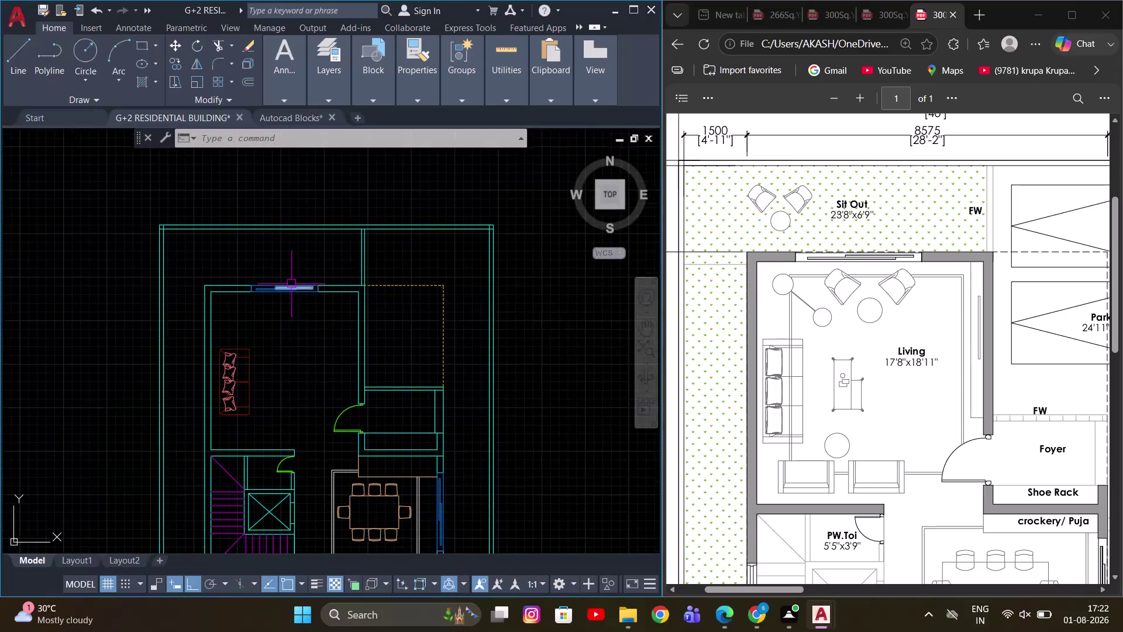
Zoom and pan around the ground floor plan before leaving it.
scroll(down, 3)
middle_drag(322, 259, 361, 303)
middle_drag(437, 358, 382, 316)
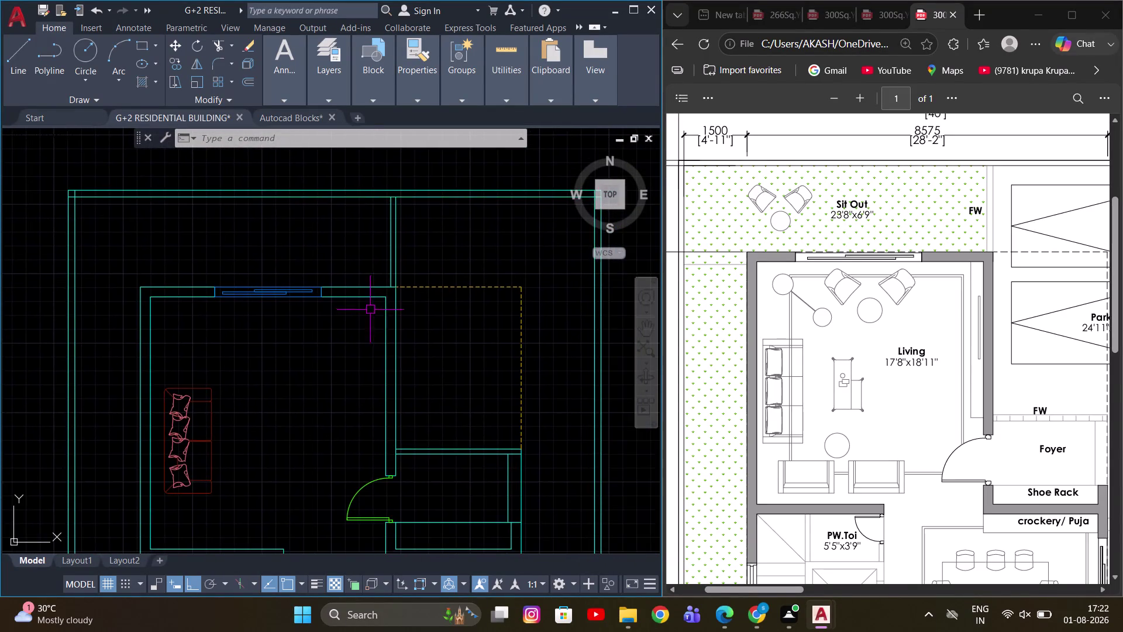
scroll(down, 3)
Switch to the Autocad Blocks drawing and browse past the dining table blocks.
click(287, 114)
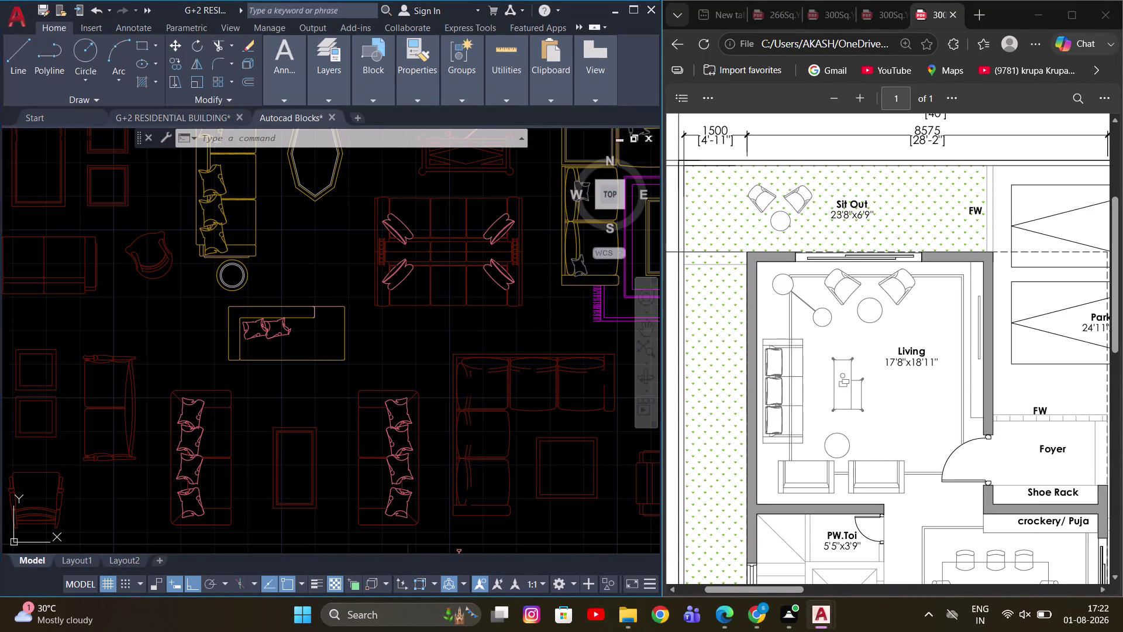
scroll(down, 3)
scroll(down, 3)
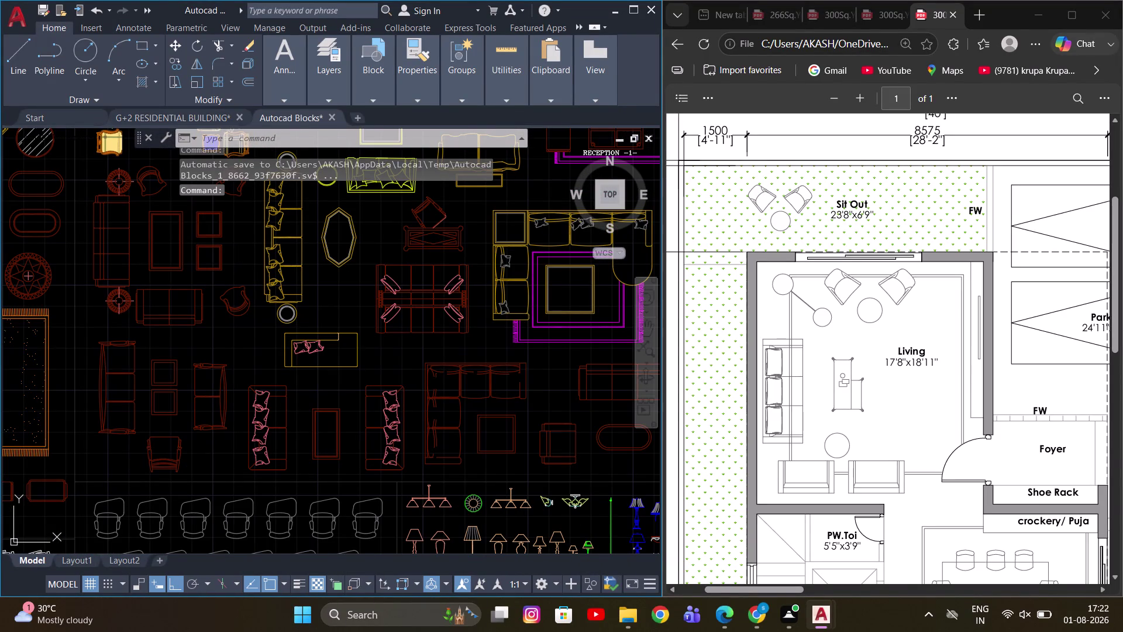
scroll(down, 3)
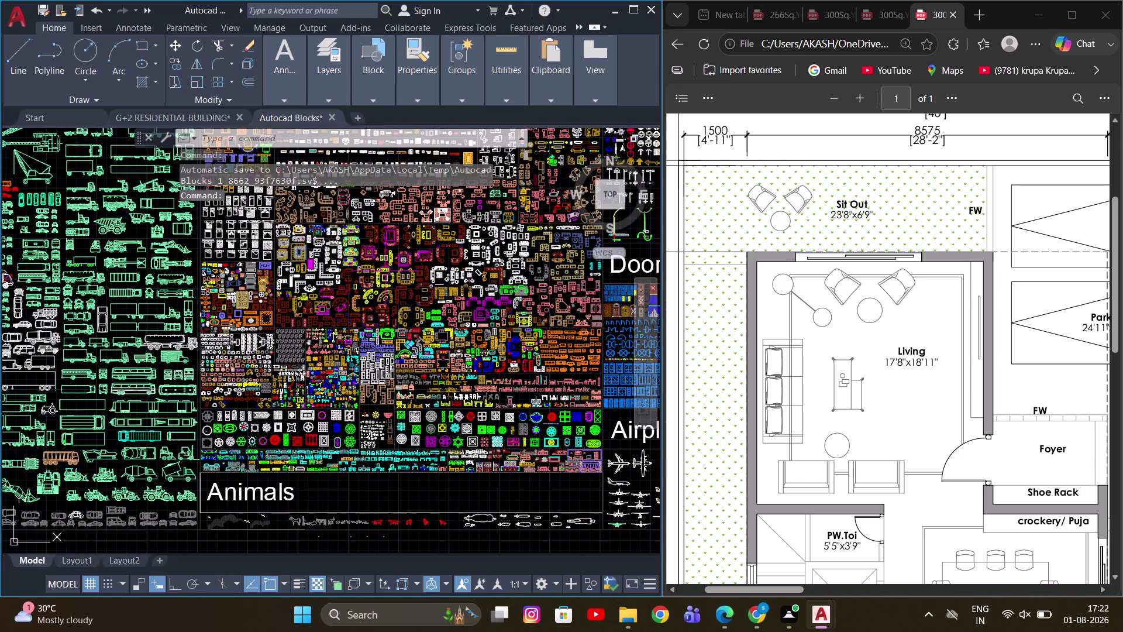
middle_drag(389, 264, 347, 487)
middle_drag(337, 320, 385, 455)
scroll(up, 3)
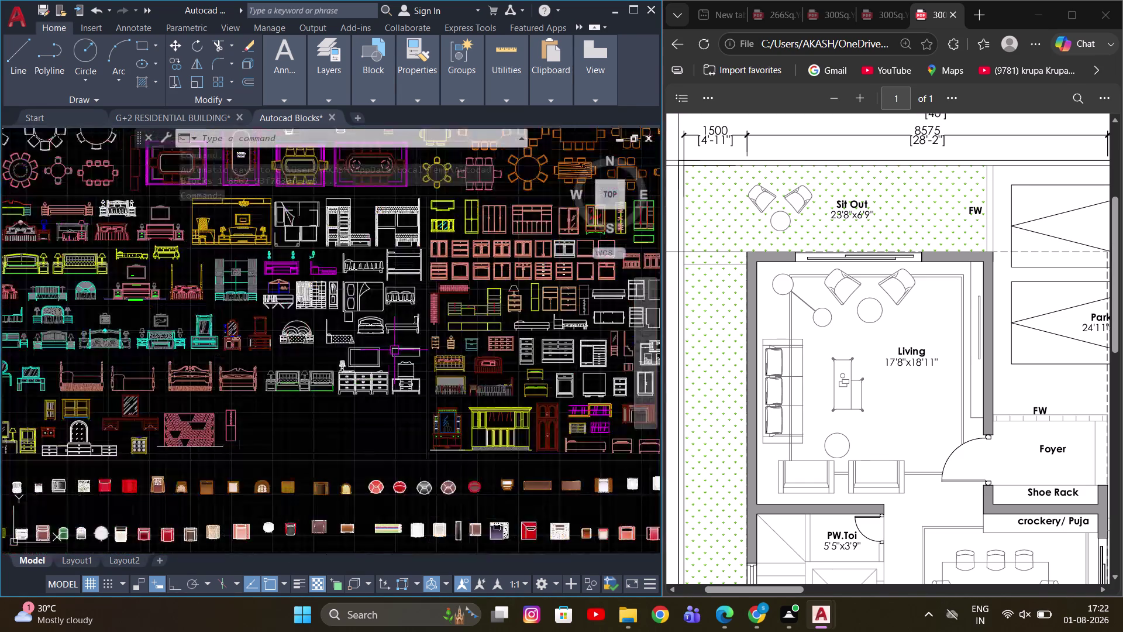
middle_drag(374, 342, 560, 490)
scroll(down, 3)
middle_drag(306, 294, 325, 242)
middle_drag(276, 430, 278, 422)
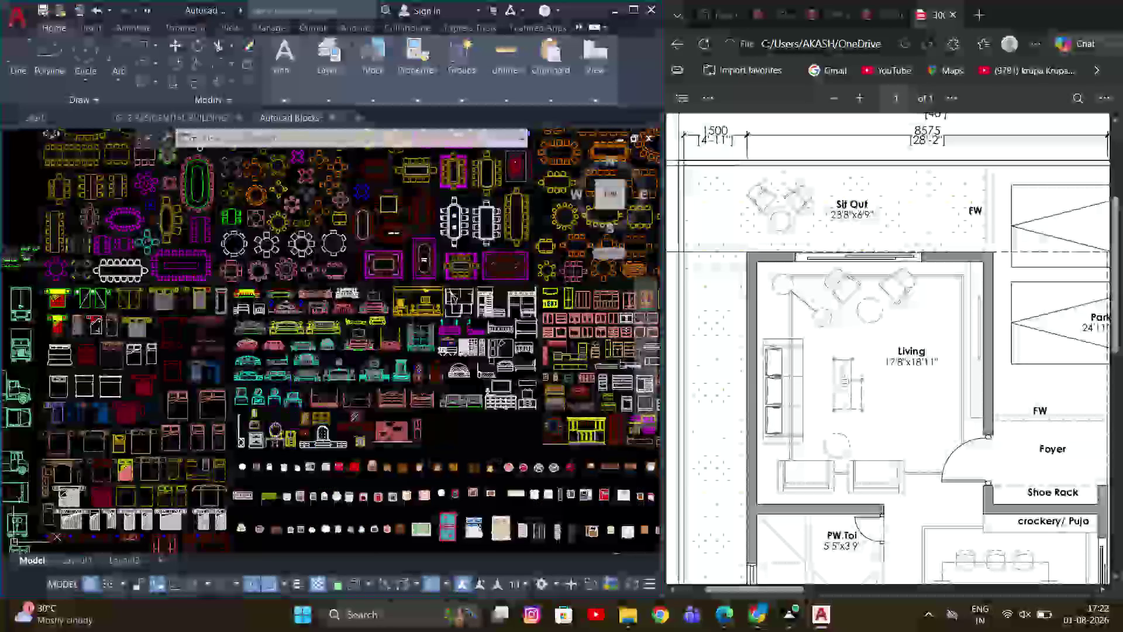
middle_drag(279, 422, 365, 338)
scroll(up, 3)
middle_drag(465, 458, 345, 397)
scroll(down, 3)
middle_drag(444, 428, 283, 355)
middle_drag(411, 451, 277, 390)
scroll(down, 3)
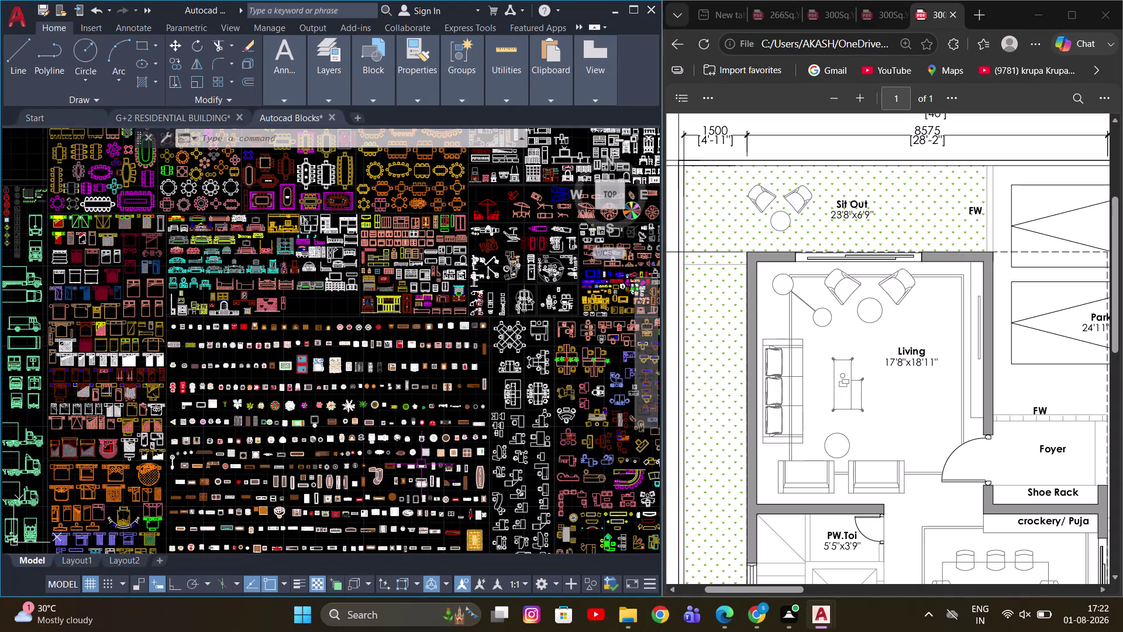
middle_drag(399, 330, 429, 540)
scroll(up, 3)
middle_drag(391, 292, 482, 338)
scroll(up, 3)
scroll(down, 3)
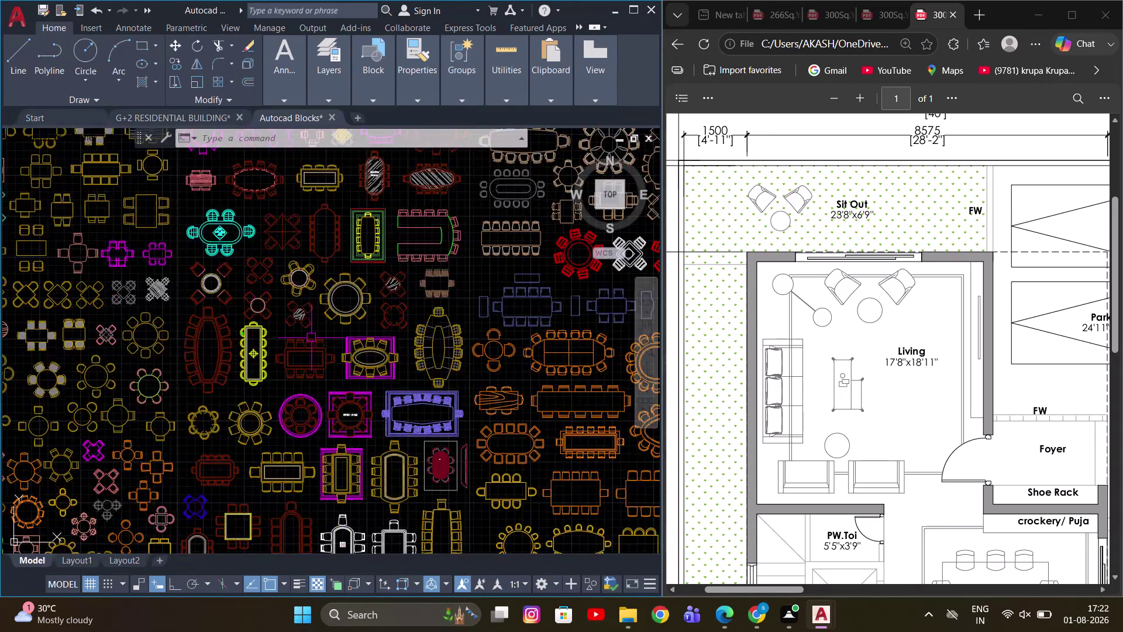
scroll(down, 3)
scroll(up, 3)
middle_drag(163, 354, 293, 310)
scroll(down, 3)
scroll(up, 3)
middle_click(268, 404)
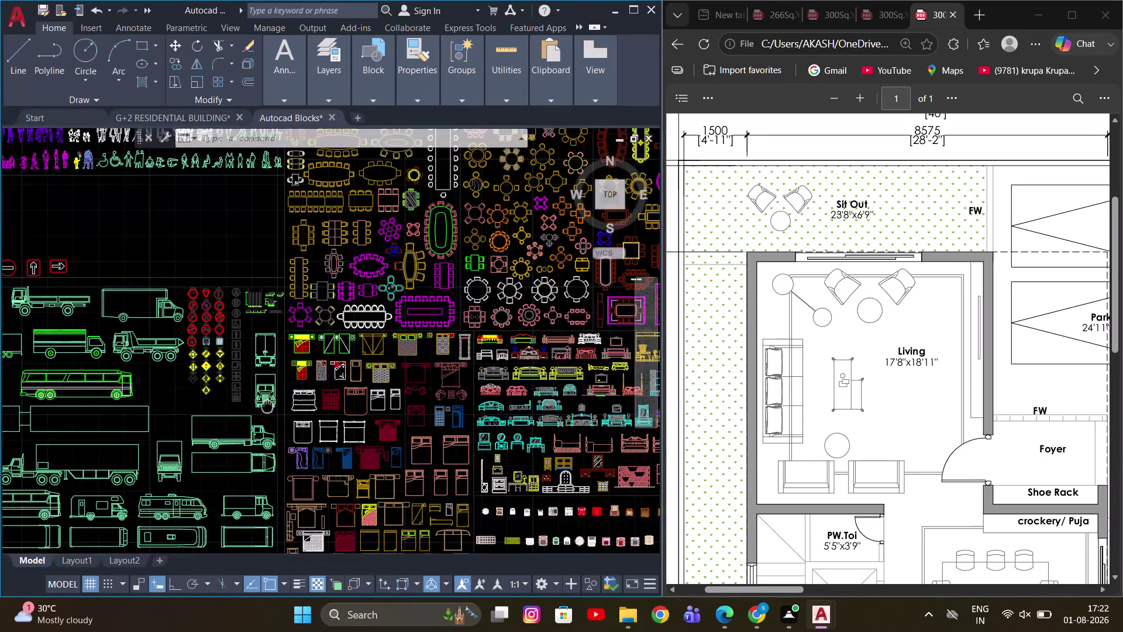
scroll(up, 3)
scroll(down, 3)
middle_drag(411, 443, 357, 304)
scroll(up, 3)
middle_drag(331, 423, 264, 305)
scroll(down, 3)
scroll(up, 3)
middle_drag(299, 438, 334, 359)
scroll(up, 3)
middle_drag(376, 446, 259, 377)
scroll(down, 3)
middle_drag(424, 455, 513, 296)
scroll(up, 3)
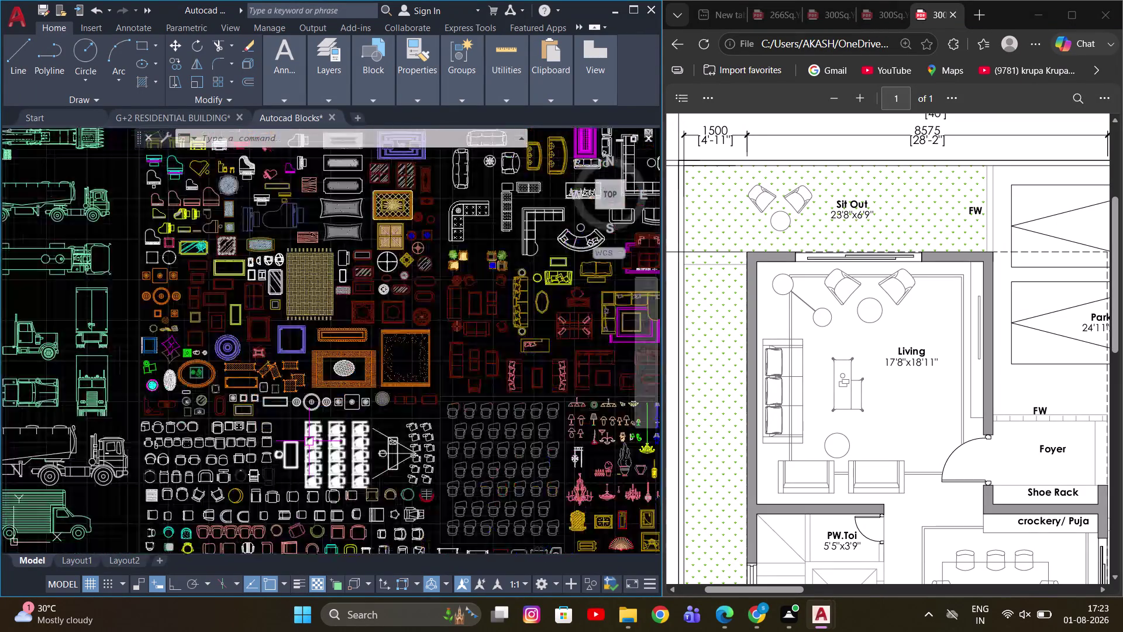
Pan over to the chair and armchair blocks in the library.
scroll(up, 3)
middle_drag(271, 457, 317, 424)
middle_drag(268, 407, 461, 402)
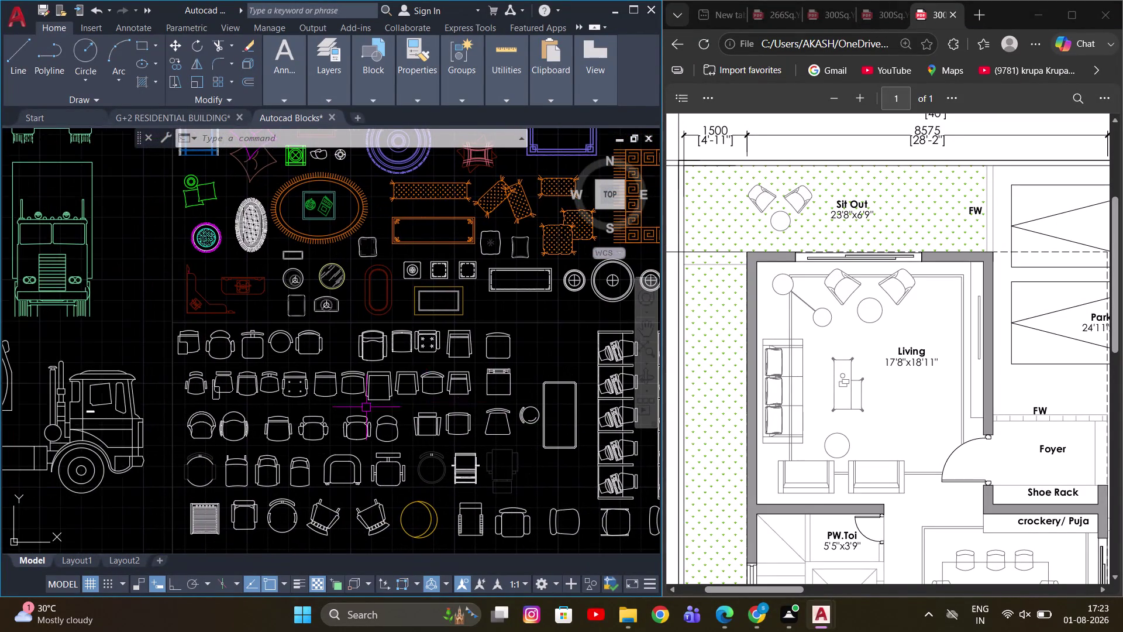
scroll(up, 3)
middle_drag(257, 398, 309, 419)
scroll(down, 3)
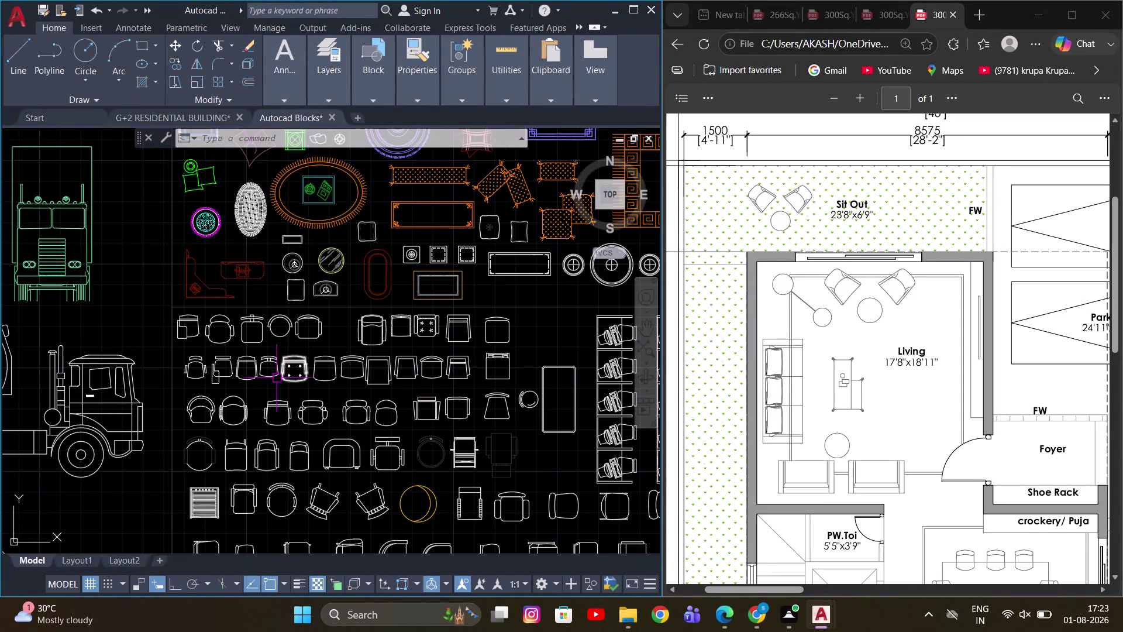
middle_drag(317, 445, 259, 332)
scroll(up, 3)
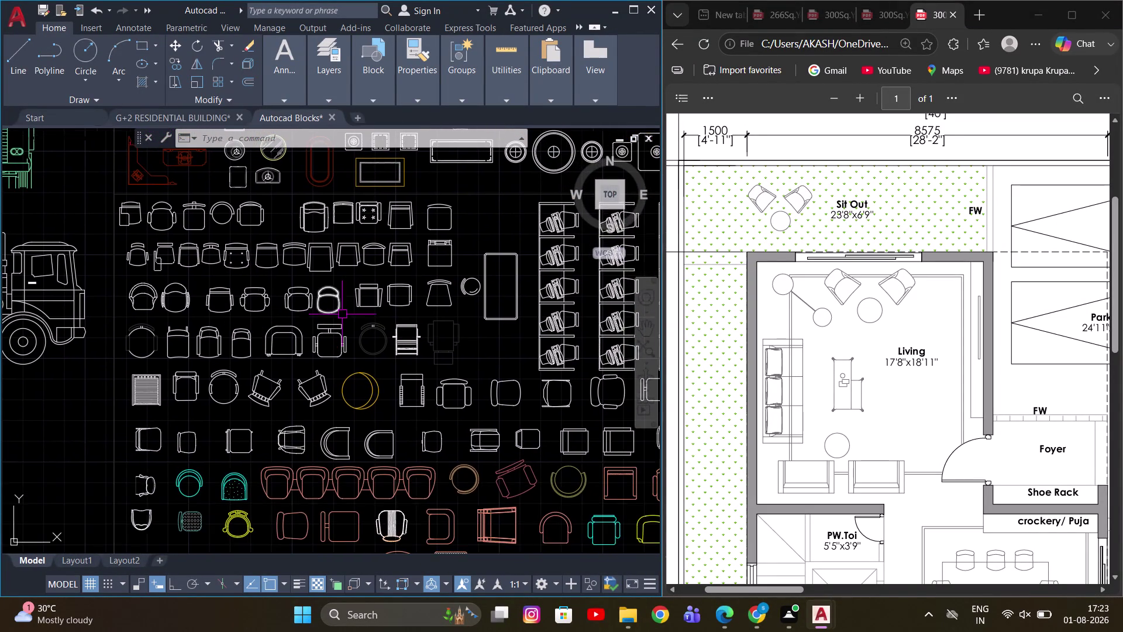
middle_drag(359, 314, 286, 318)
scroll(down, 3)
middle_drag(383, 372, 338, 387)
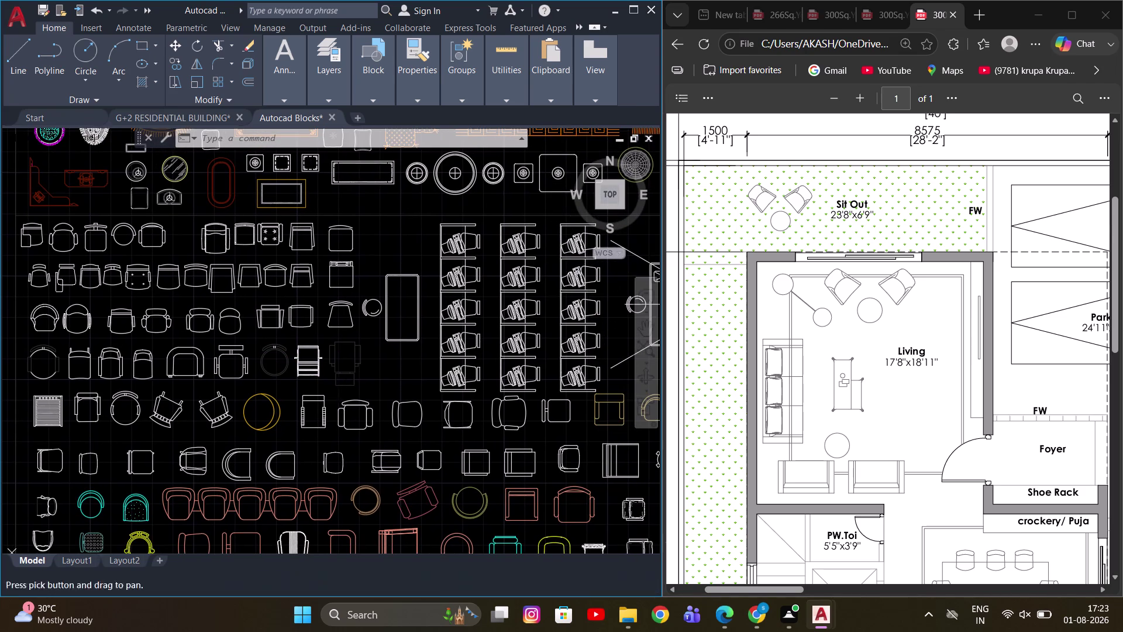
scroll(up, 3)
middle_drag(432, 408, 393, 406)
scroll(down, 3)
middle_drag(181, 440, 214, 428)
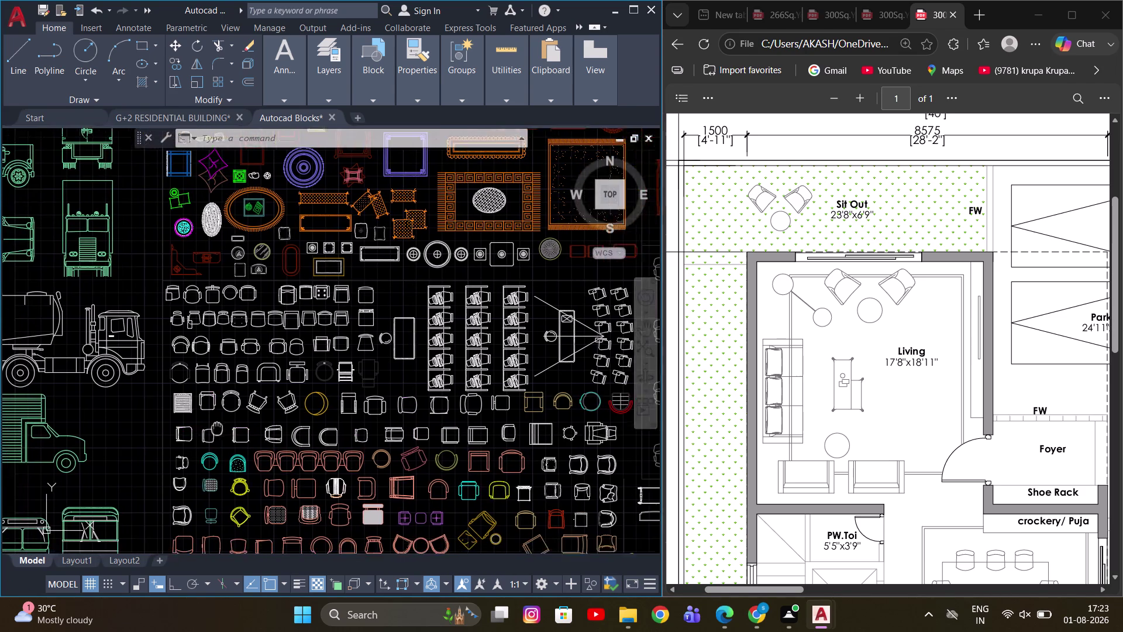
middle_drag(214, 428, 245, 428)
scroll(up, 3)
scroll(down, 3)
middle_drag(323, 461, 267, 437)
middle_drag(379, 417, 342, 450)
scroll(up, 3)
middle_drag(285, 355, 281, 389)
scroll(up, 3)
middle_drag(202, 327, 236, 353)
scroll(up, 3)
middle_drag(330, 340, 343, 367)
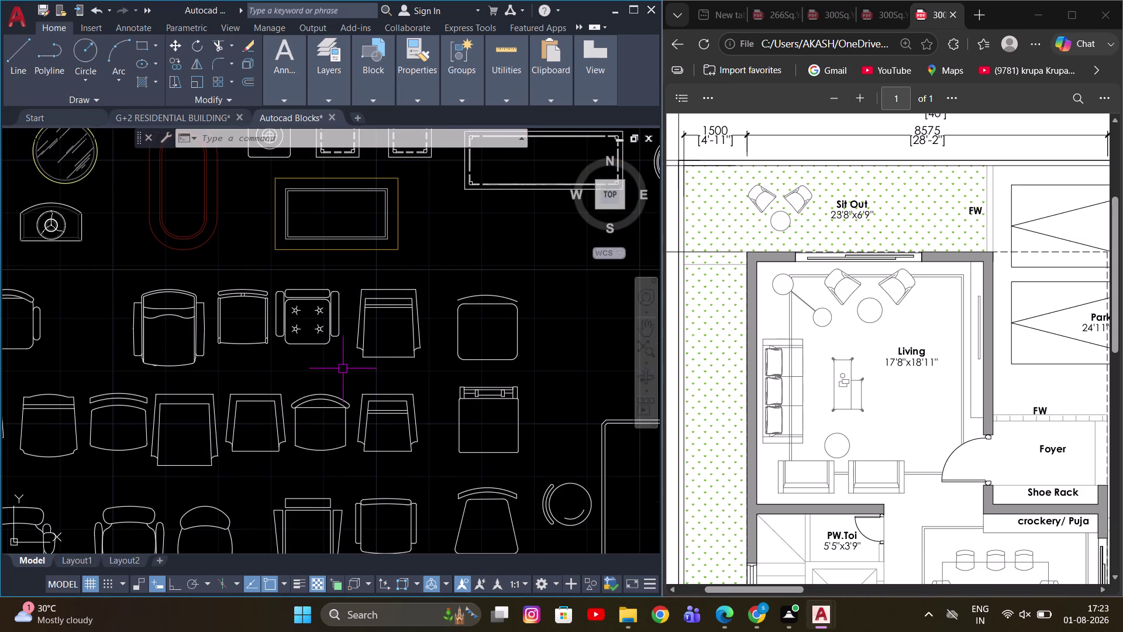
scroll(down, 3)
Pick a single armchair block and copy it to the clipboard with Ctrl+C.
click(254, 397)
scroll(down, 3)
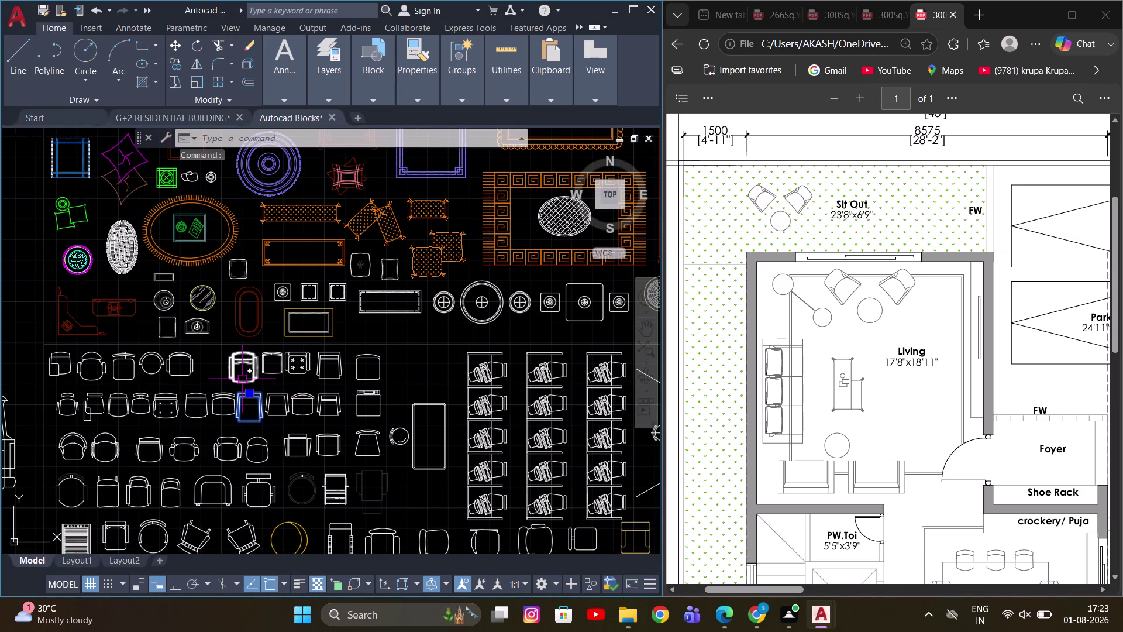
scroll(down, 3)
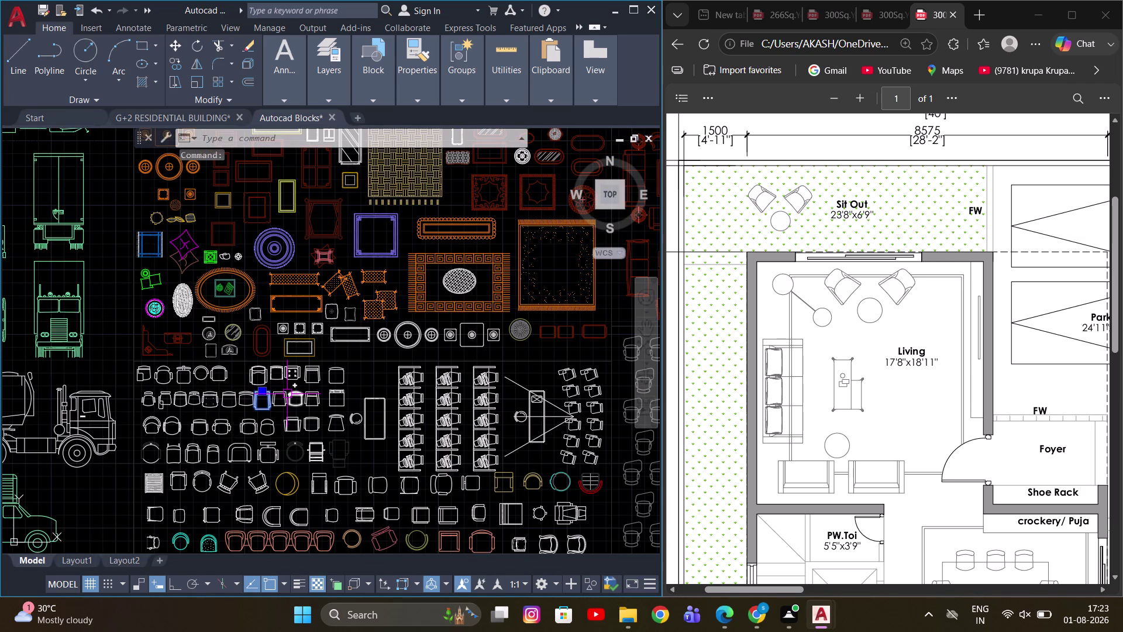
key(Escape)
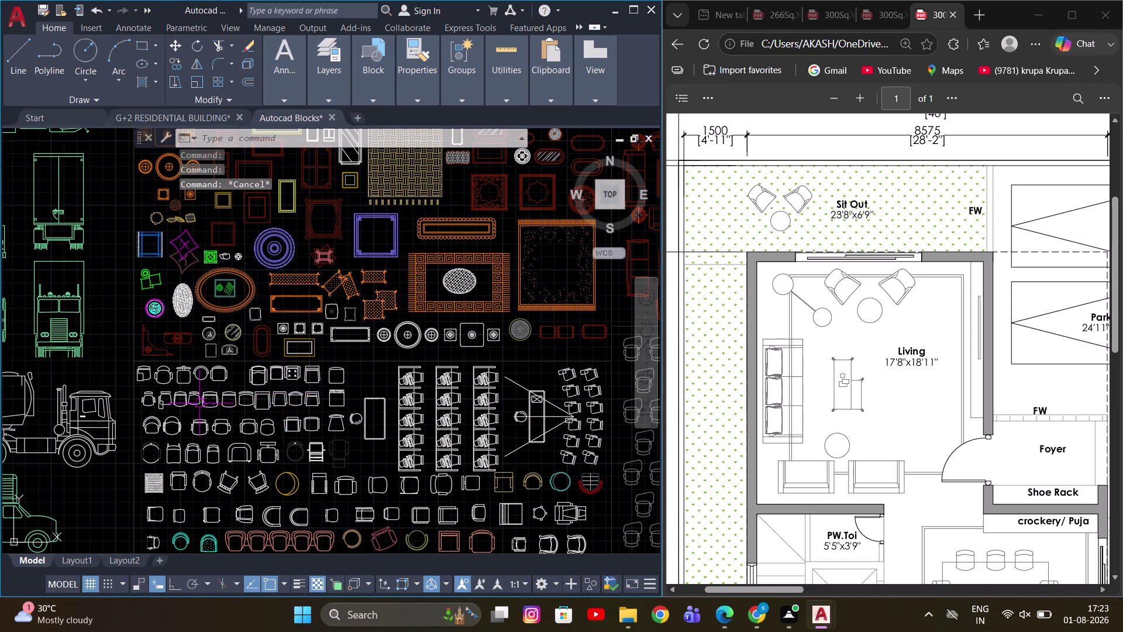
scroll(up, 3)
middle_drag(199, 402, 289, 371)
scroll(up, 3)
scroll(down, 3)
middle_drag(318, 353, 284, 410)
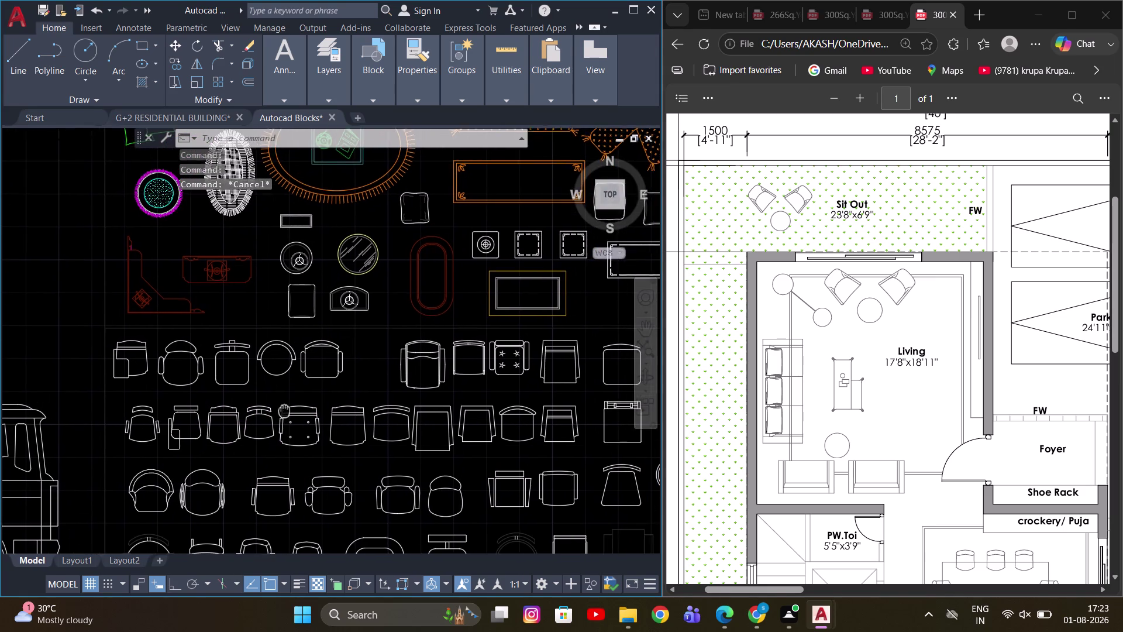
middle_drag(284, 411, 280, 391)
scroll(down, 3)
middle_drag(355, 419, 351, 352)
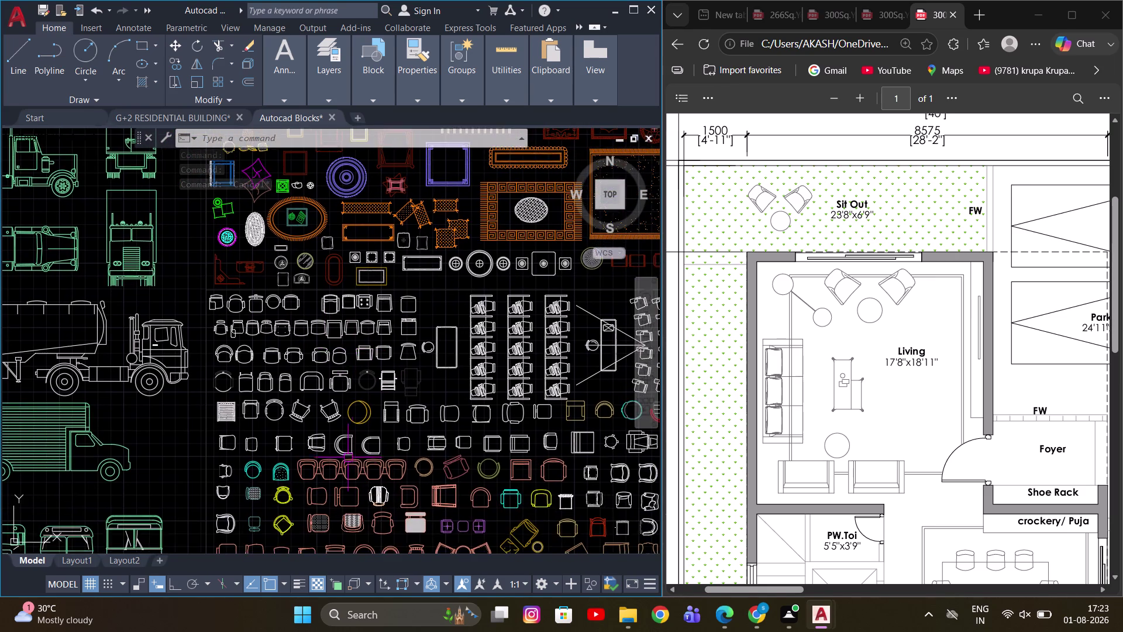
scroll(up, 3)
middle_drag(341, 463, 304, 384)
scroll(down, 3)
middle_drag(317, 406, 316, 439)
scroll(up, 3)
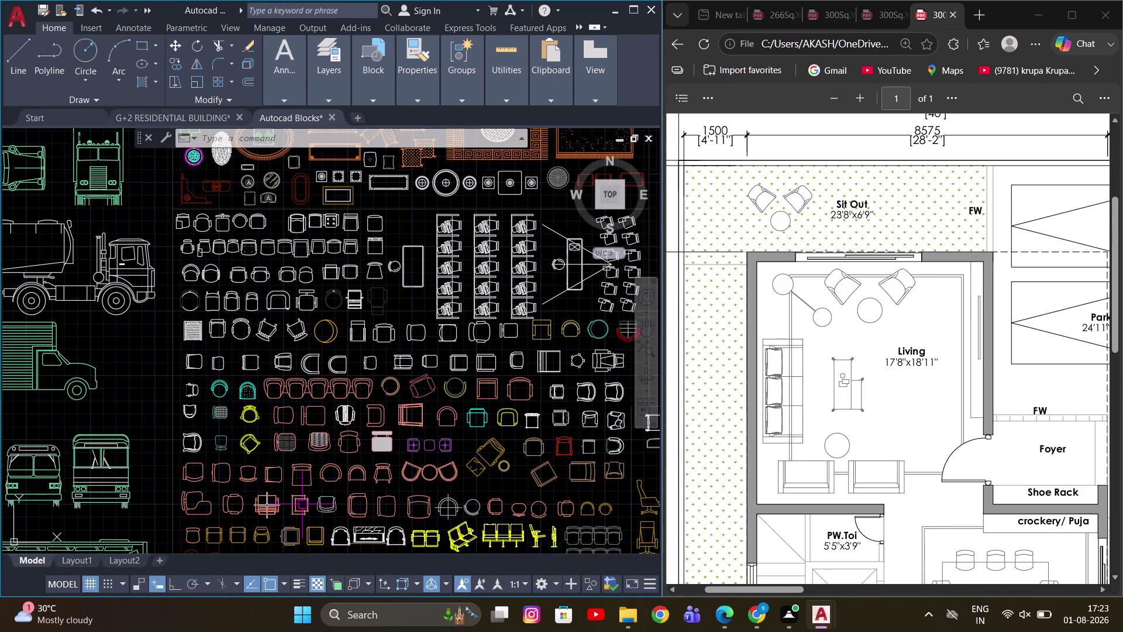
scroll(up, 3)
middle_drag(290, 472, 304, 452)
scroll(down, 3)
middle_drag(362, 422, 358, 449)
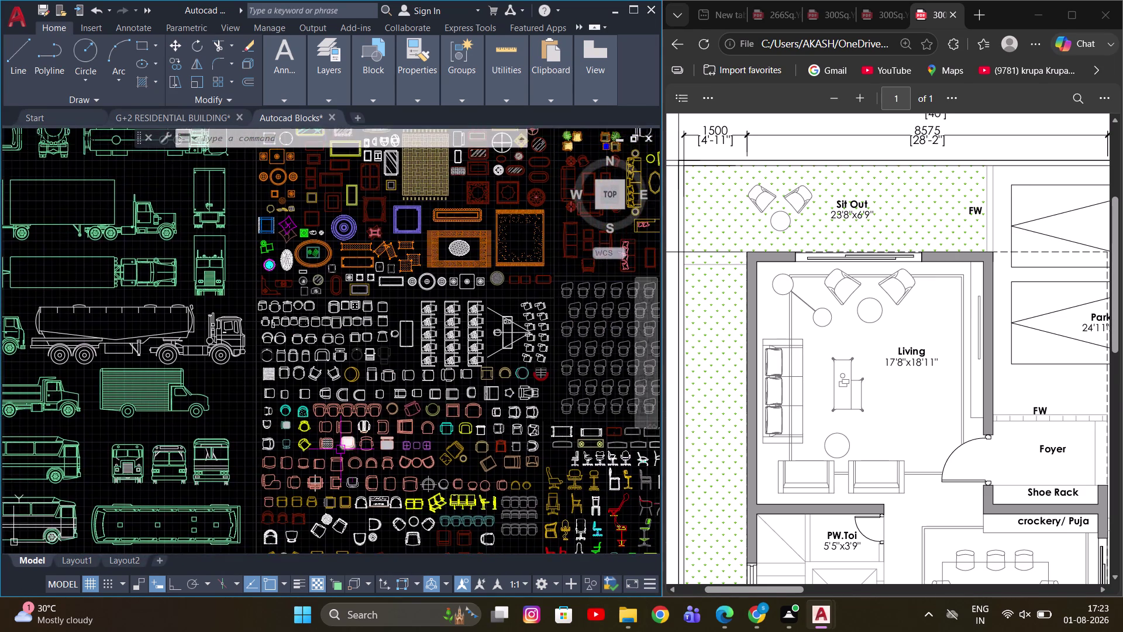
scroll(up, 3)
middle_drag(338, 378, 320, 478)
scroll(down, 3)
scroll(up, 3)
middle_drag(332, 376, 346, 408)
click(332, 368)
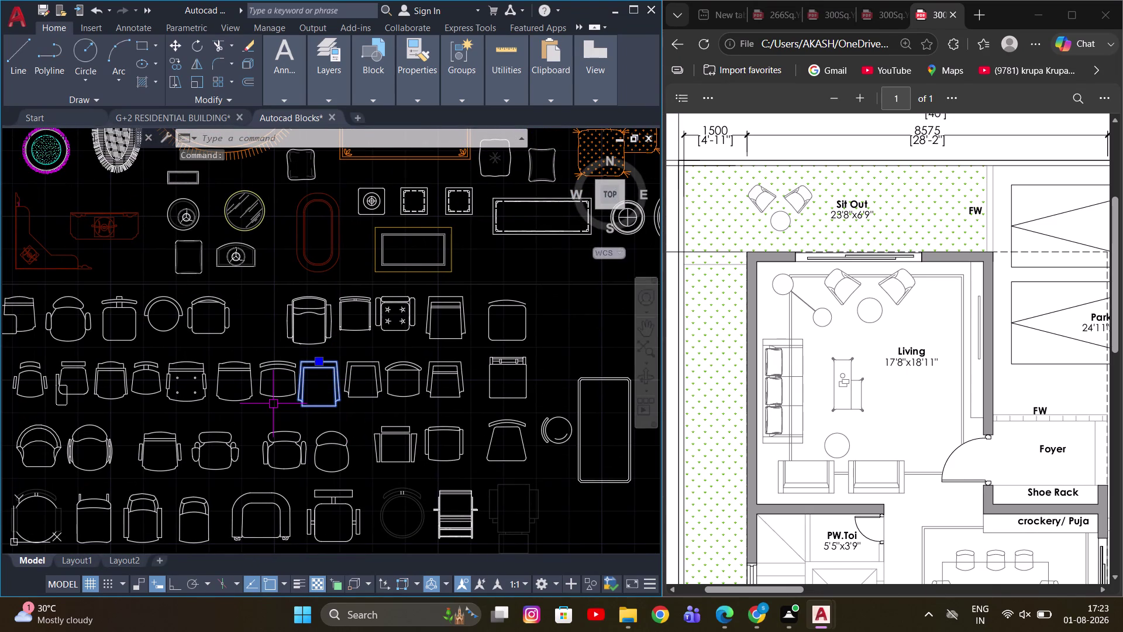
key(ctrl+c)
Return to the residential floor plan and pan to the living room.
click(173, 112)
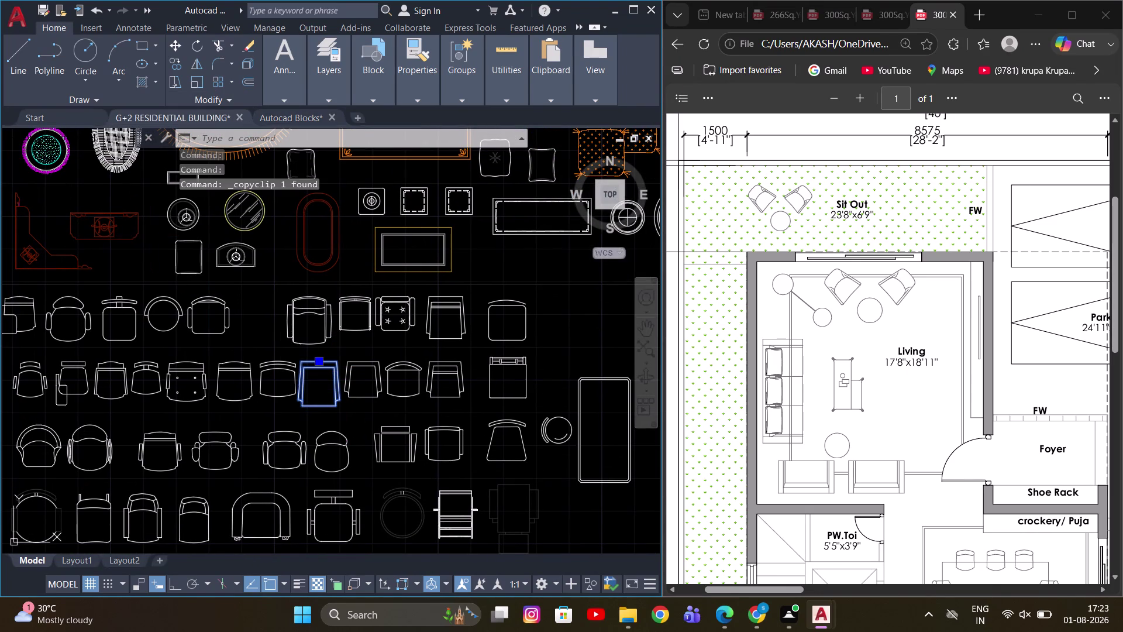
scroll(up, 3)
middle_drag(270, 357, 256, 285)
right_click(252, 248)
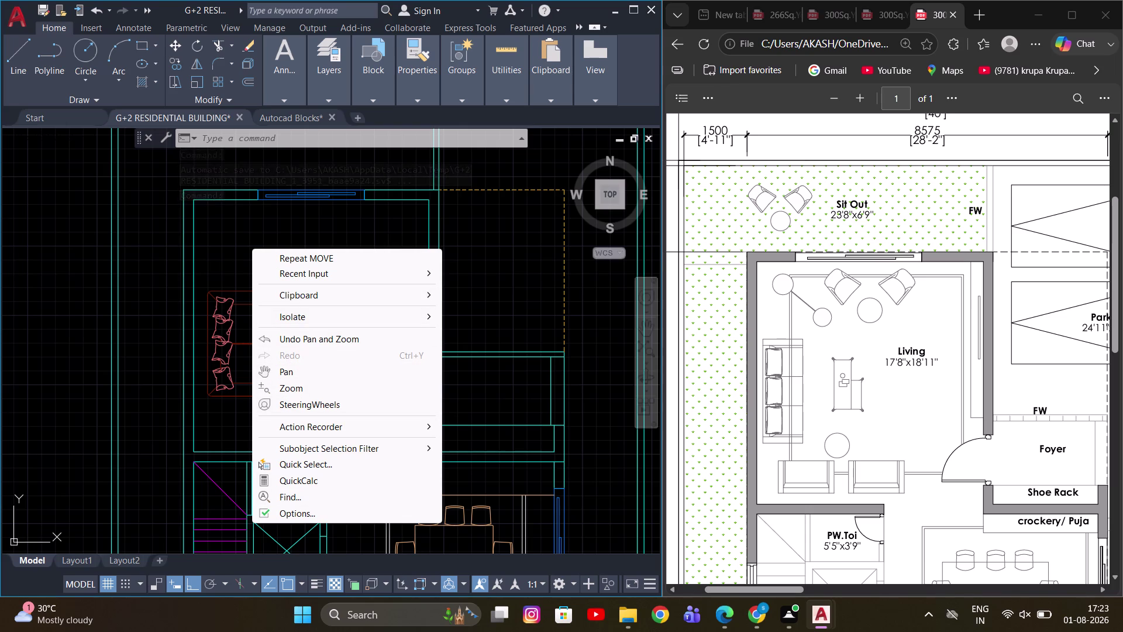
click(480, 294)
click(480, 293)
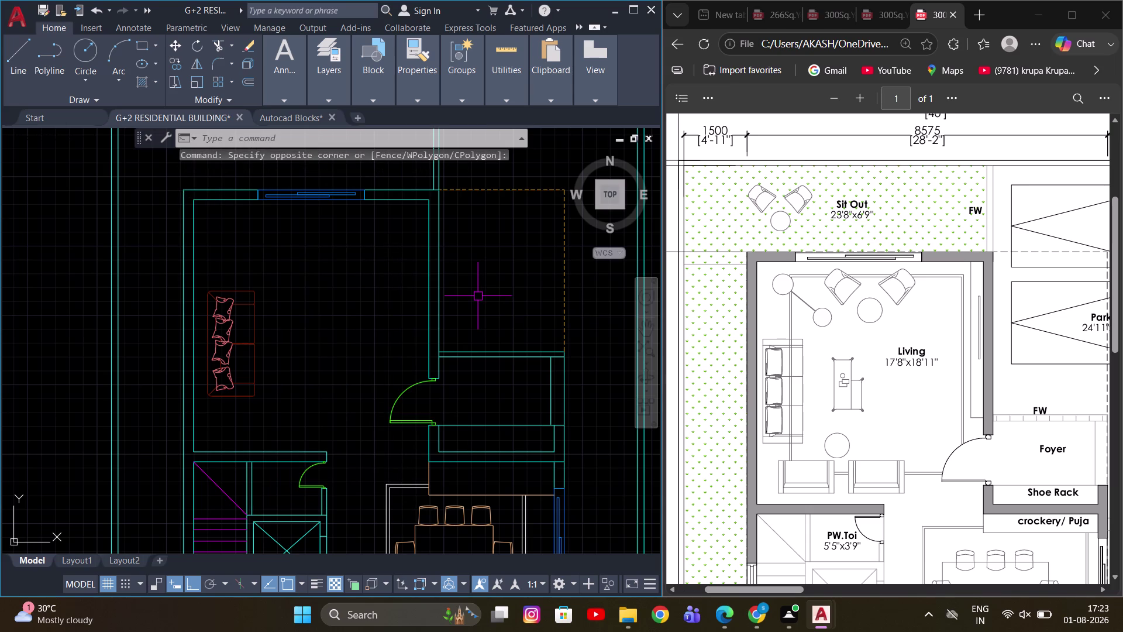
Paste the copied armchair into the living room.
key(ctrl+v)
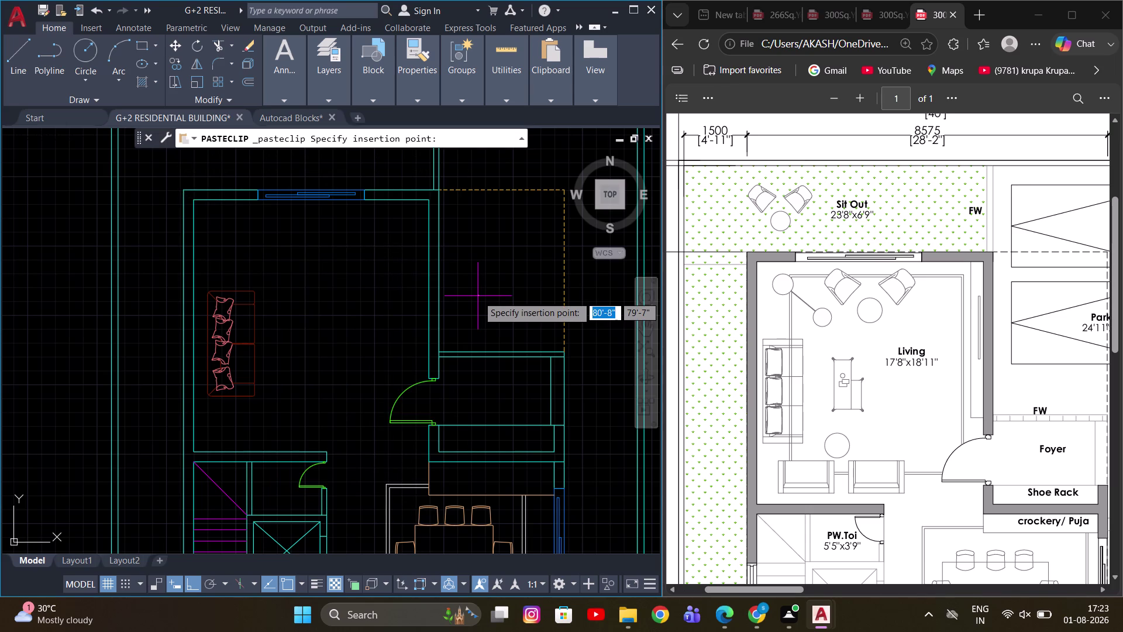
scroll(up, 3)
click(208, 345)
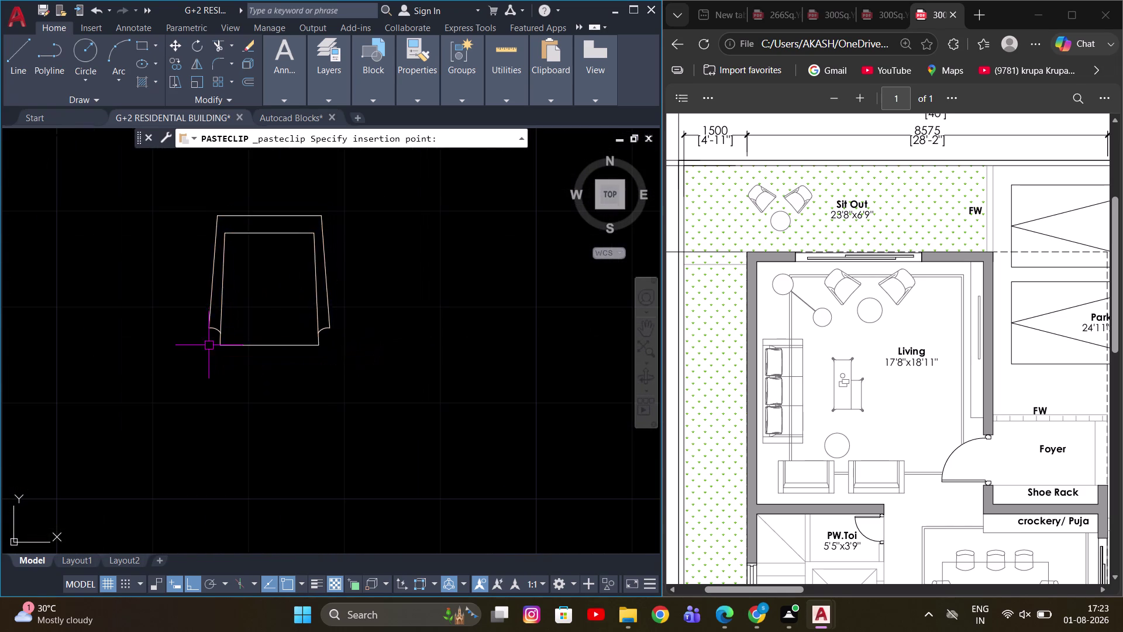
drag(337, 216, 331, 228)
Scale the pasted armchair down with SC, picking a base point and new size.
click(228, 310)
text(S)
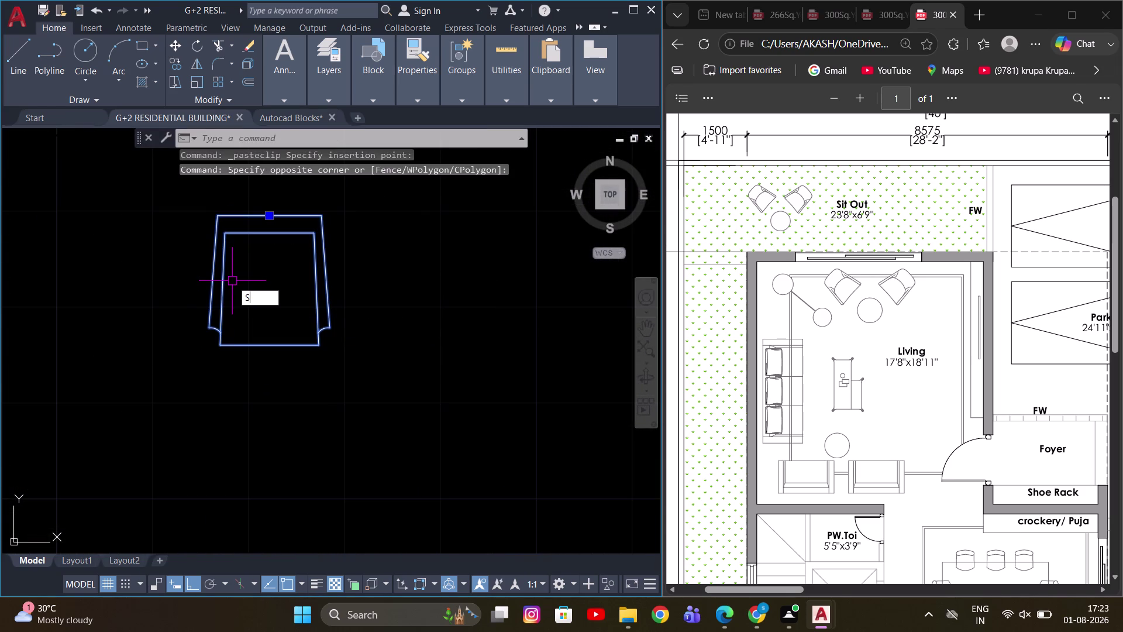
text(C)
key(Return)
scroll(down, 3)
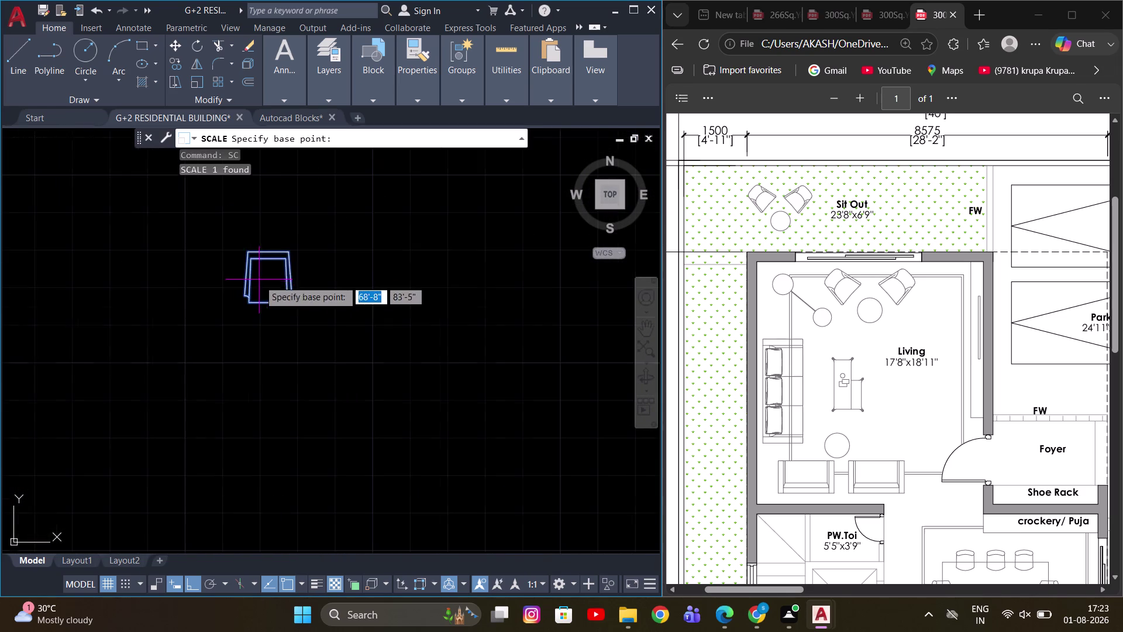
scroll(up, 3)
middle_drag(287, 238, 262, 273)
click(231, 296)
scroll(down, 3)
scroll(down, 3)
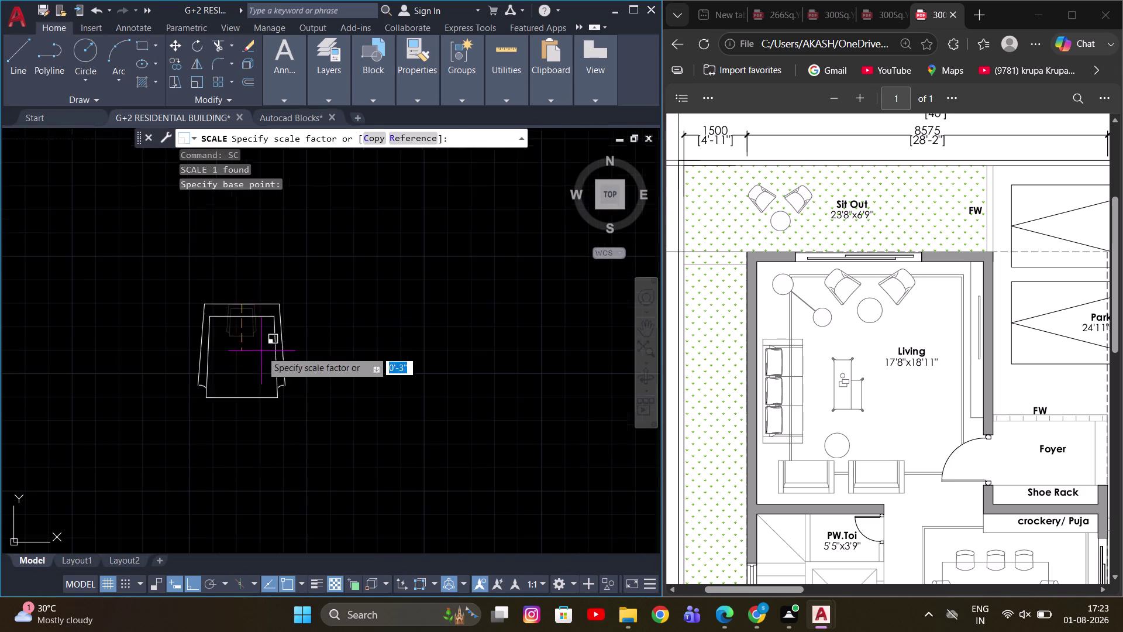
scroll(down, 3)
scroll(down, 3)
middle_drag(270, 408, 275, 383)
scroll(up, 3)
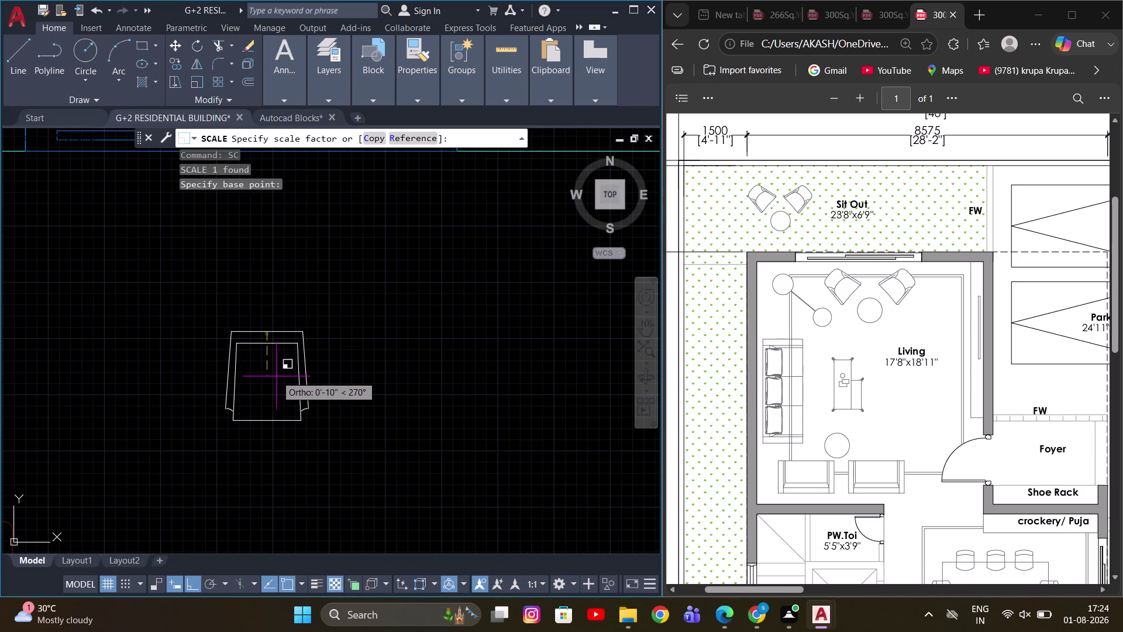
click(276, 376)
Select the armchair again for another resizing pass.
scroll(down, 3)
scroll(up, 3)
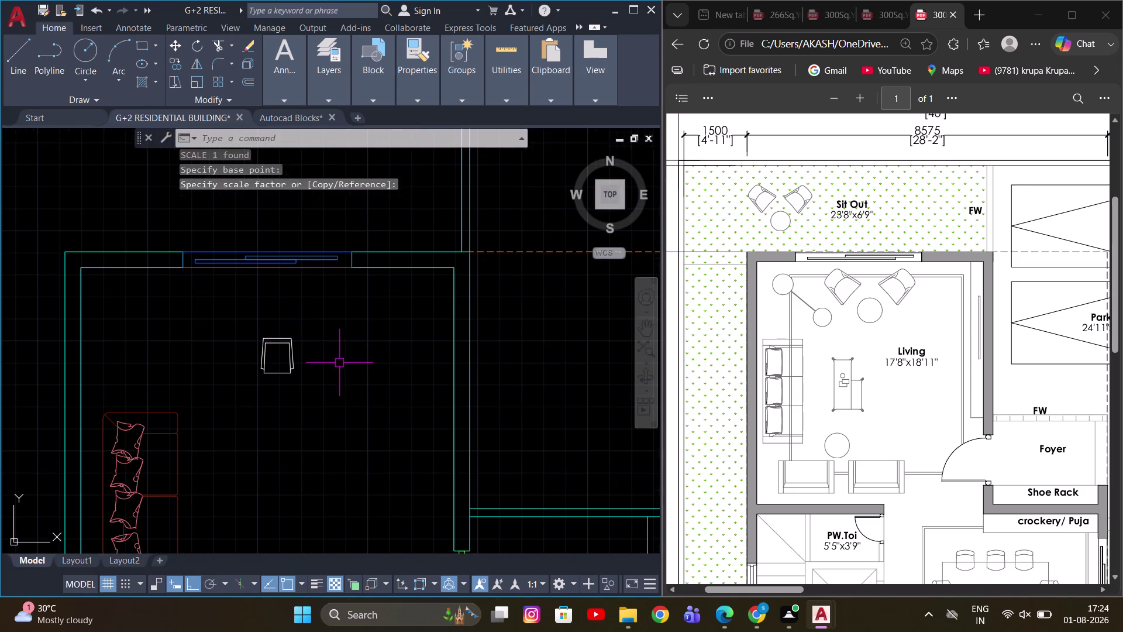
scroll(up, 3)
drag(252, 312, 211, 320)
click(169, 320)
Resize the armchair with SCALE from a base point, then reselect it.
text(SC)
key(space)
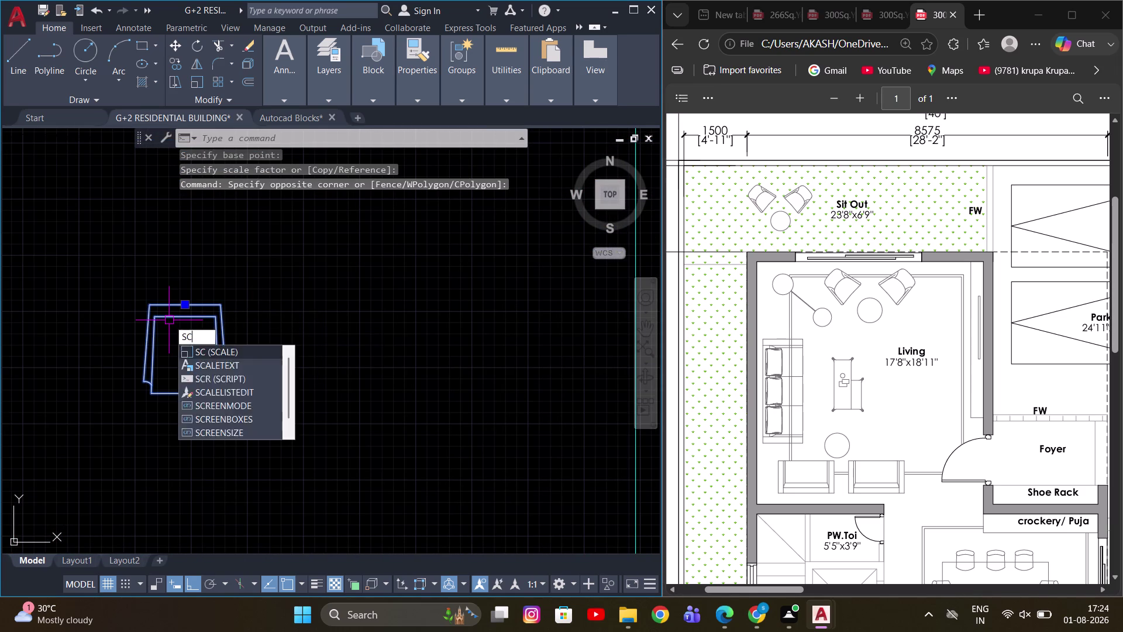
click(186, 303)
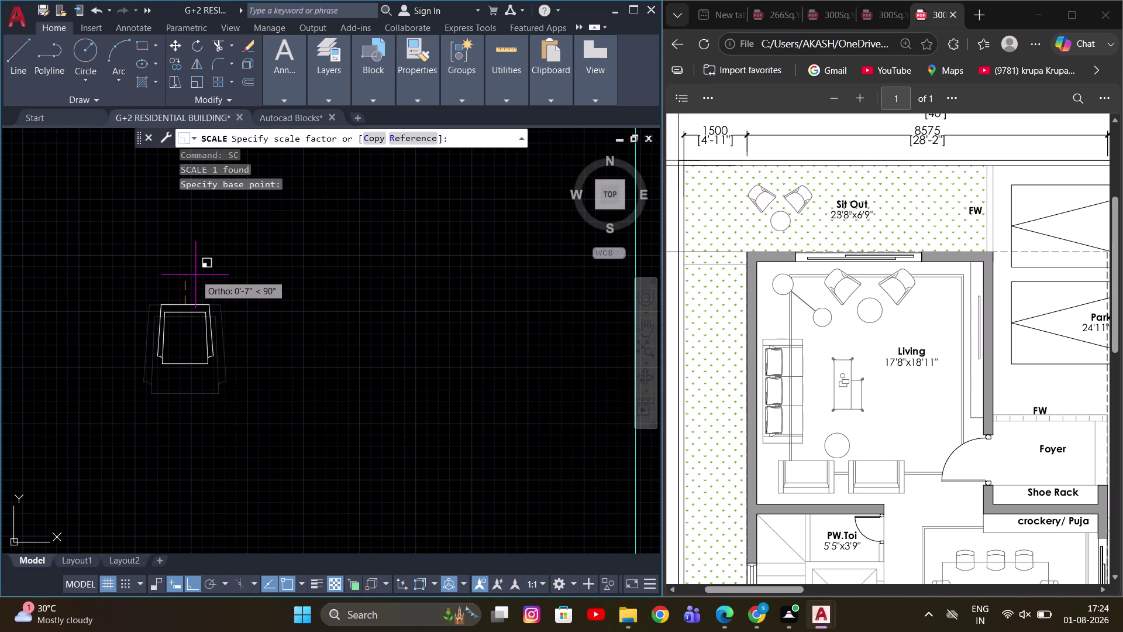
click(215, 267)
click(203, 317)
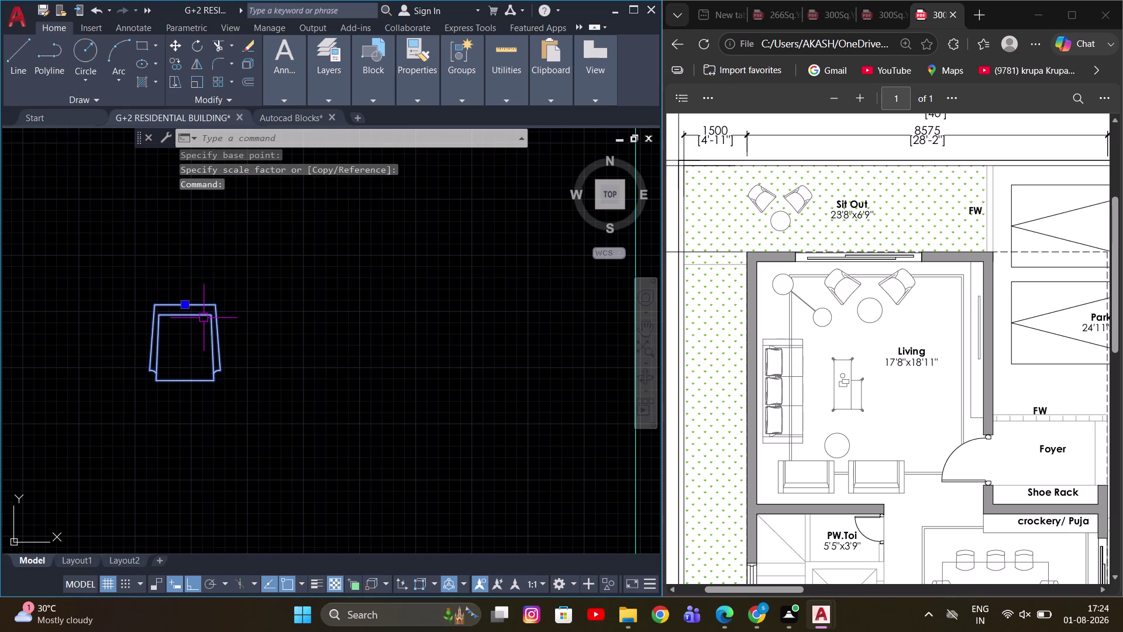
scroll(down, 3)
key(Escape)
scroll(up, 3)
click(185, 312)
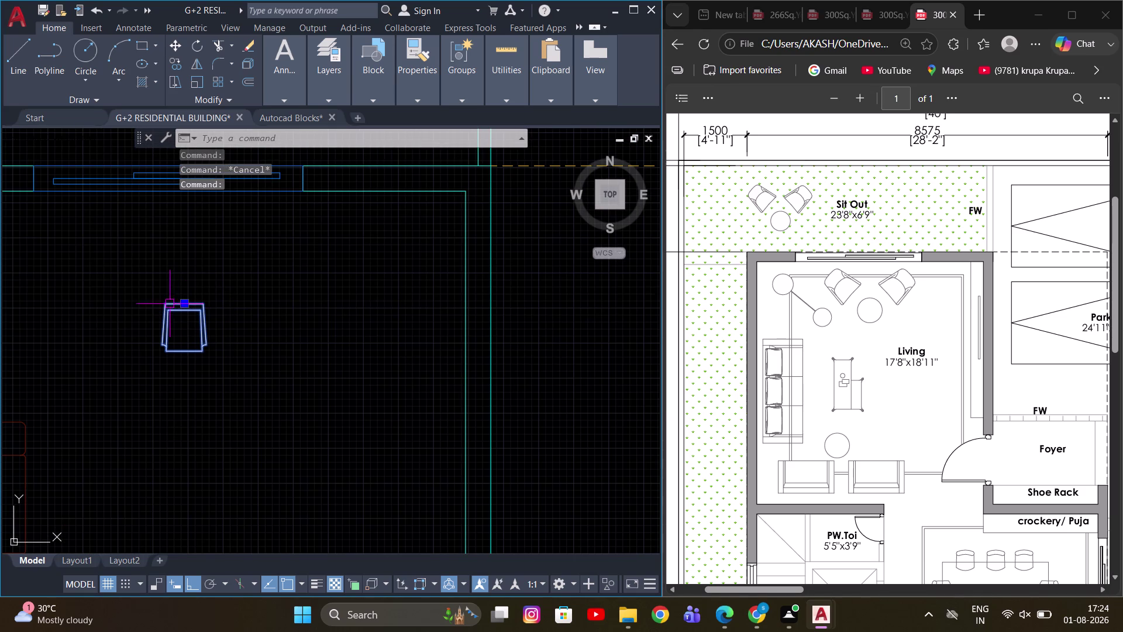
key(e)
key(Escape)
Rotate the armchair to a tilted angle with ortho turned off.
click(194, 309)
key(r)
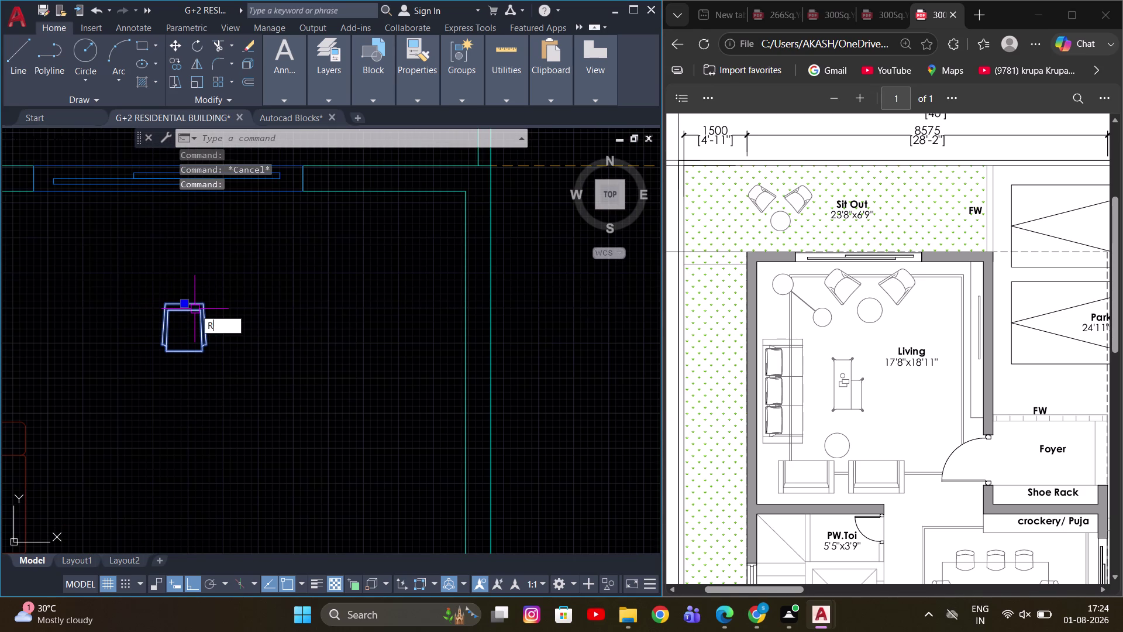
key(o)
key(space)
scroll(up, 3)
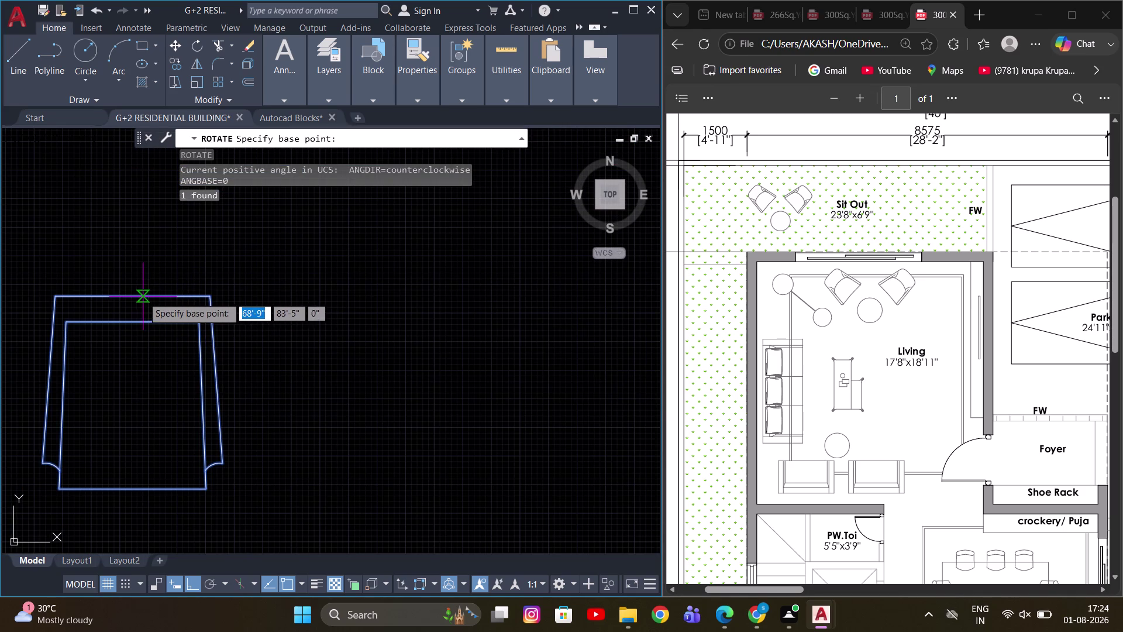
click(136, 297)
scroll(down, 3)
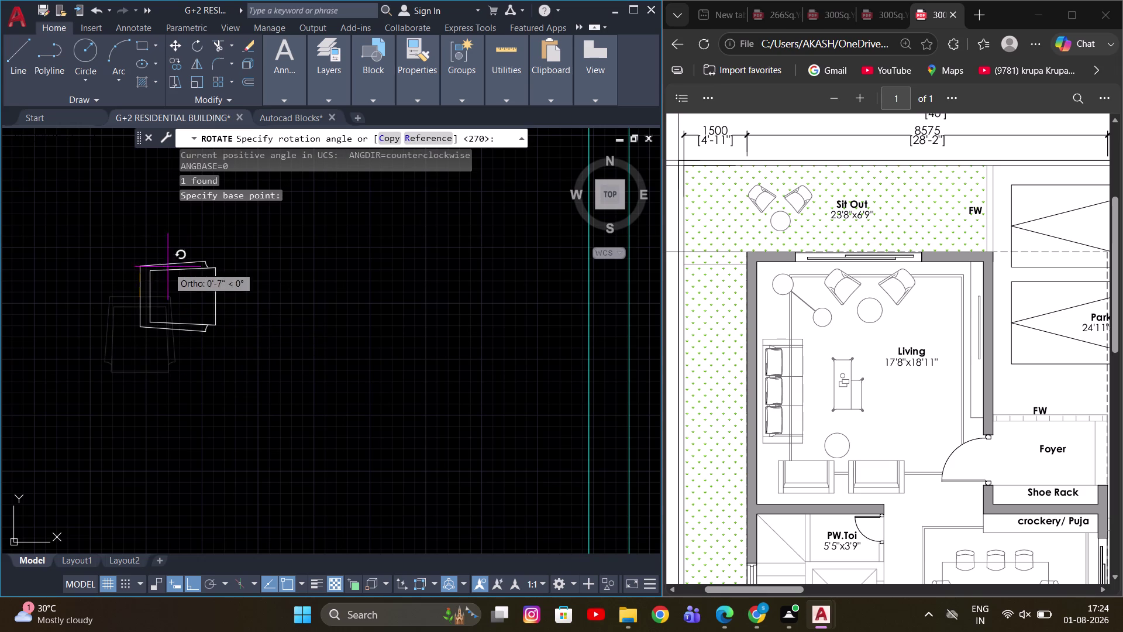
key(F8)
scroll(down, 3)
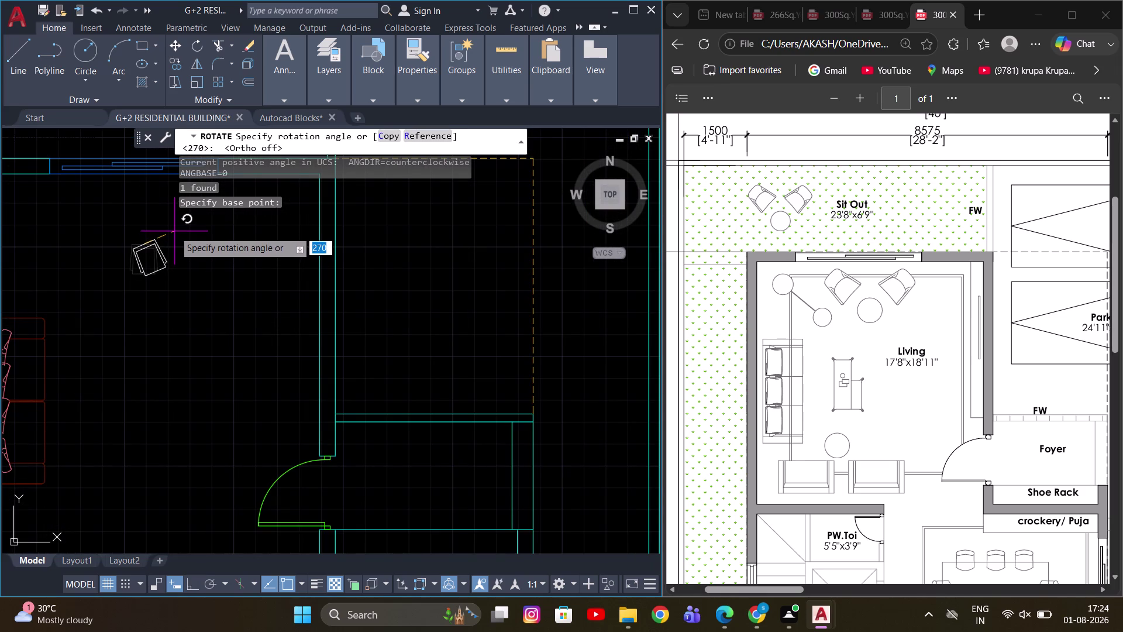
click(175, 231)
middle_drag(161, 246, 204, 320)
scroll(up, 3)
middle_drag(206, 345, 283, 339)
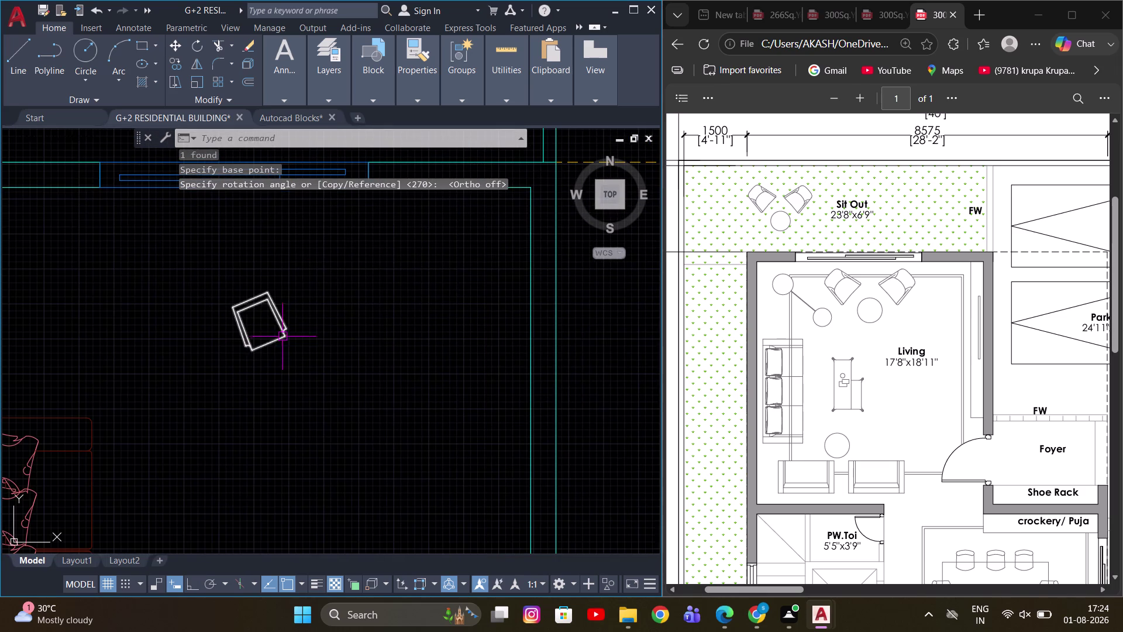
Shrink the tilted armchair to its final size with SCALE.
click(271, 313)
text(SC)
key(space)
scroll(up, 3)
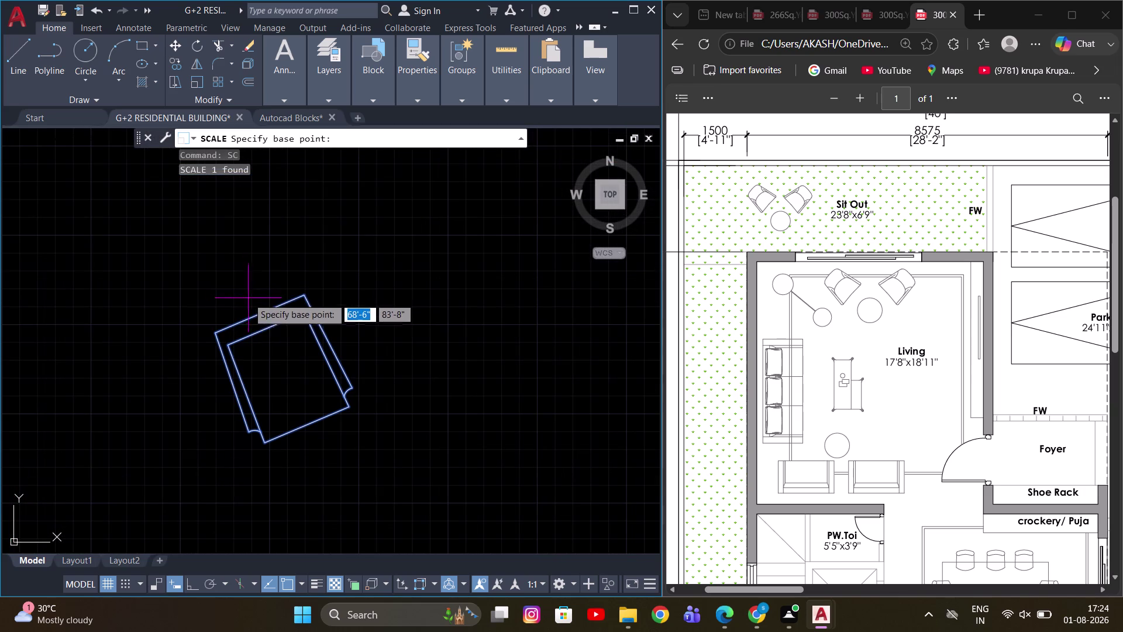
click(255, 311)
scroll(down, 3)
scroll(up, 3)
scroll(down, 3)
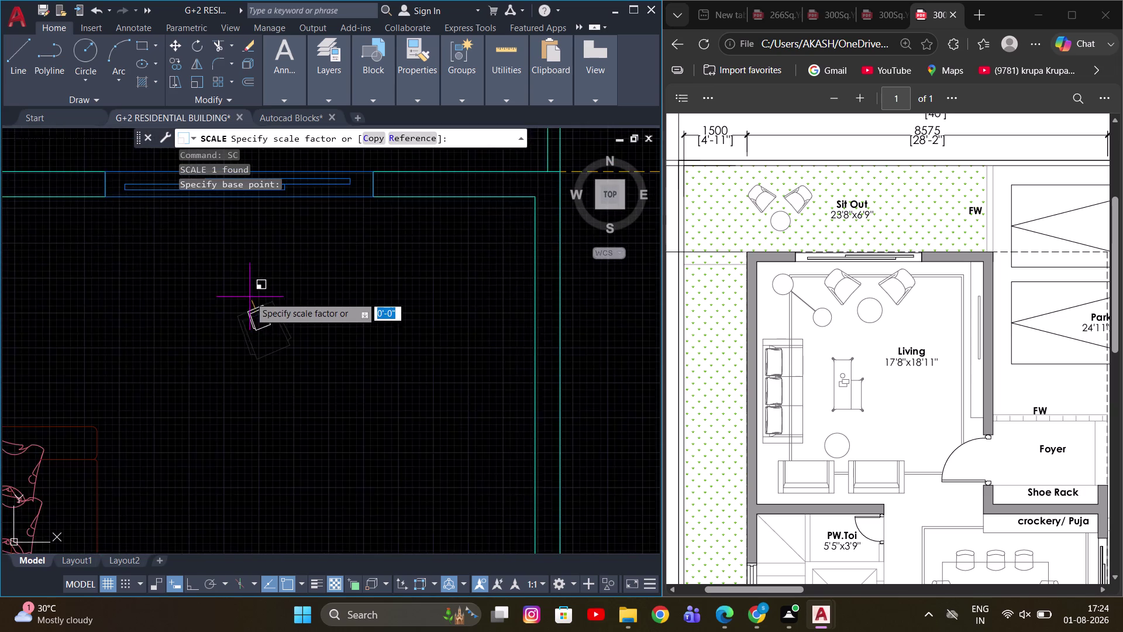
scroll(up, 3)
scroll(down, 3)
middle_drag(231, 275, 238, 277)
scroll(up, 3)
scroll(down, 3)
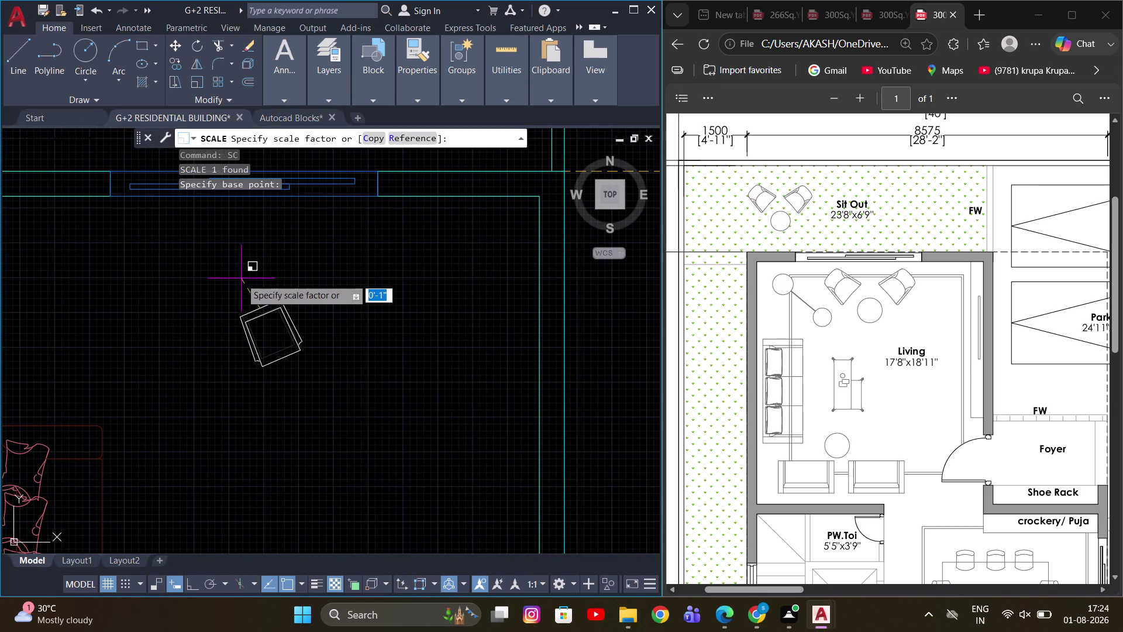
click(240, 278)
Reselect the resized armchair and cancel an accidental grip stretch.
click(267, 311)
middle_drag(259, 310, 287, 335)
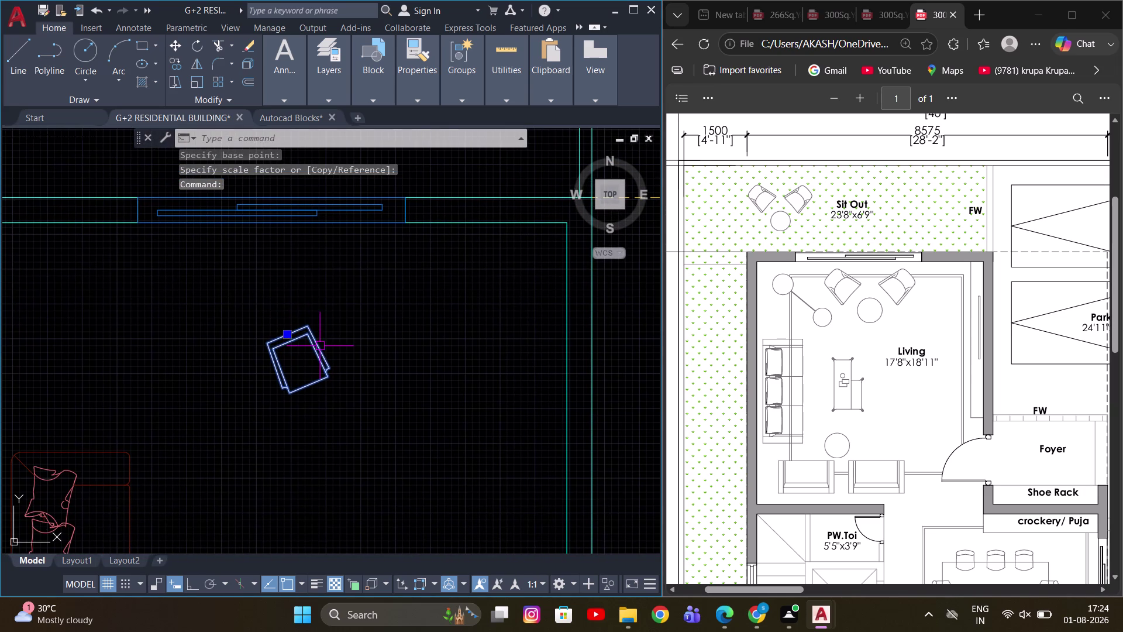
click(289, 335)
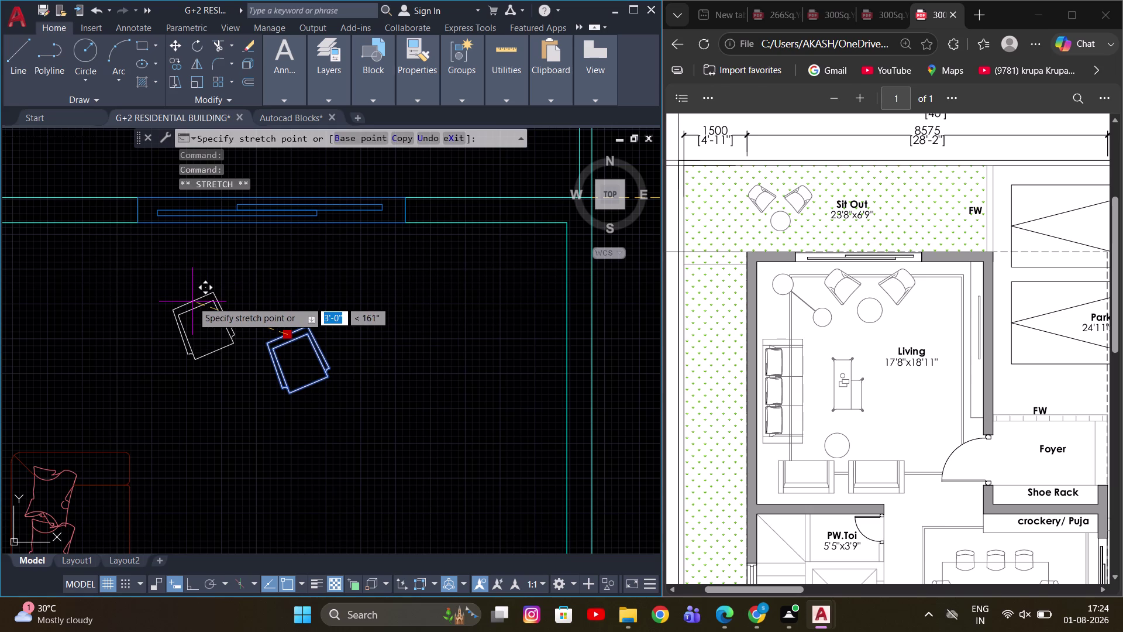
click(193, 301)
key(Escape)
drag(241, 292, 213, 321)
Mirror the armchair across a vertical line, keeping the original.
click(198, 341)
key(m)
key(i)
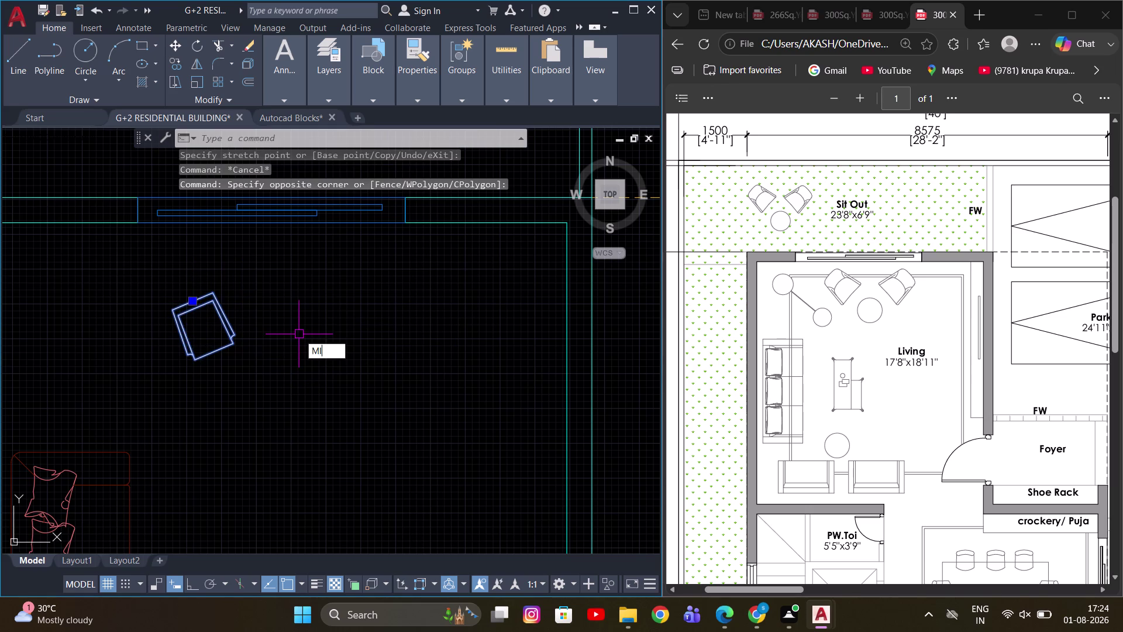
key(space)
click(270, 285)
key(F8)
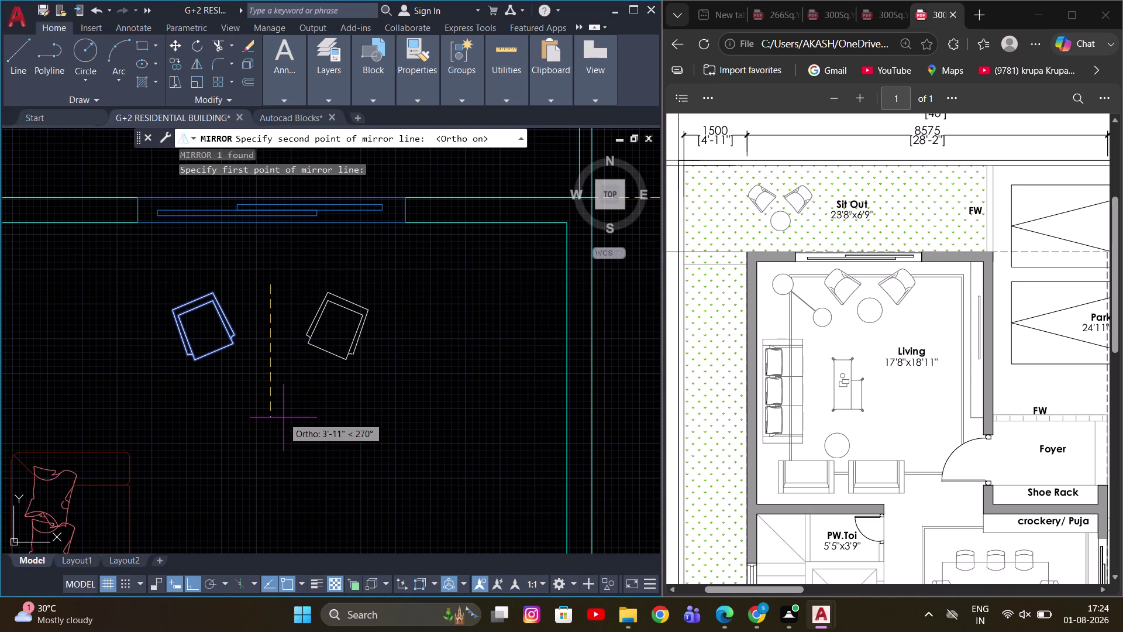
click(284, 417)
drag(322, 468, 284, 418)
scroll(down, 3)
middle_drag(285, 354, 338, 353)
scroll(up, 3)
scroll(down, 3)
middle_drag(371, 375, 391, 366)
scroll(up, 3)
click(387, 329)
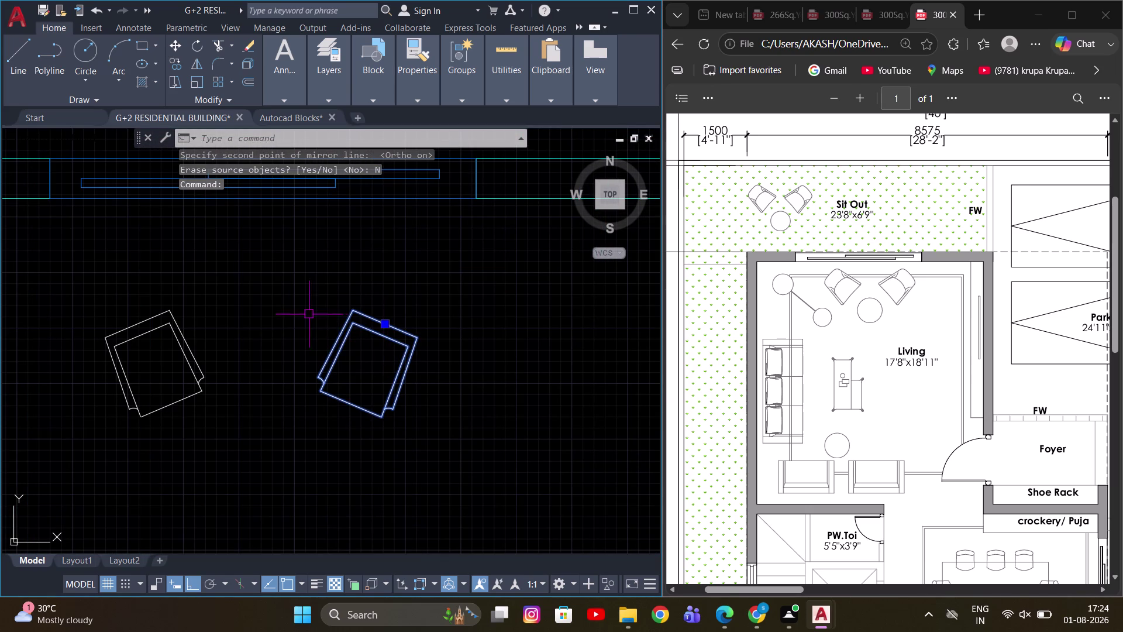
key(m)
Move the mirrored armchair closer to the first, then select both chairs.
key(space)
click(471, 345)
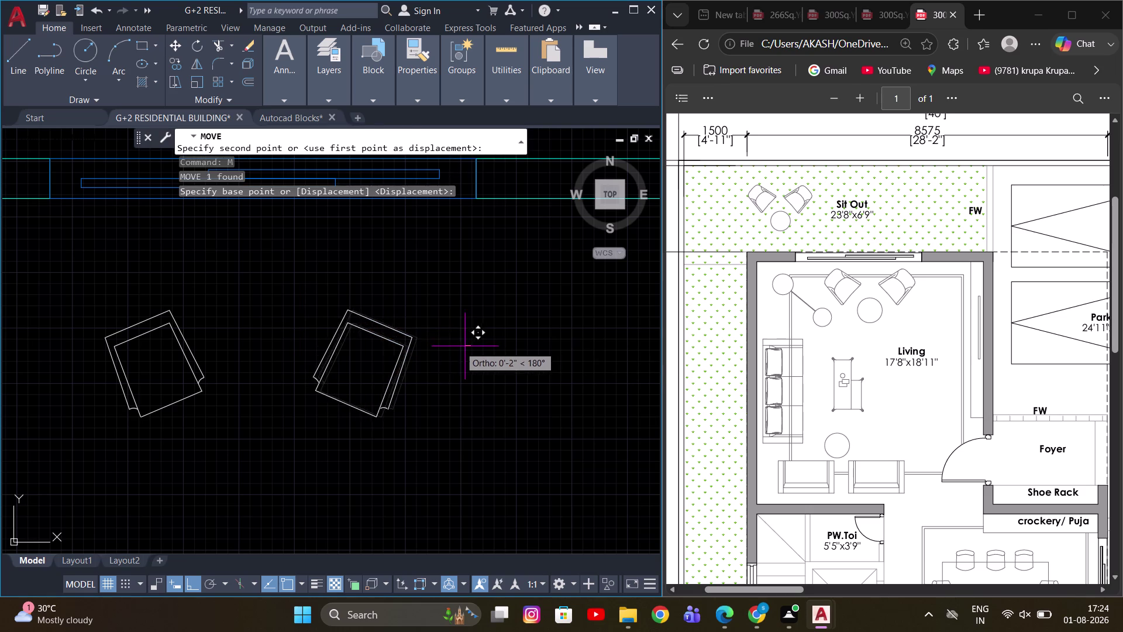
scroll(up, 3)
scroll(down, 3)
scroll(down, 3)
scroll(up, 3)
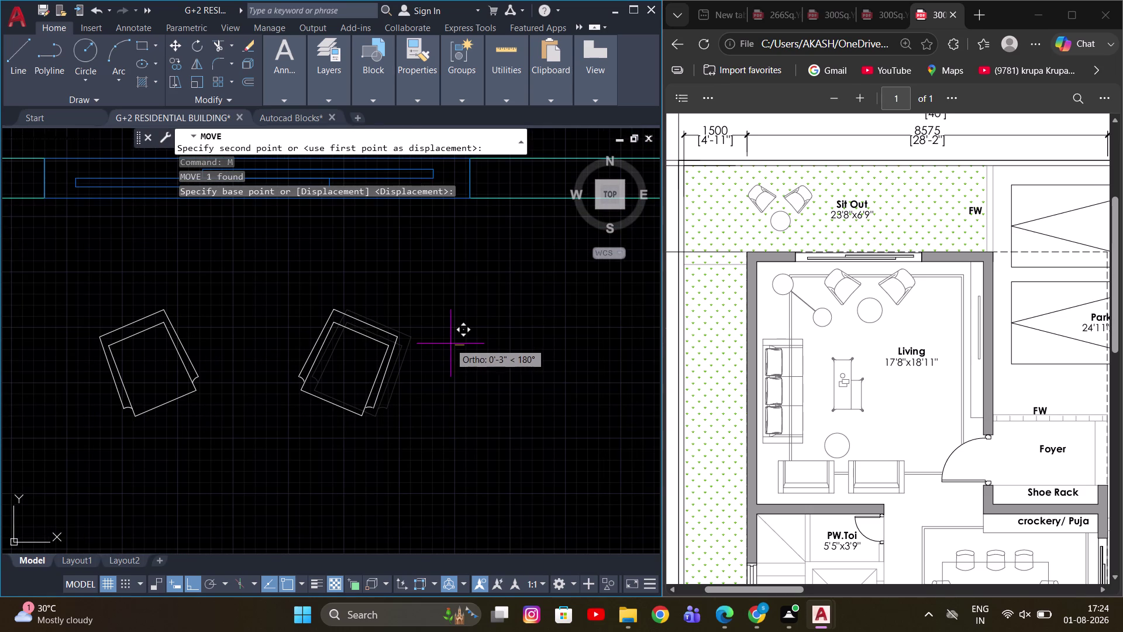
click(450, 343)
scroll(down, 3)
middle_drag(384, 365, 428, 328)
middle_drag(400, 356, 396, 353)
scroll(up, 3)
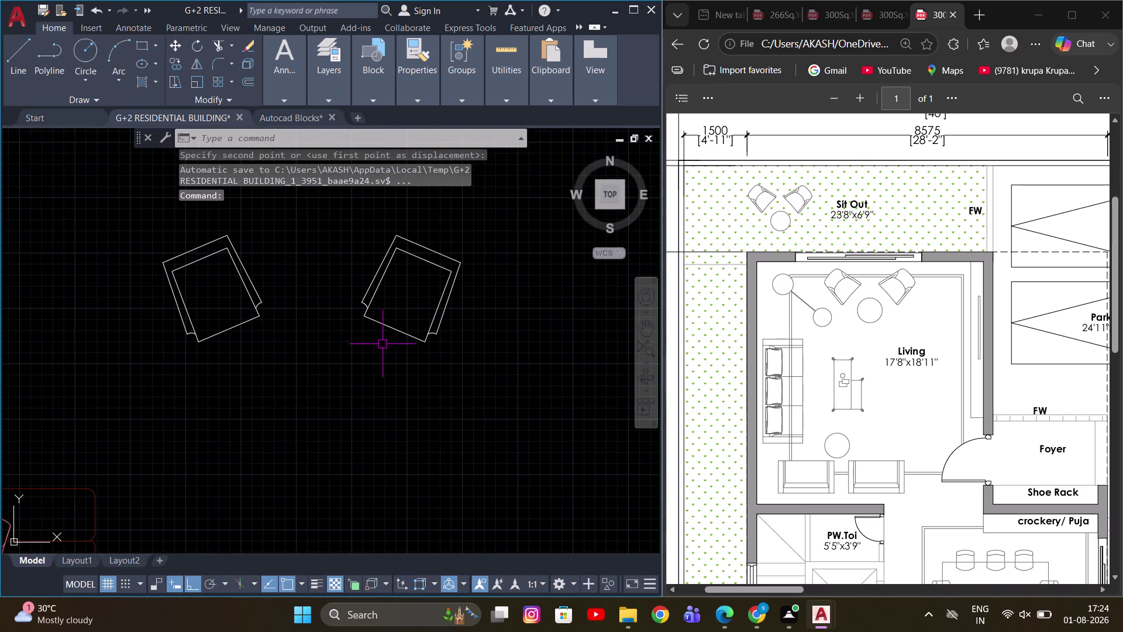
scroll(up, 3)
scroll(down, 3)
middle_drag(315, 361, 320, 355)
drag(466, 351, 406, 332)
drag(265, 288, 255, 282)
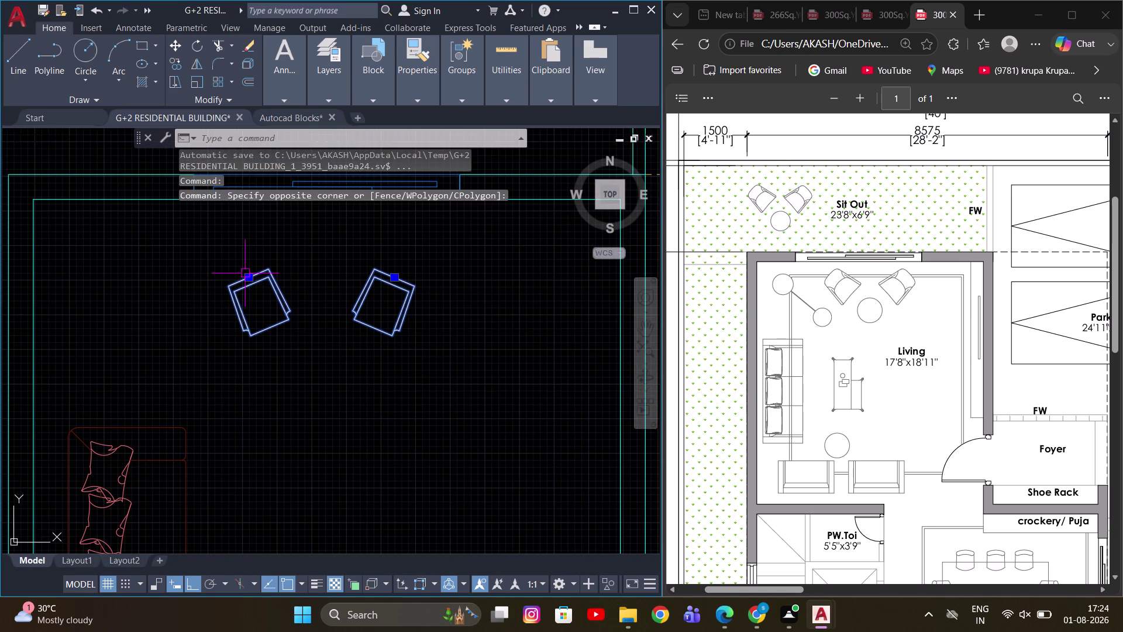
Put both armchairs on the FURNITURE layer via the Properties palette.
key(ctrl+1)
double_click(178, 219)
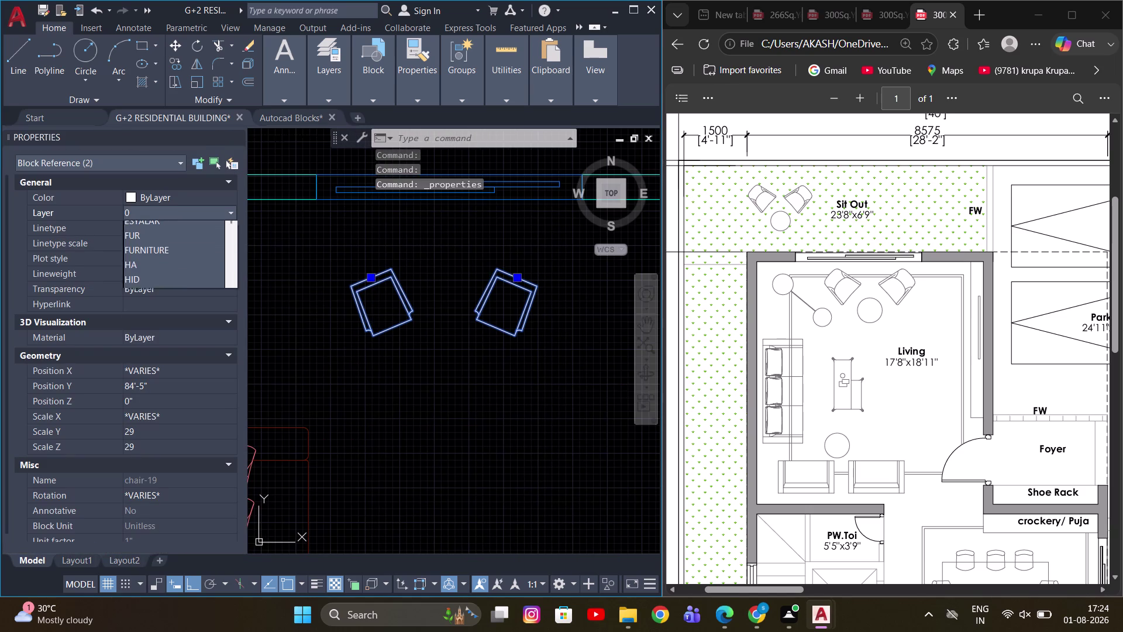
click(164, 294)
scroll(down, 3)
key(Escape)
middle_drag(438, 325, 450, 328)
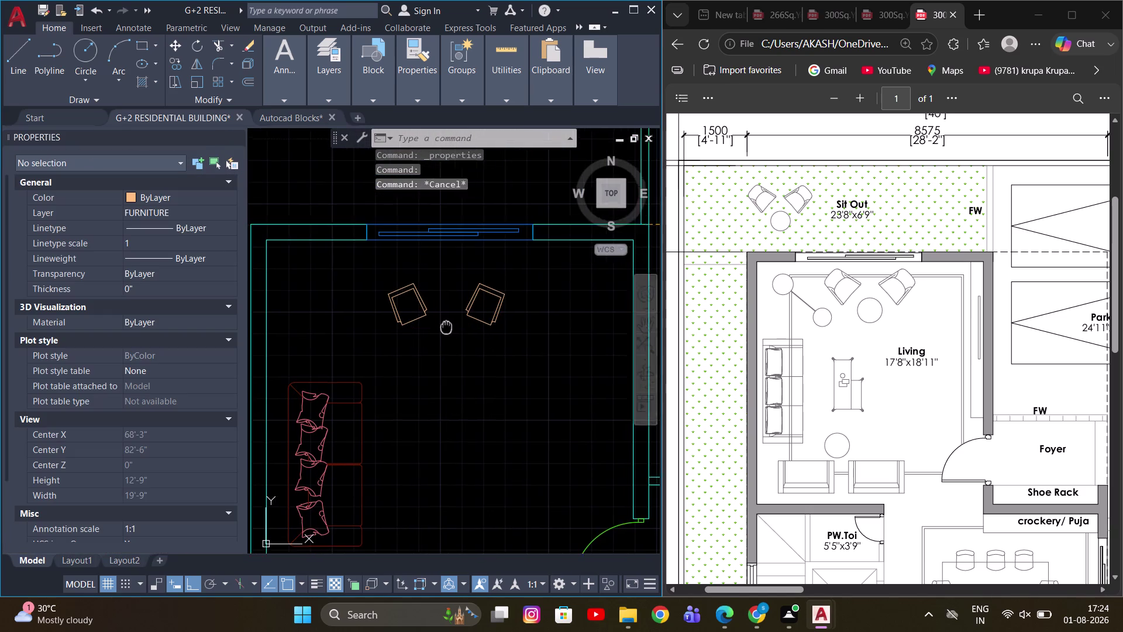
middle_drag(449, 327, 476, 330)
middle_drag(490, 329, 480, 337)
Draw a round table of 1' radius below the armchairs.
key(c)
key(space)
scroll(up, 3)
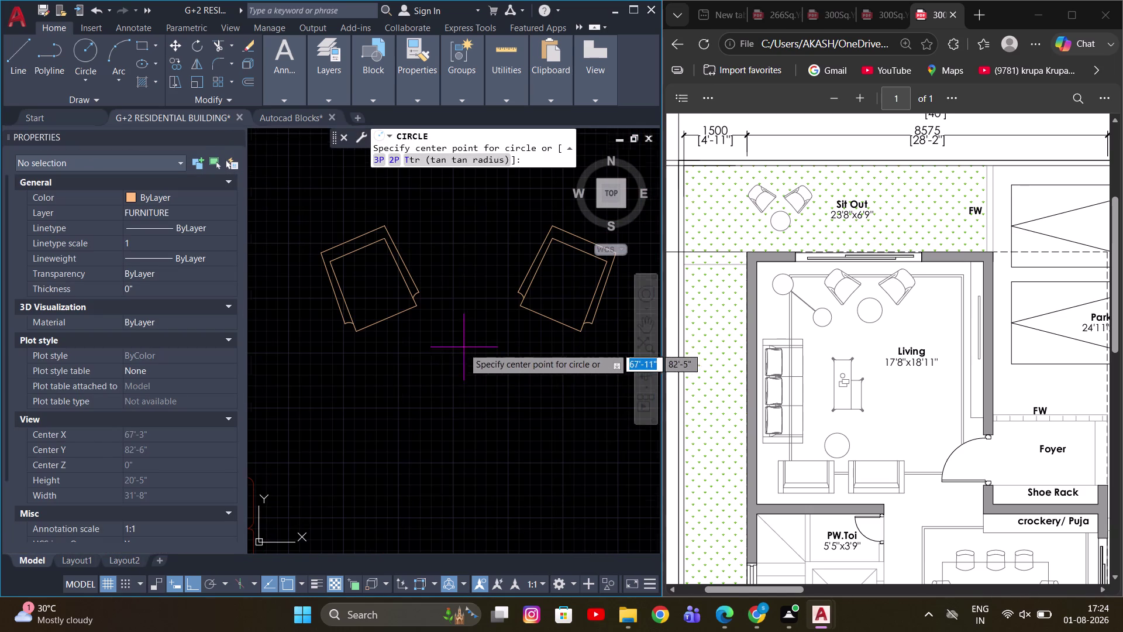
click(456, 387)
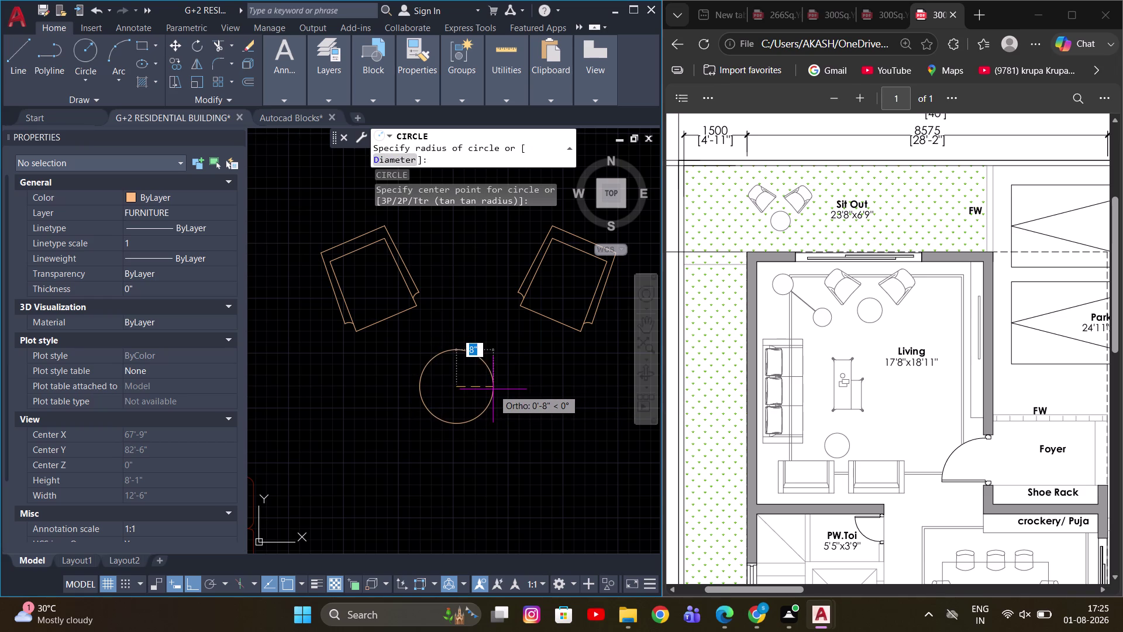
text(1')
key(Return)
scroll(down, 3)
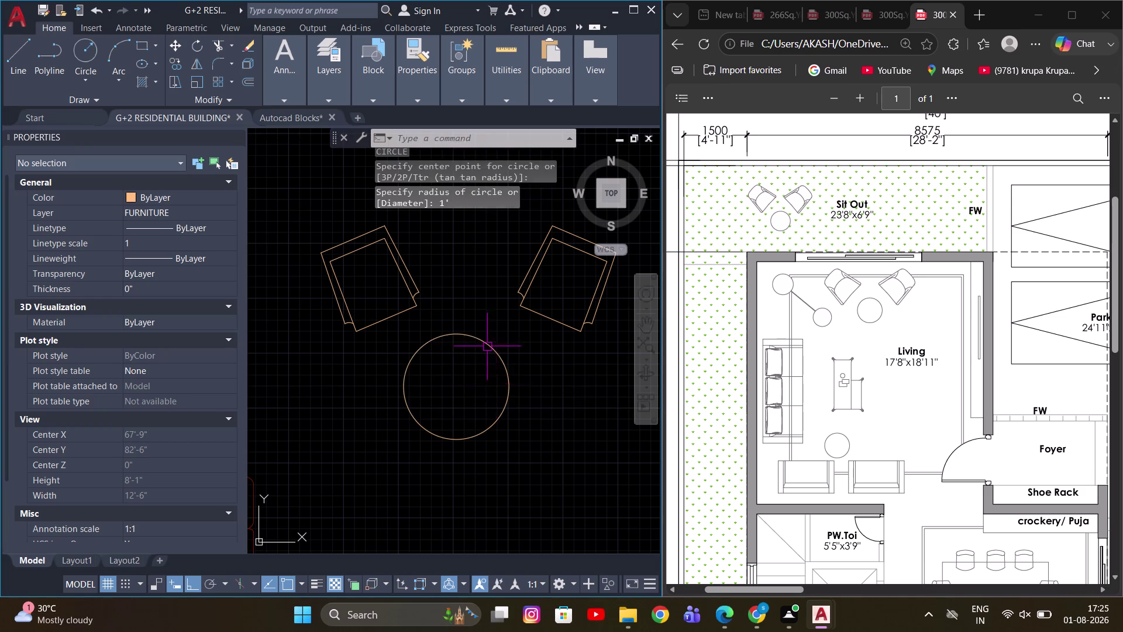
scroll(down, 3)
middle_drag(496, 374, 502, 328)
key(Escape)
click(438, 362)
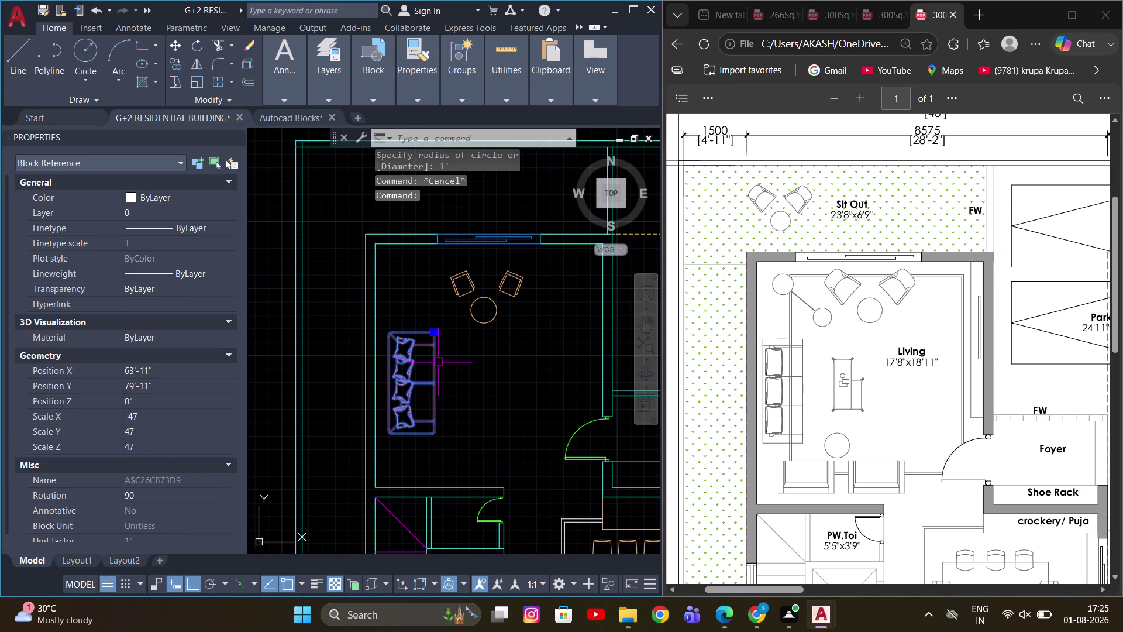
Open the sofa block in the Block Editor and select its geometry.
click(177, 218)
double_click(409, 337)
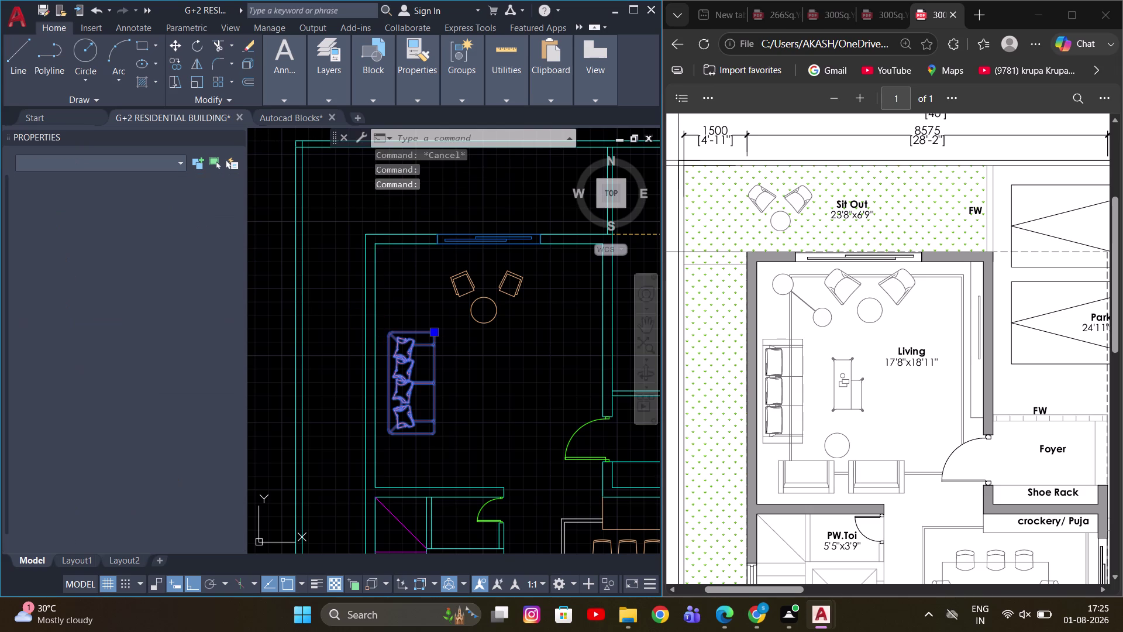
click(699, 407)
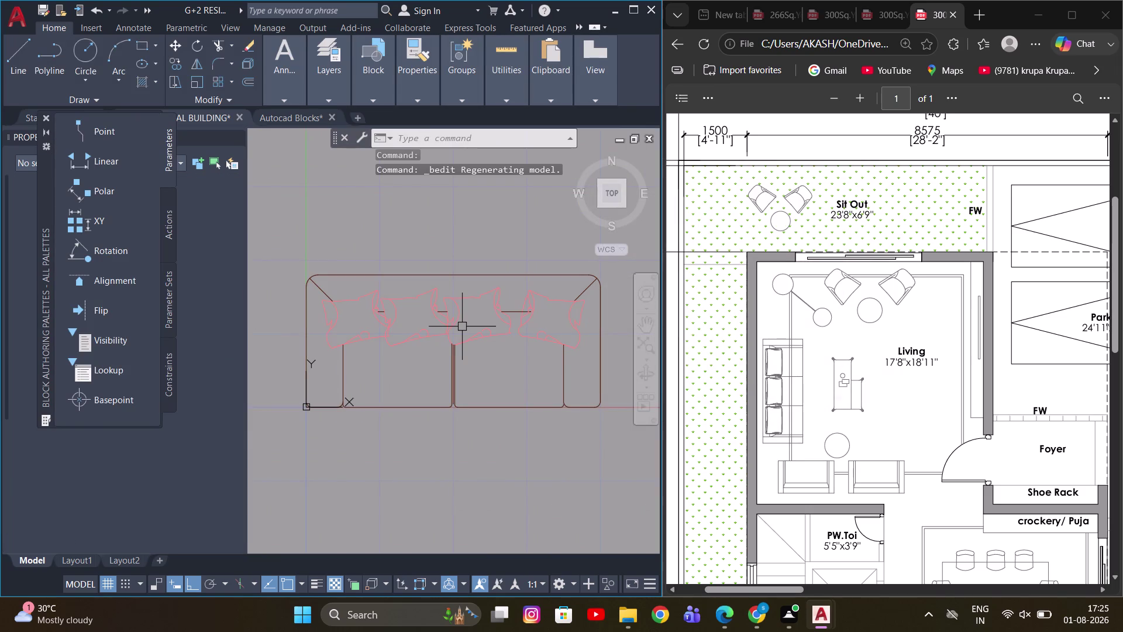
scroll(down, 3)
scroll(down, 3)
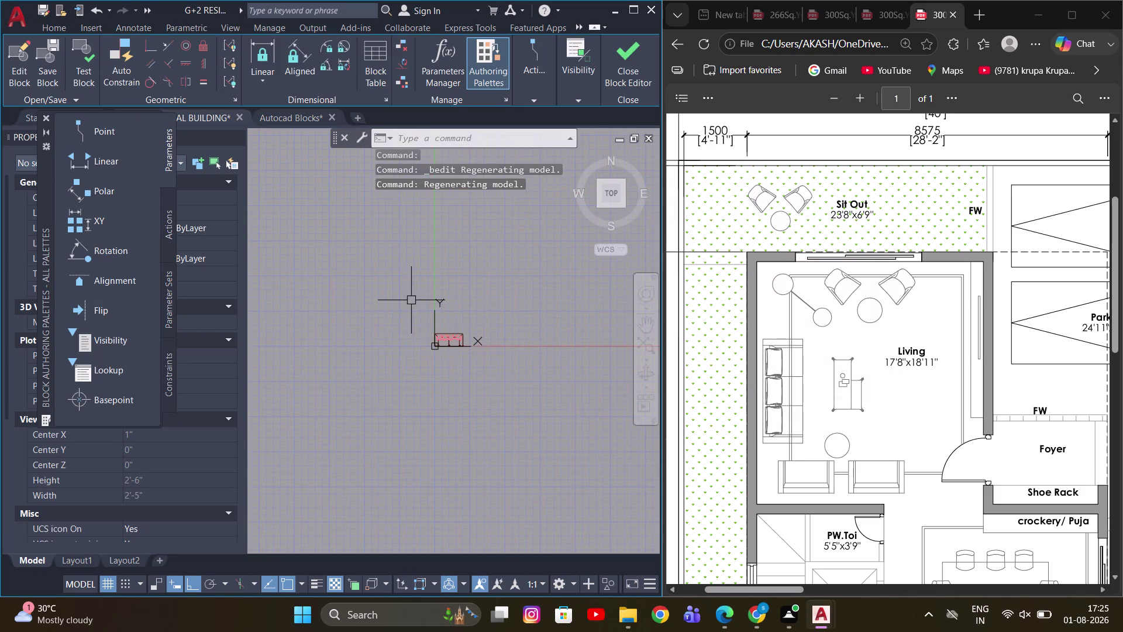
drag(411, 300, 412, 319)
click(524, 402)
click(44, 31)
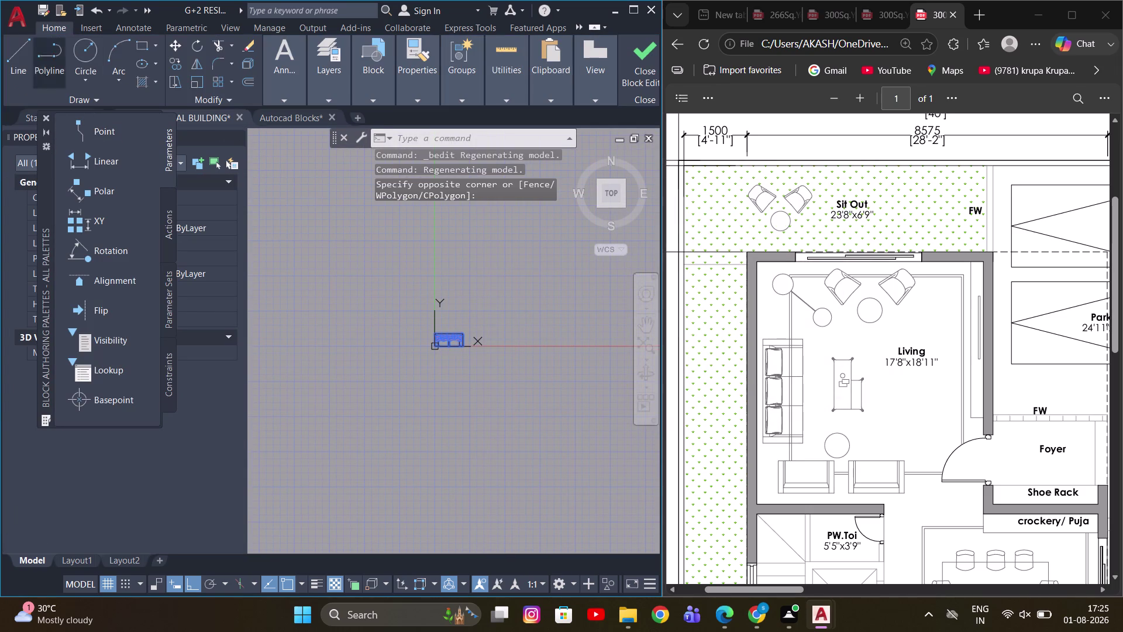
Assign the sofa geometry to the FURNITURE layer and close the Block Editor.
click(95, 24)
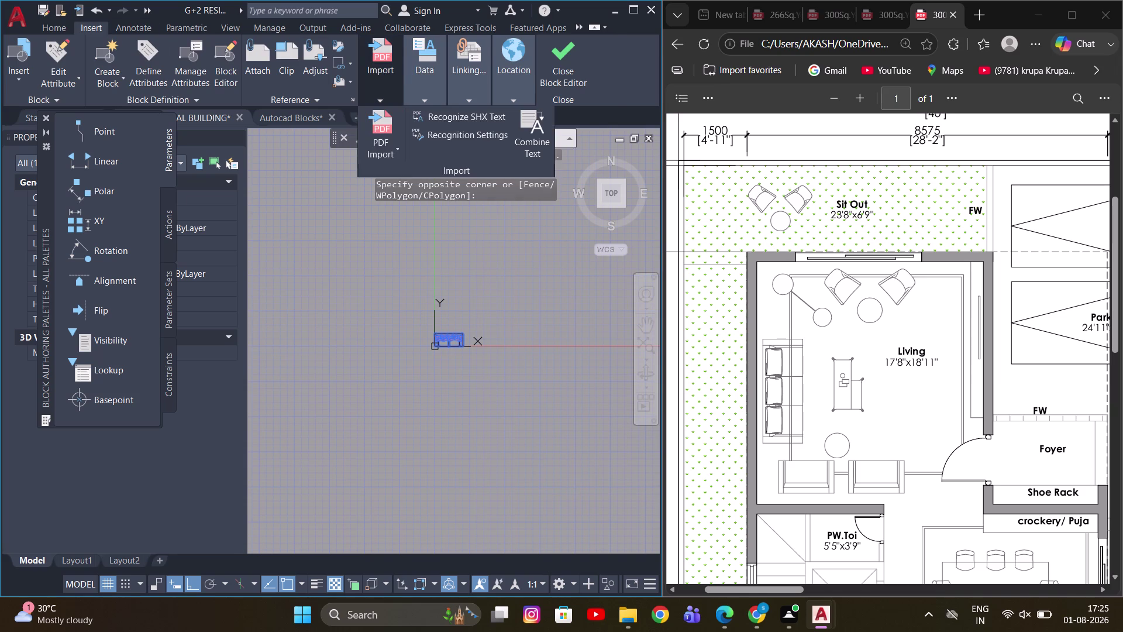
click(65, 26)
click(283, 94)
click(405, 100)
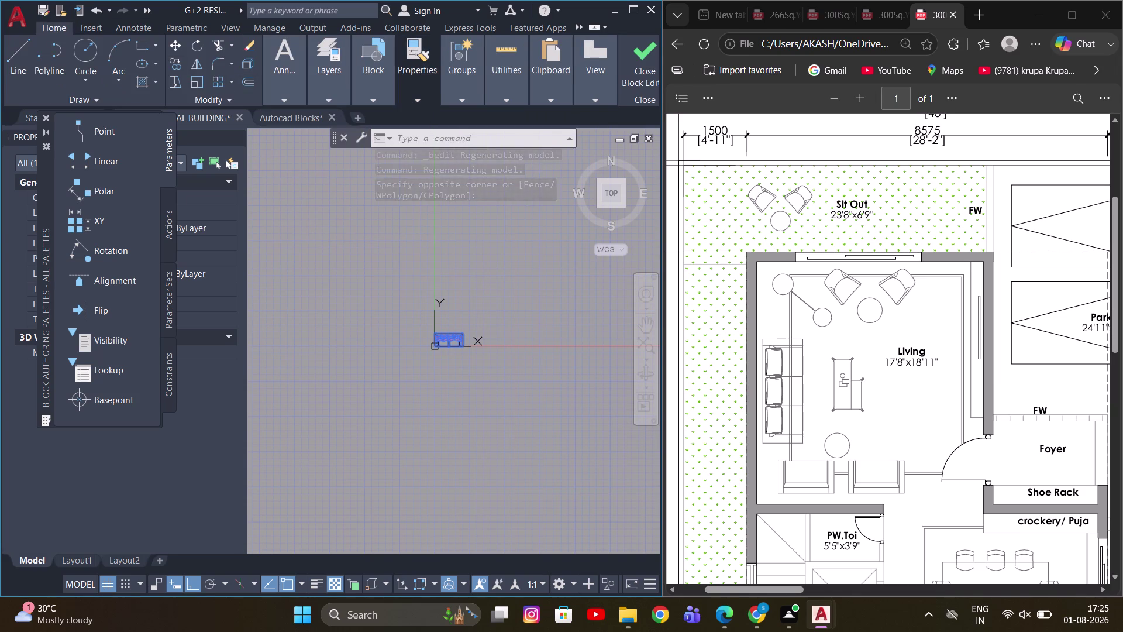
click(339, 94)
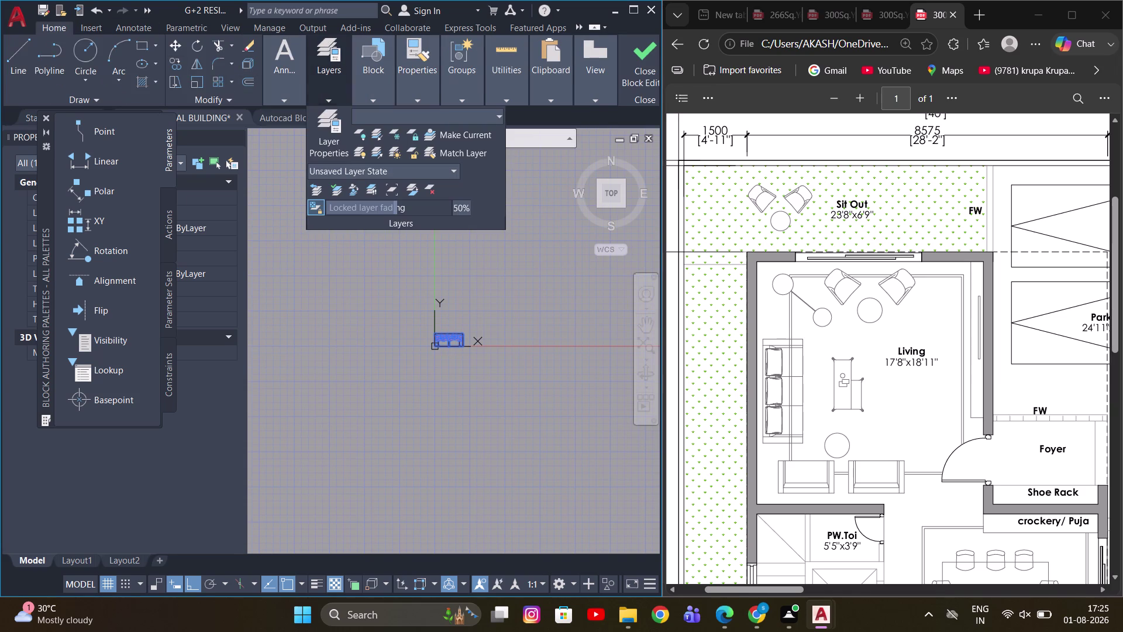
click(432, 114)
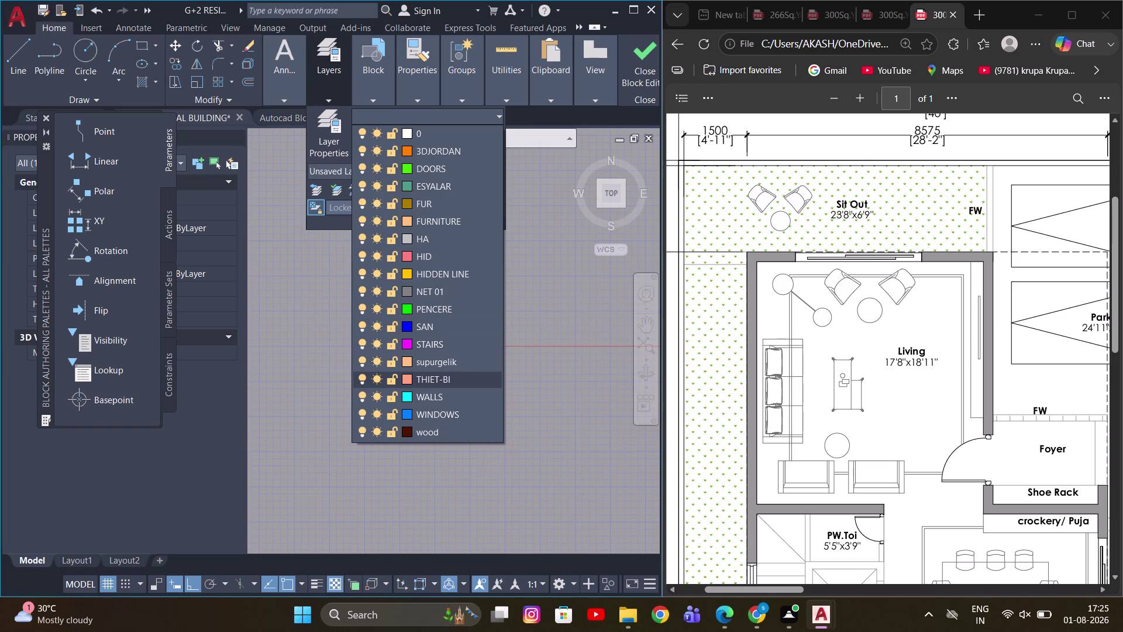
click(447, 223)
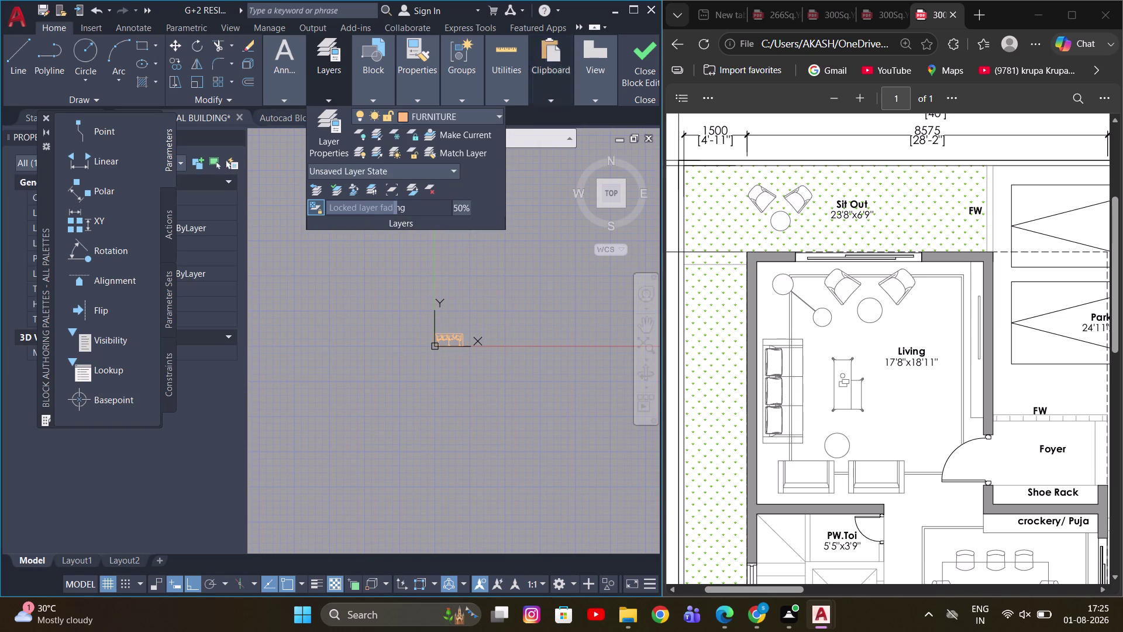
click(642, 72)
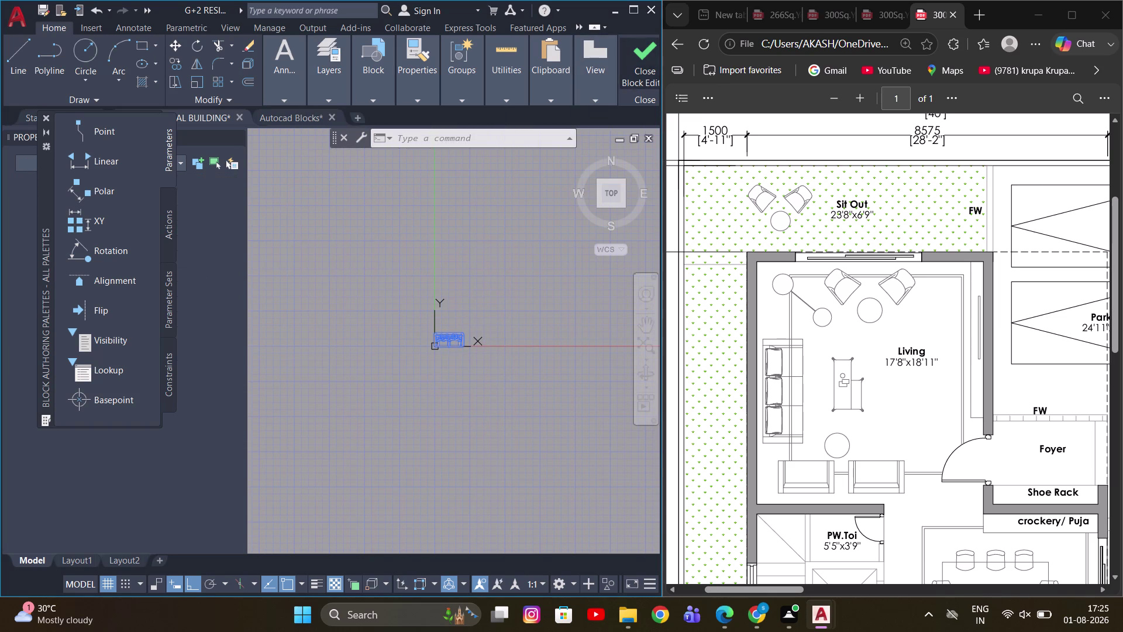
click(516, 283)
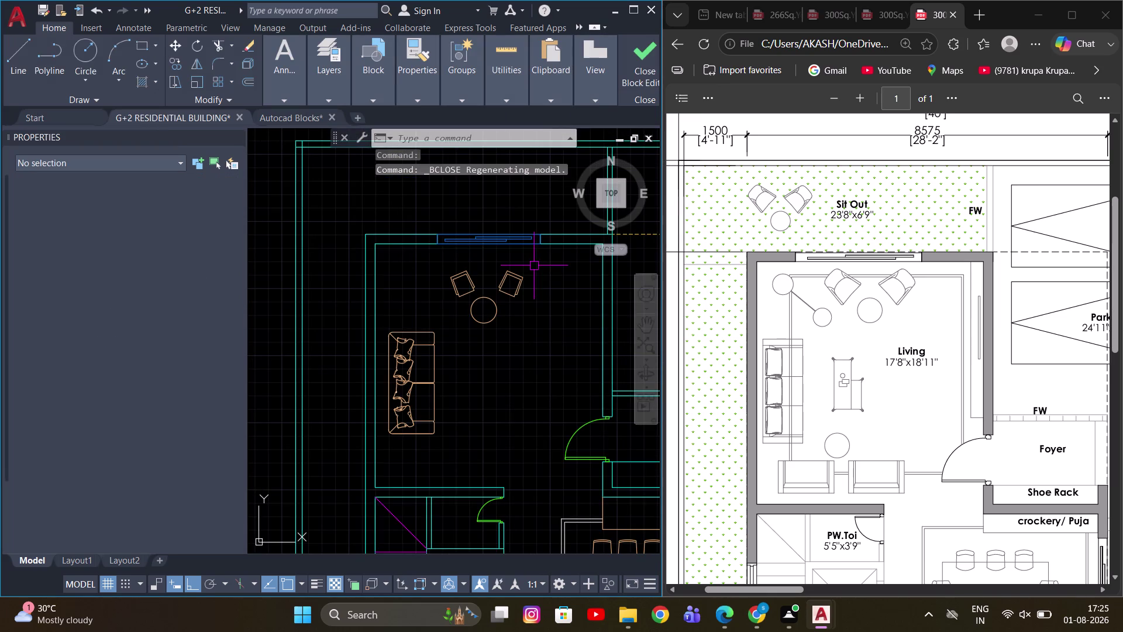
Pan across the residential floor plan, then switch to the Autocad Blocks file tab.
middle_drag(498, 379, 425, 338)
scroll(down, 3)
middle_drag(454, 345, 387, 321)
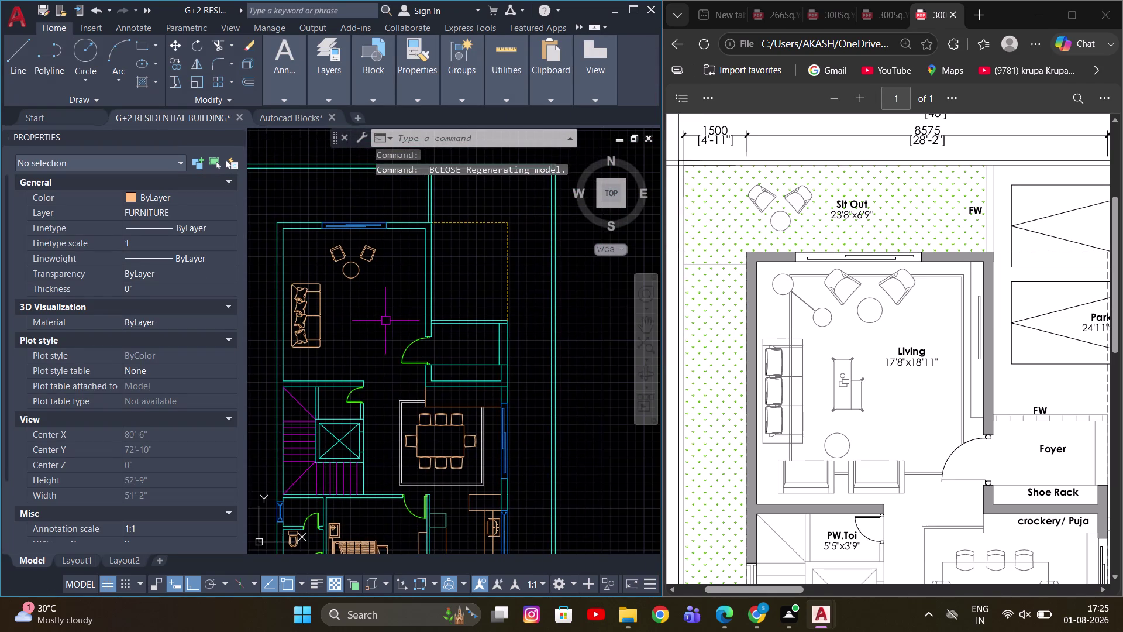
click(282, 119)
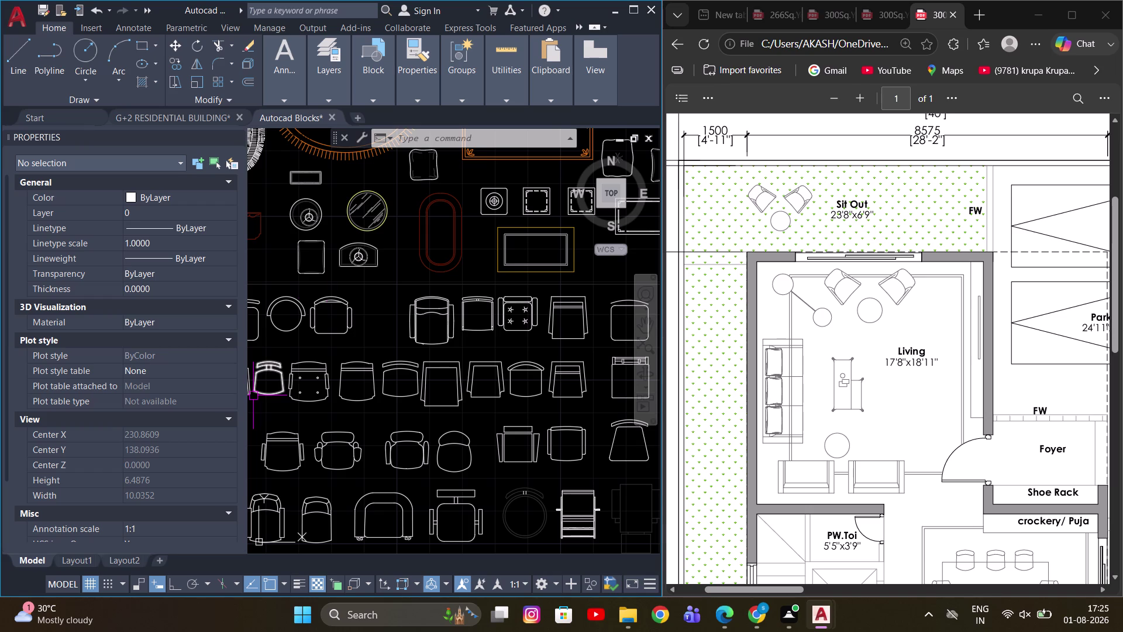
Zoom and pan through the furniture library's chair, armchair and lounge chair blocks.
scroll(down, 3)
scroll(down, 3)
scroll(up, 3)
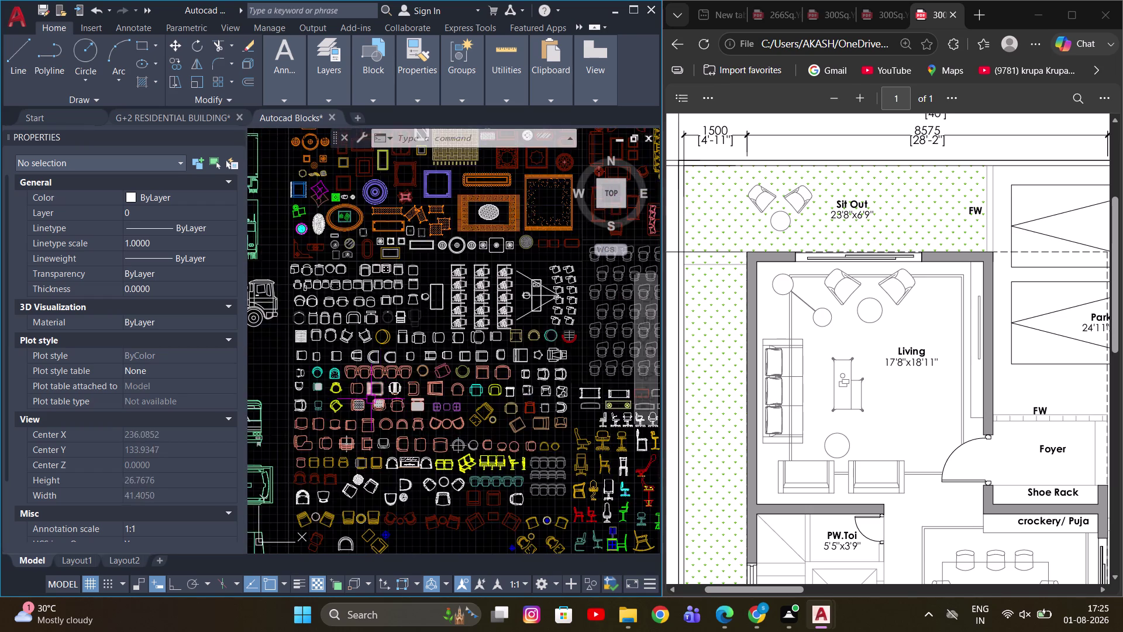
scroll(up, 3)
middle_drag(368, 346, 544, 462)
scroll(up, 3)
middle_drag(458, 392, 378, 455)
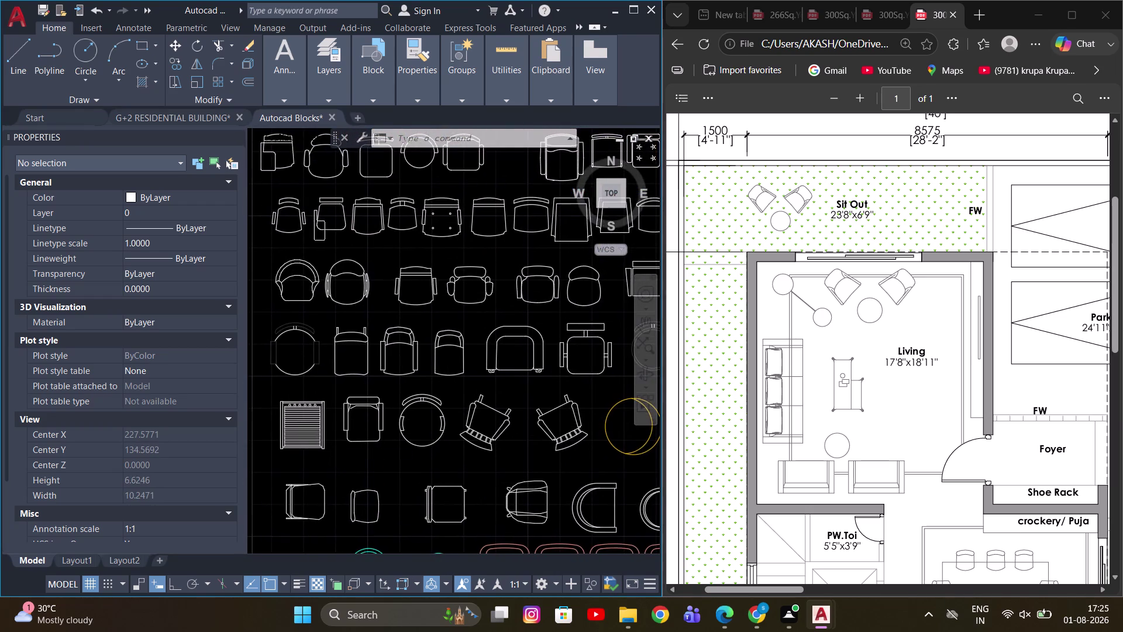
scroll(down, 3)
middle_drag(468, 331, 419, 316)
scroll(up, 3)
middle_drag(447, 397, 427, 346)
middle_drag(429, 368, 432, 400)
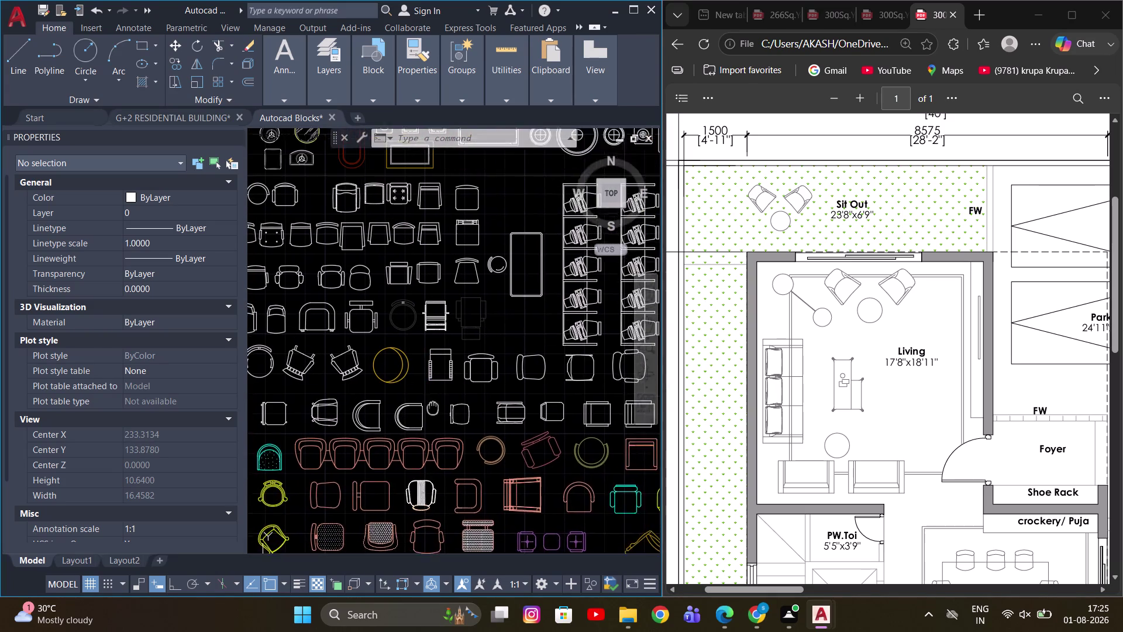
middle_drag(432, 399, 436, 501)
scroll(down, 3)
scroll(up, 3)
middle_drag(504, 457, 426, 307)
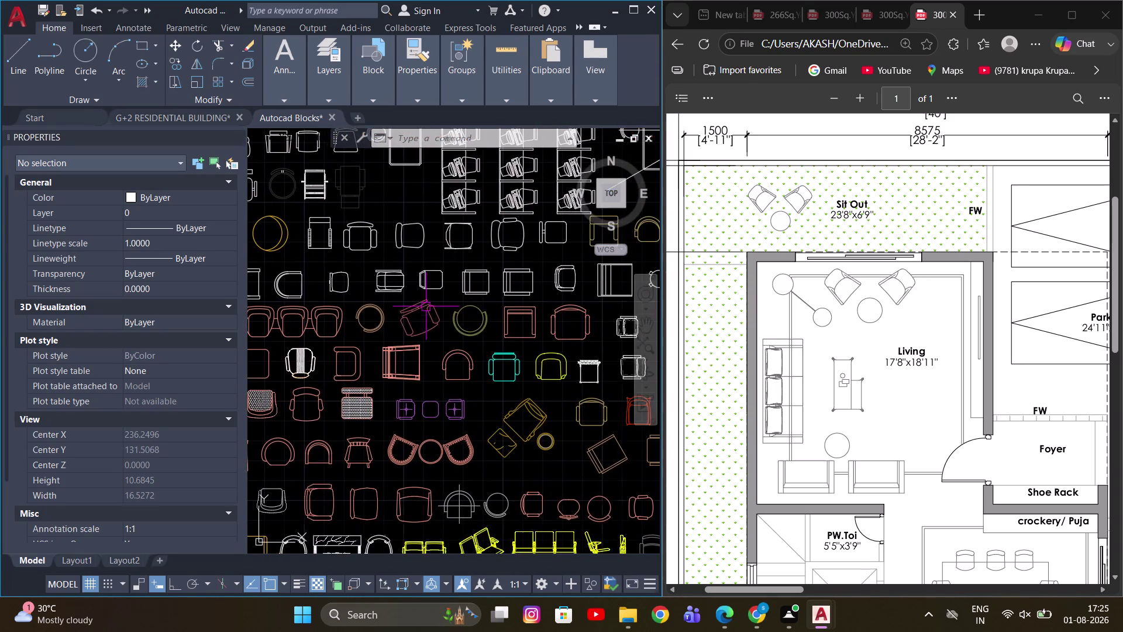
scroll(down, 3)
scroll(up, 3)
scroll(down, 3)
middle_drag(450, 424, 495, 298)
scroll(down, 3)
scroll(up, 3)
scroll(up, 3)
middle_drag(429, 318, 511, 300)
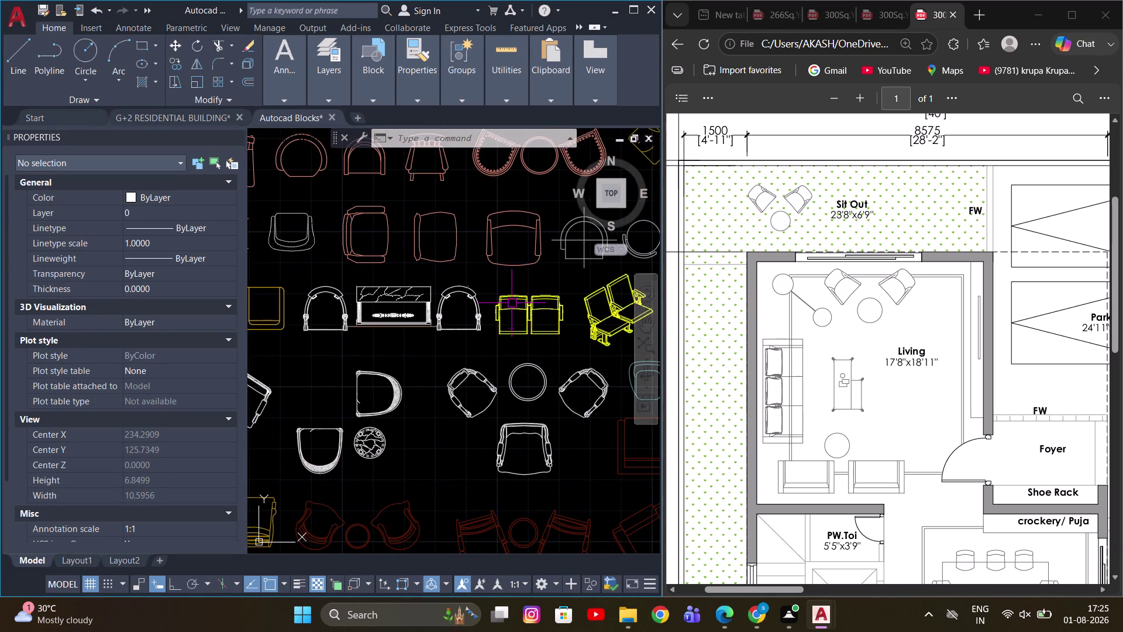
scroll(down, 3)
scroll(up, 3)
scroll(up, 3)
scroll(down, 3)
scroll(up, 3)
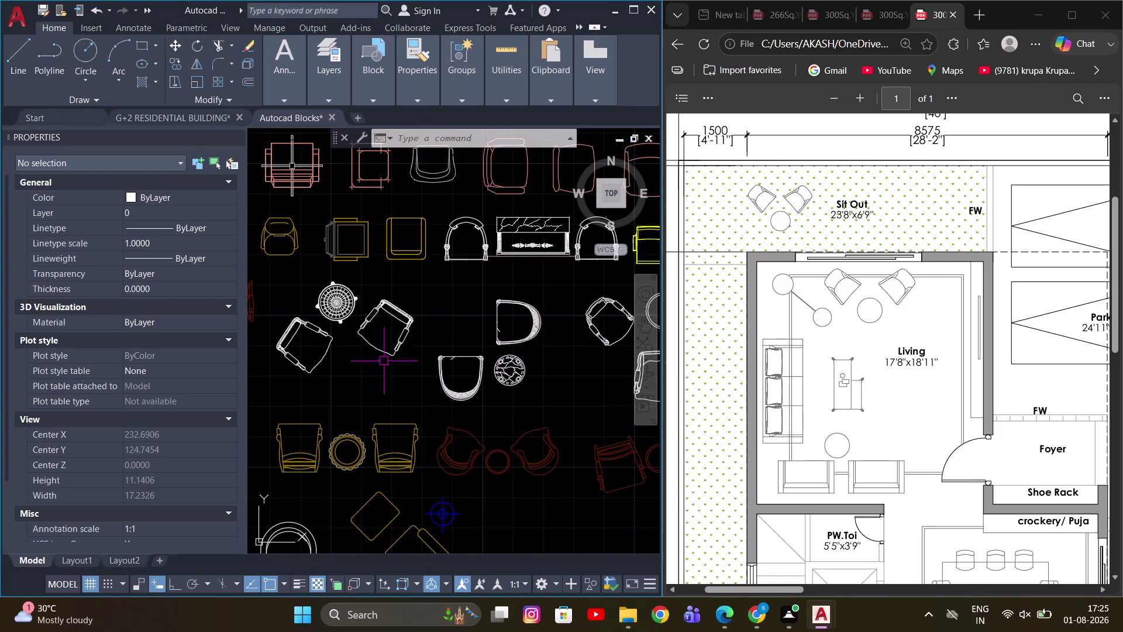
scroll(down, 3)
middle_drag(452, 362, 434, 384)
scroll(down, 3)
middle_drag(468, 412, 467, 412)
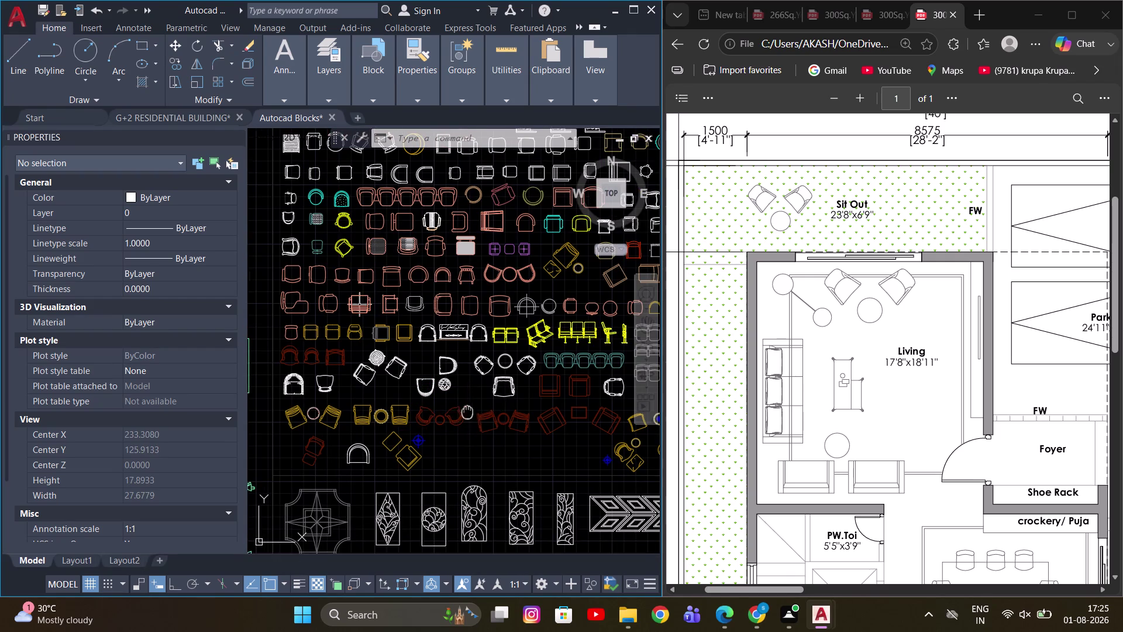
middle_drag(467, 412, 431, 431)
scroll(down, 3)
scroll(up, 3)
scroll(down, 3)
middle_drag(477, 395, 490, 392)
scroll(up, 3)
scroll(down, 3)
scroll(up, 3)
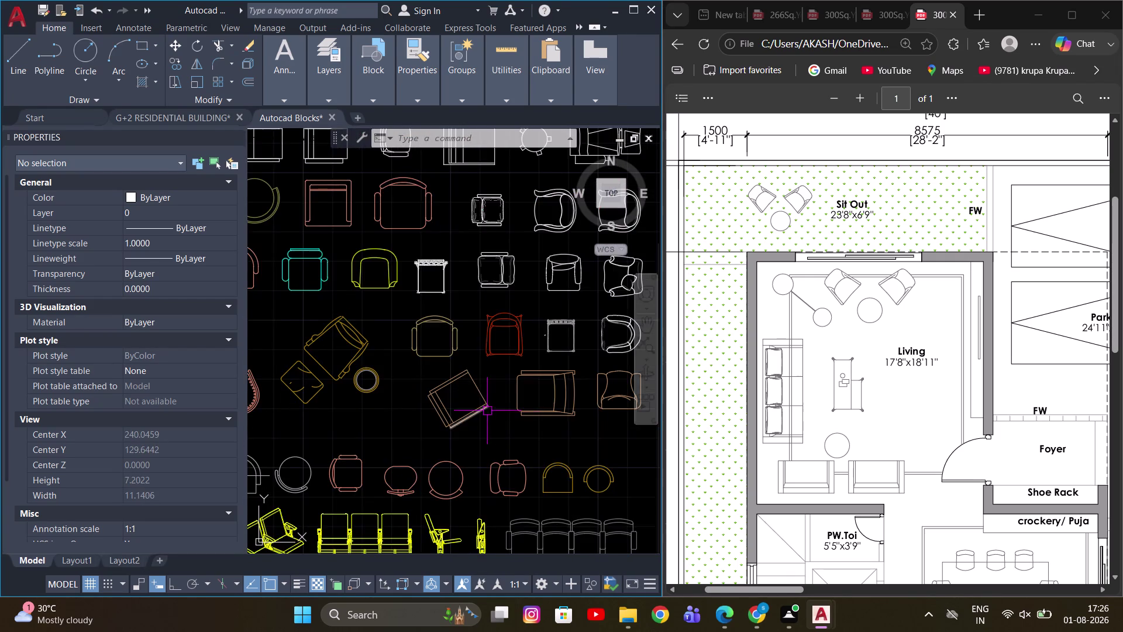
scroll(down, 3)
middle_drag(469, 413, 496, 392)
scroll(down, 3)
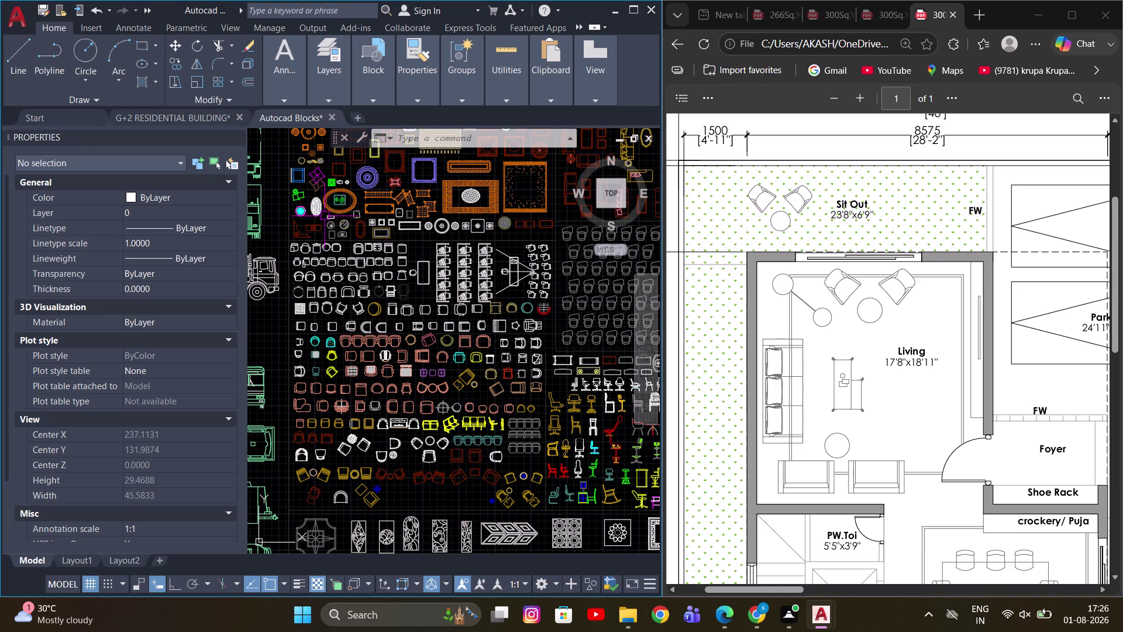
scroll(down, 3)
Open DesignCenter with Ctrl+2, showing the Kitchens sample drawing's blocks.
click(239, 129)
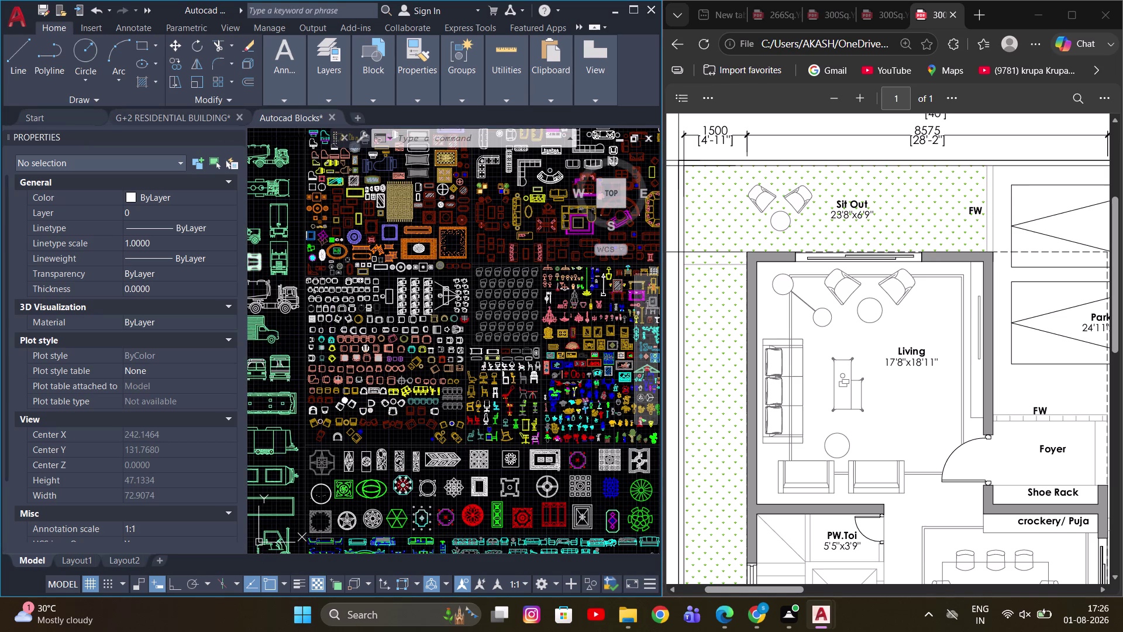
click(240, 145)
click(240, 140)
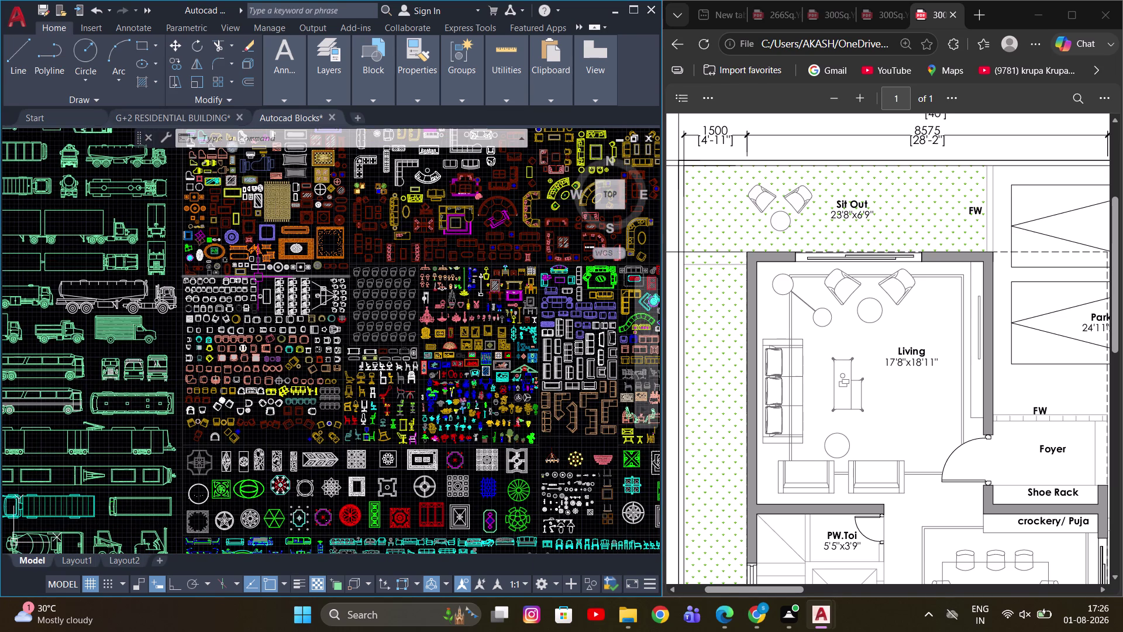
key(ctrl+2)
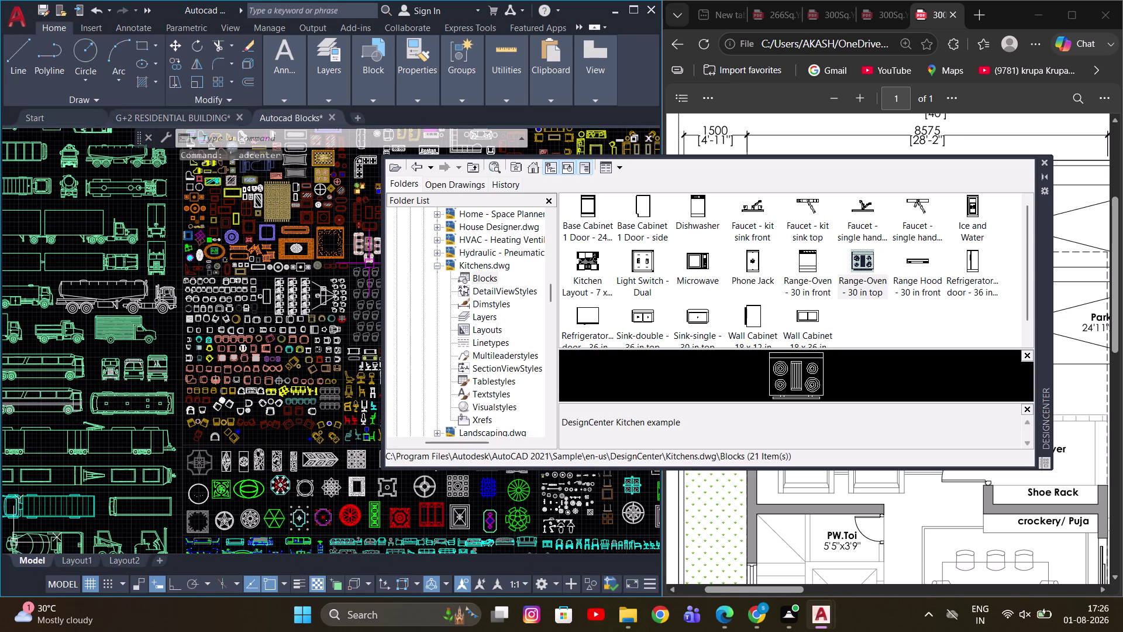
Browse DesignCenter from Kitchens.dwg to the Home - Space Planner.dwg blocks.
click(411, 167)
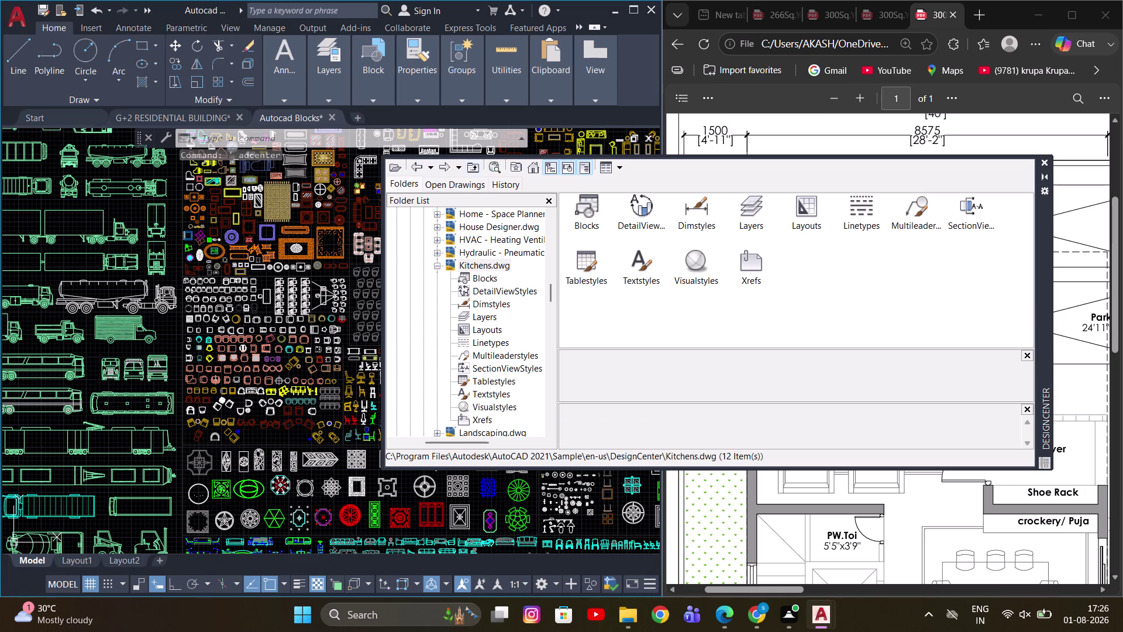
click(414, 170)
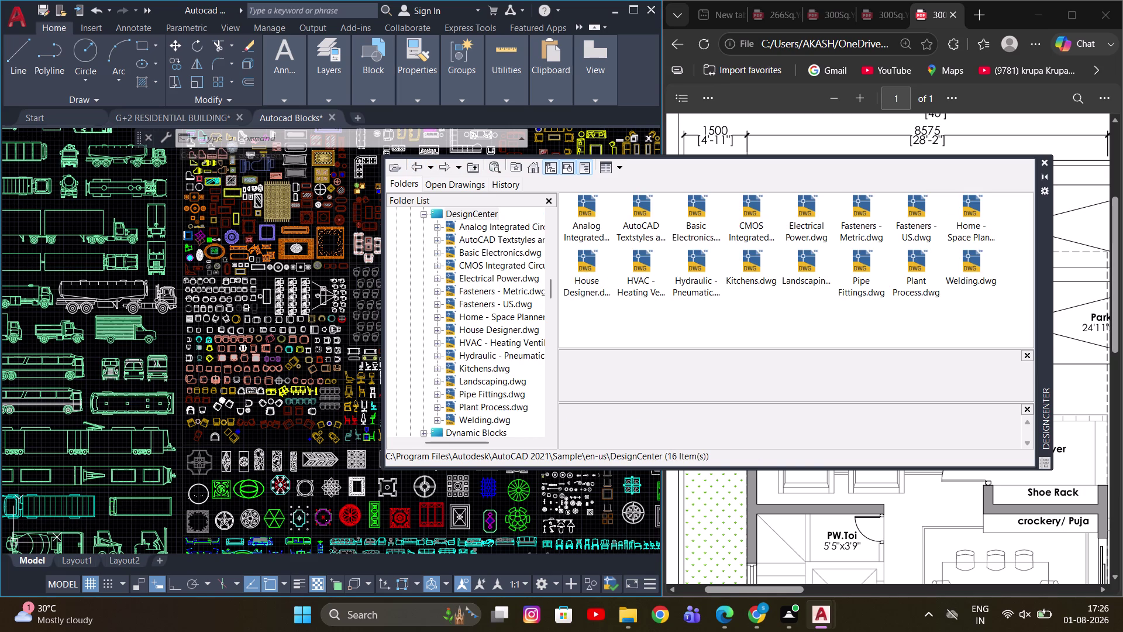
double_click(962, 215)
double_click(594, 215)
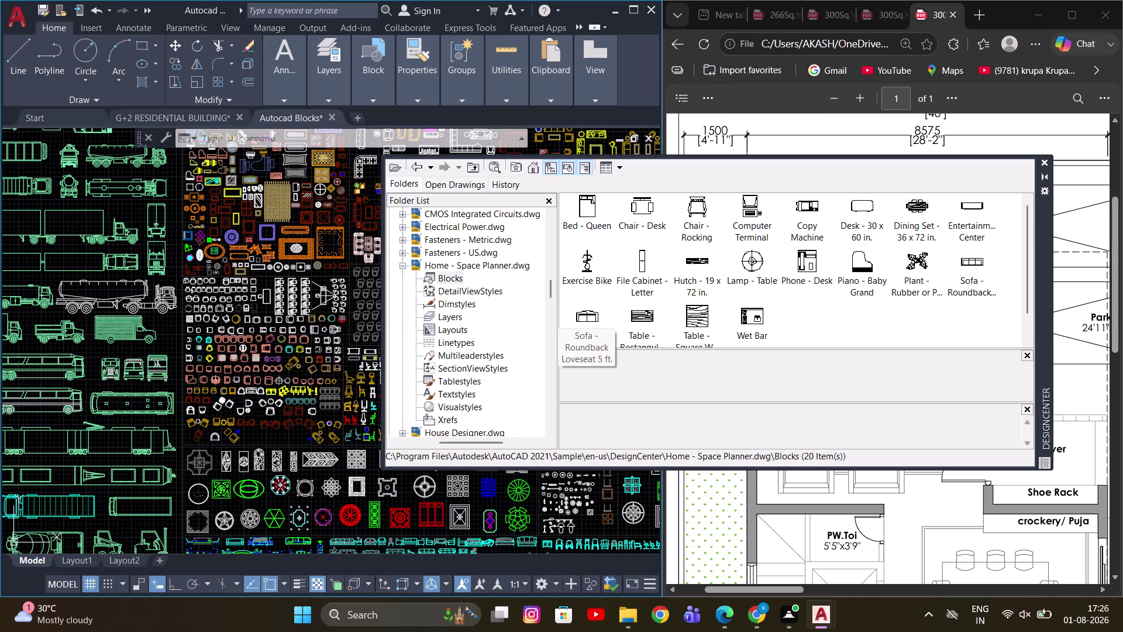
scroll(down, 3)
scroll(up, 3)
middle_drag(269, 289, 230, 316)
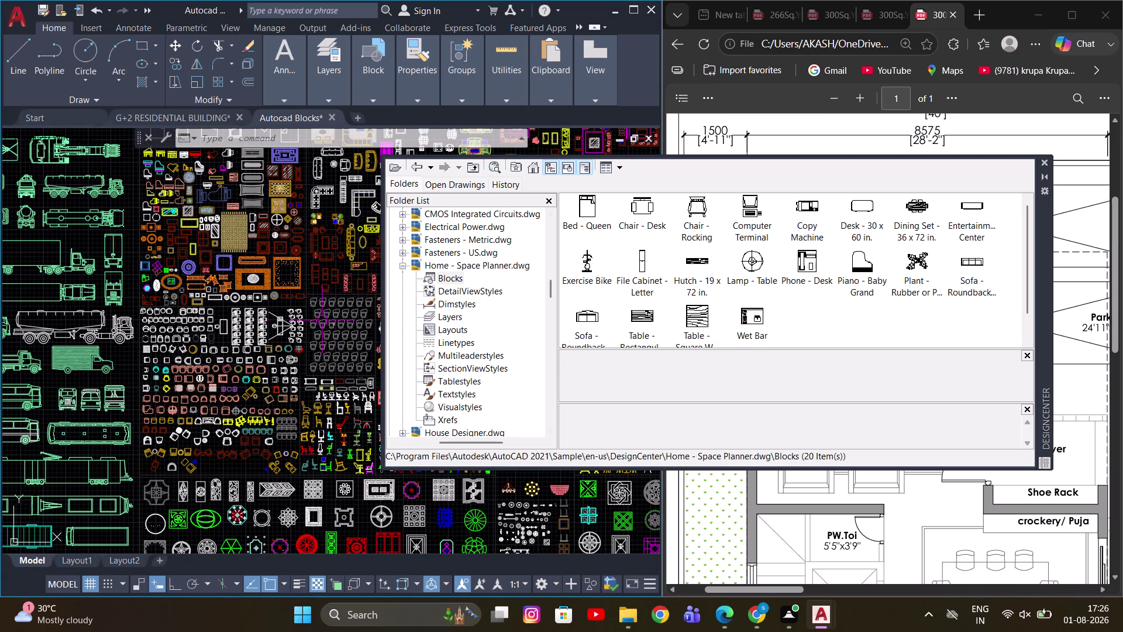
scroll(down, 3)
middle_drag(270, 344, 309, 291)
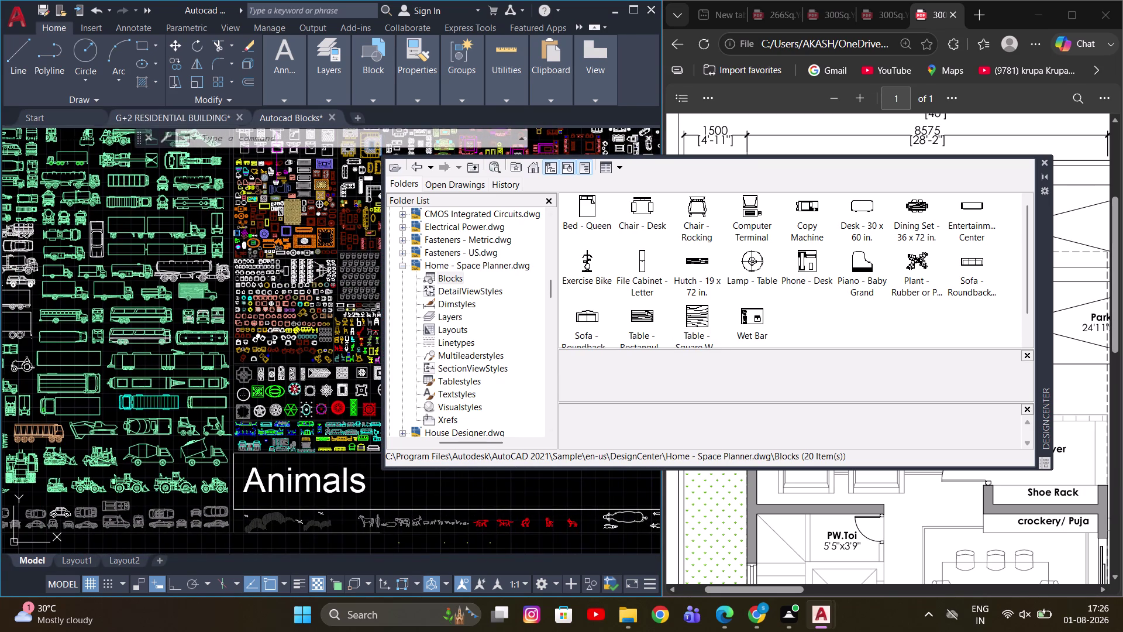
Drag the Sofa - Roundback block into the residential floor plan.
click(185, 118)
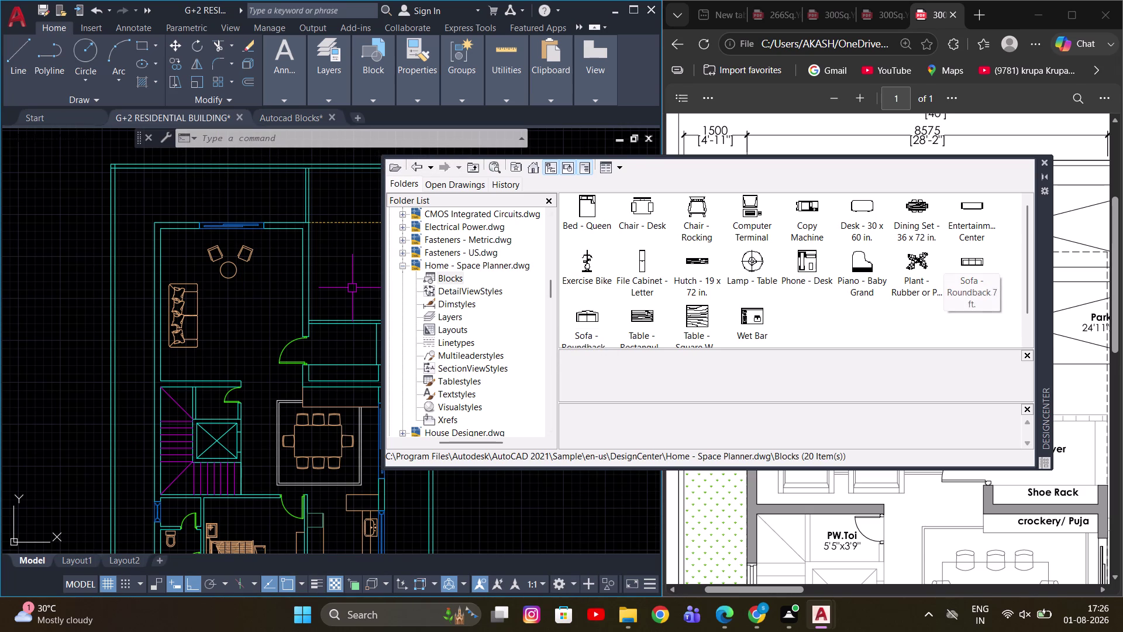
drag(593, 311, 225, 347)
scroll(up, 3)
click(225, 356)
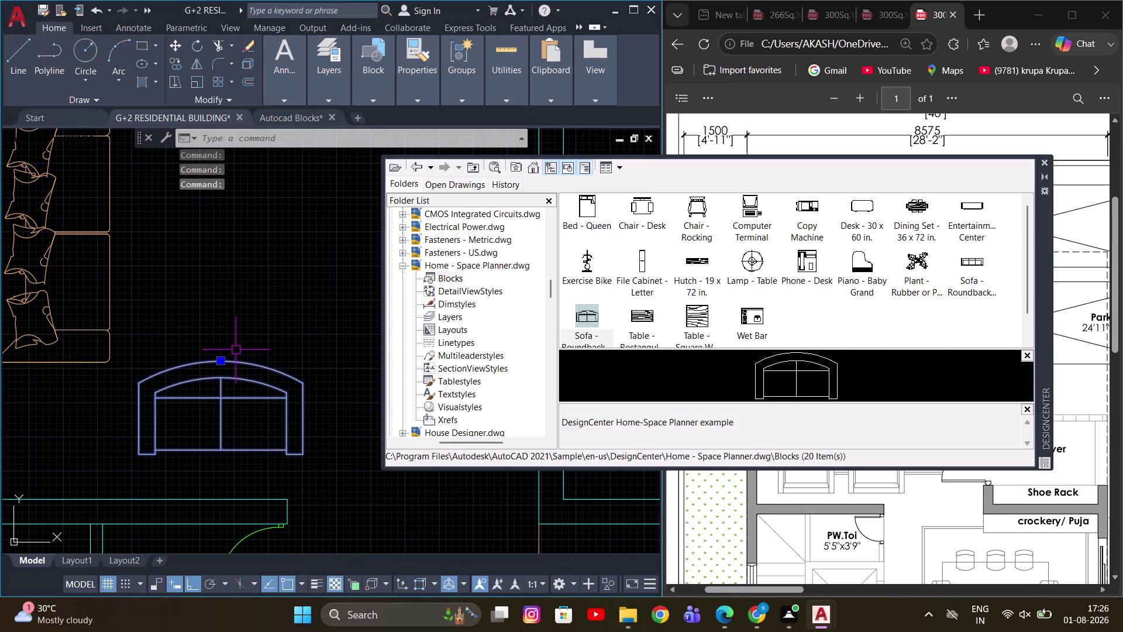
Rotate the round-backed sofa with RO so it faces into the room.
key(r)
key(o)
key(space)
click(222, 360)
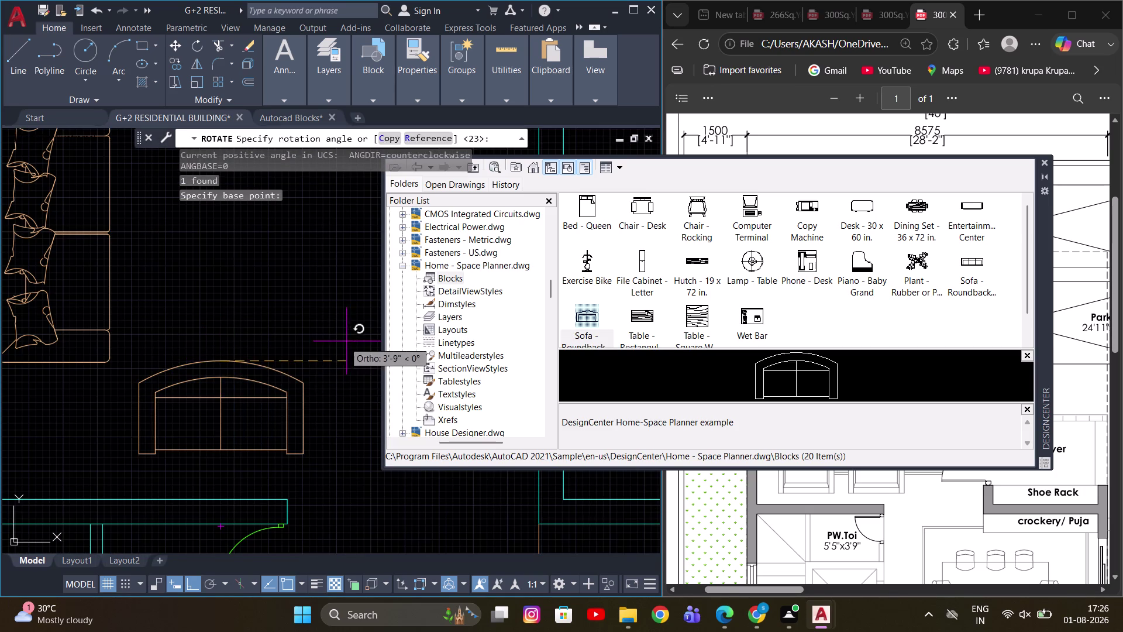
click(129, 377)
scroll(down, 3)
click(230, 372)
middle_drag(333, 359, 277, 358)
Move the rotated sofa into the lower part of the living room.
key(m)
key(space)
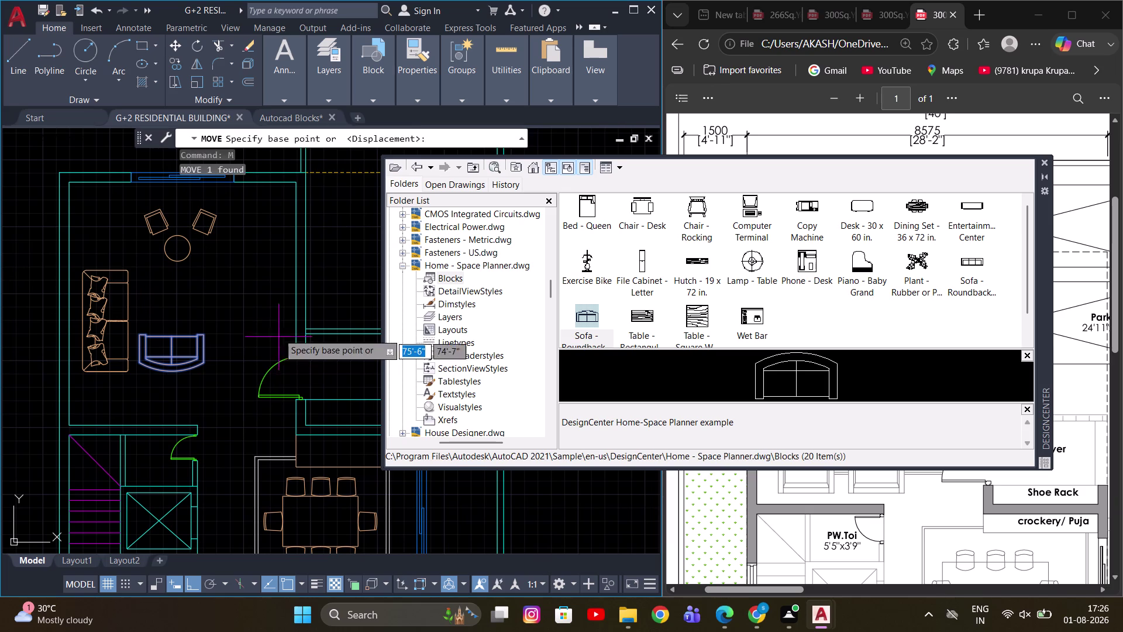
click(254, 320)
scroll(up, 3)
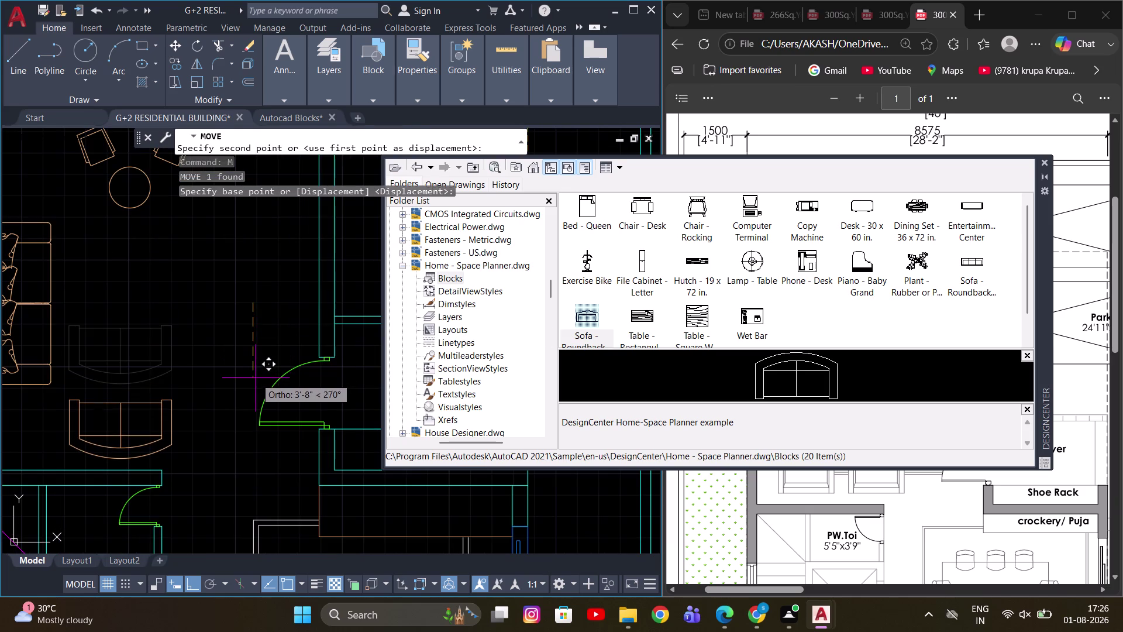
click(256, 376)
Pan to centre the living room and reopen DesignCenter with Ctrl+2.
click(1044, 158)
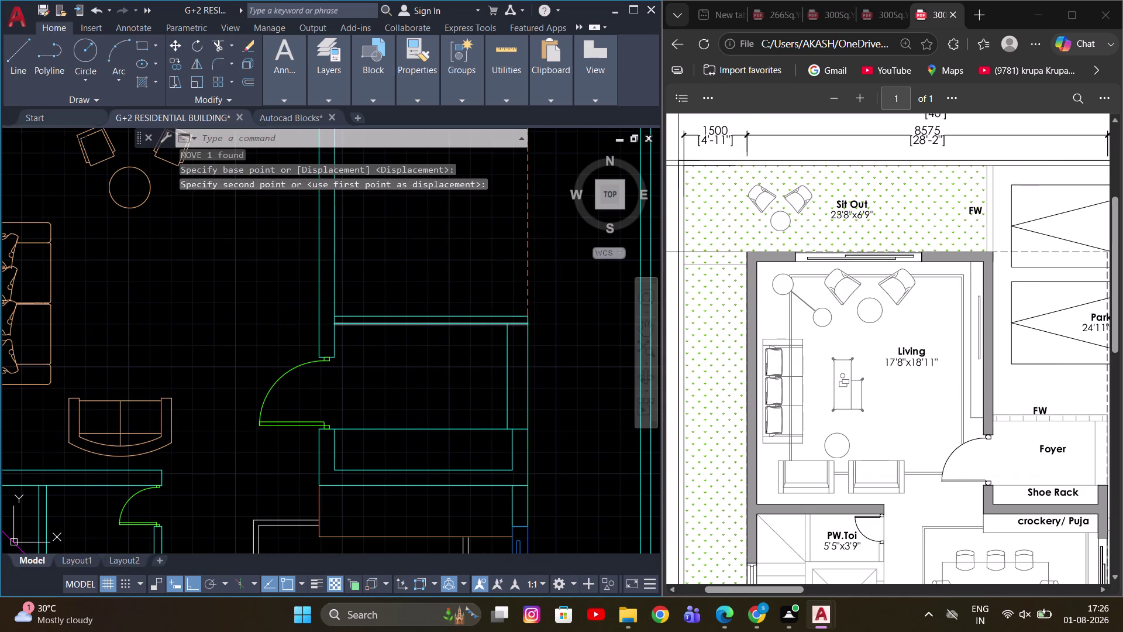
scroll(down, 3)
scroll(down, 3)
middle_drag(174, 383, 229, 372)
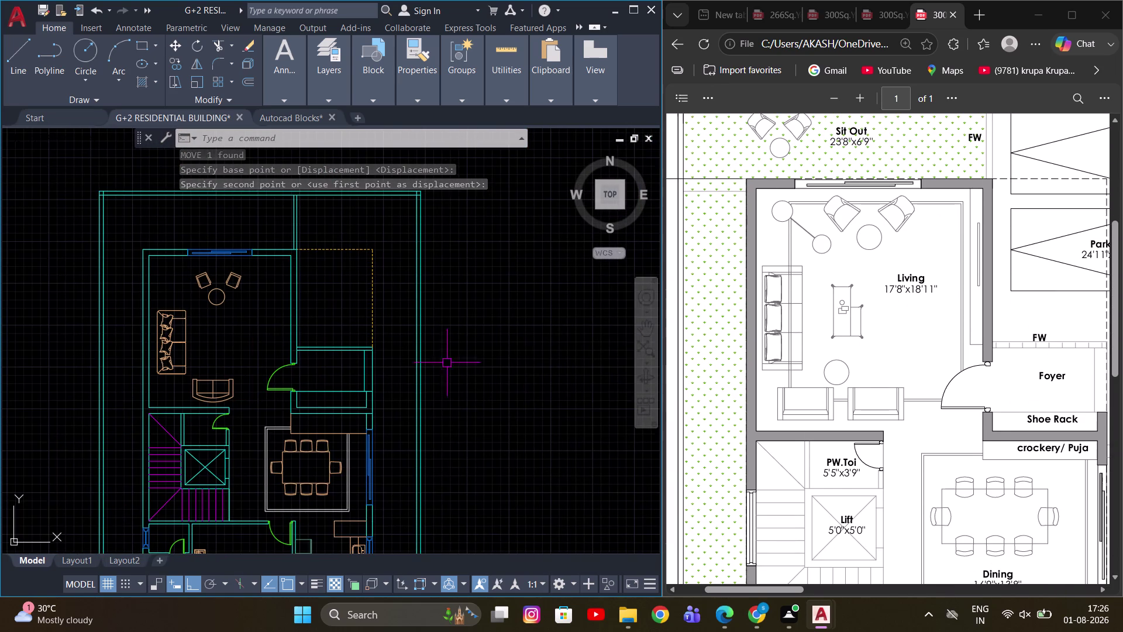
middle_drag(454, 369, 403, 367)
scroll(up, 3)
middle_drag(234, 313, 295, 316)
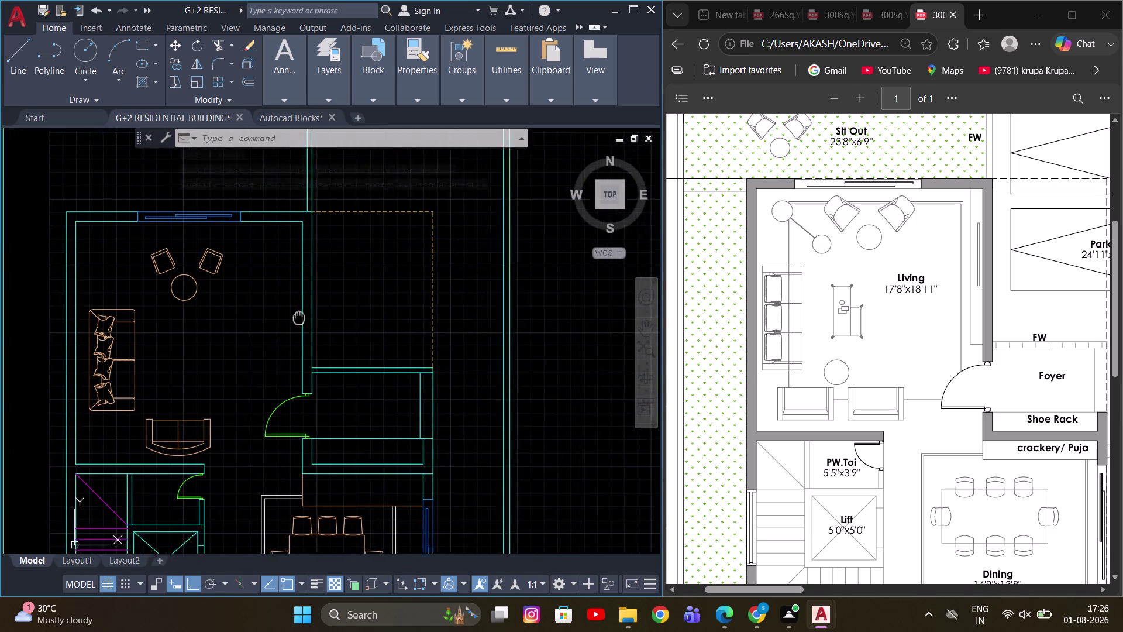
middle_drag(294, 316, 329, 335)
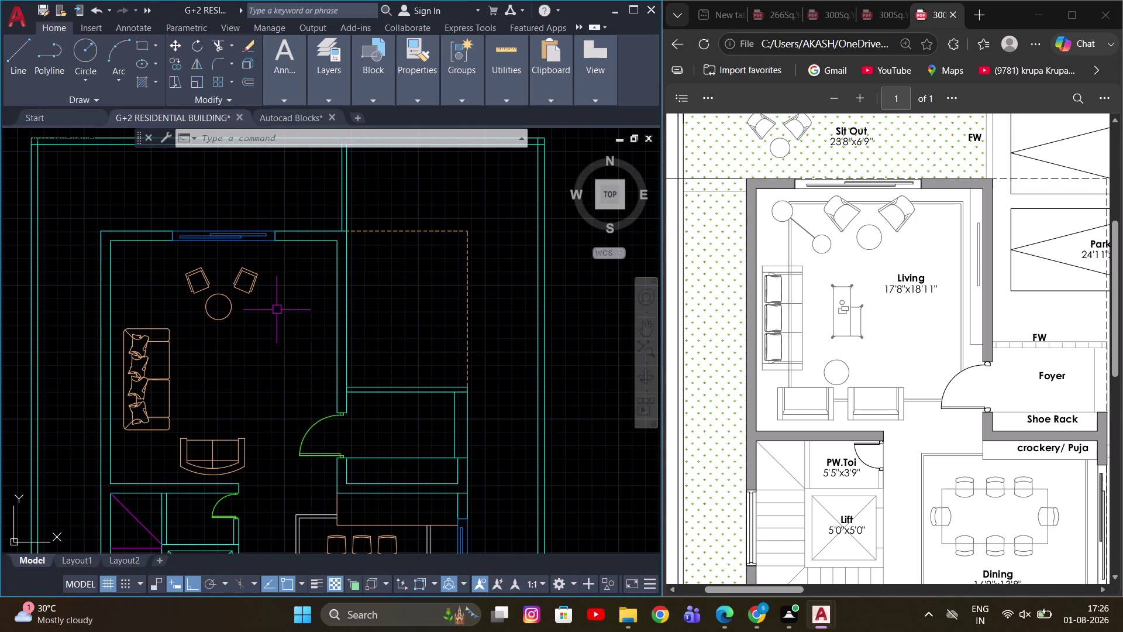
key(ctrl+2)
Insert the Entertainment Center block into the living room.
click(973, 200)
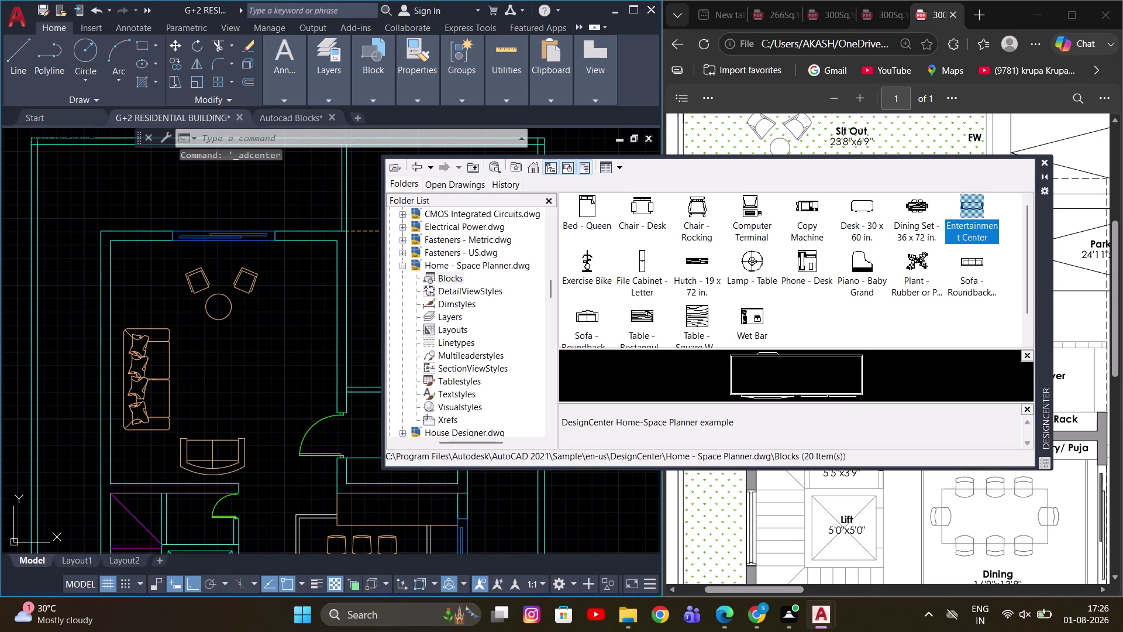
drag(963, 201, 288, 334)
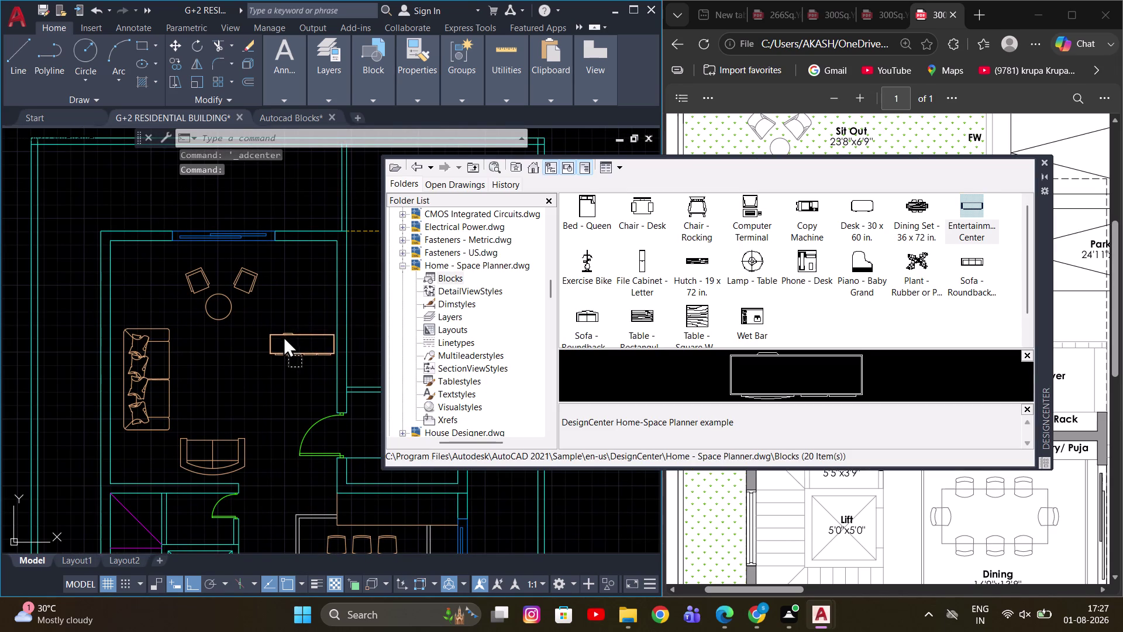
drag(288, 333, 272, 338)
scroll(up, 3)
click(272, 338)
scroll(up, 3)
Rotate the Entertainment Center with RO so it stands upright.
key(r)
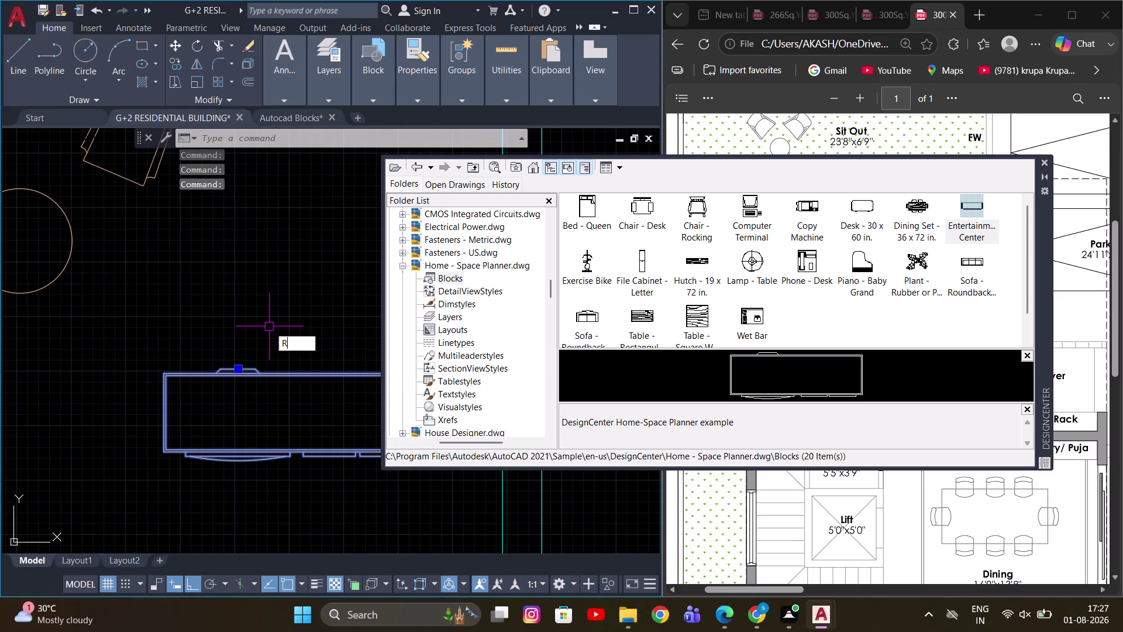
key(o)
key(space)
scroll(up, 3)
click(226, 383)
scroll(down, 3)
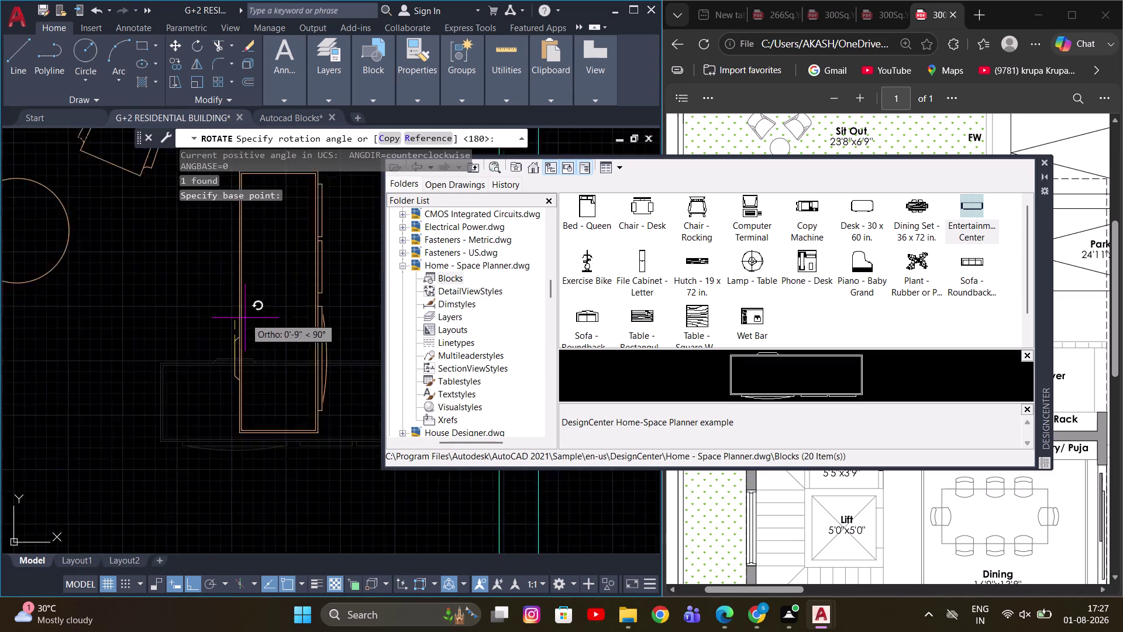
scroll(down, 3)
click(241, 446)
click(236, 380)
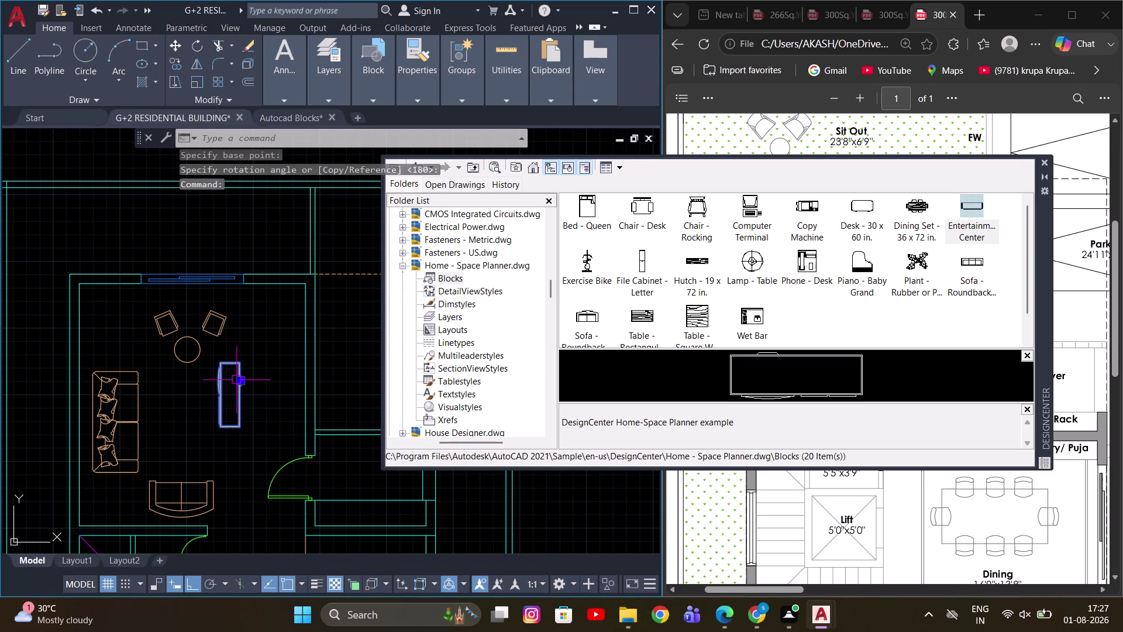
scroll(up, 3)
Move the Entertainment Center against the living room's right wall with Ortho off.
key(m)
key(space)
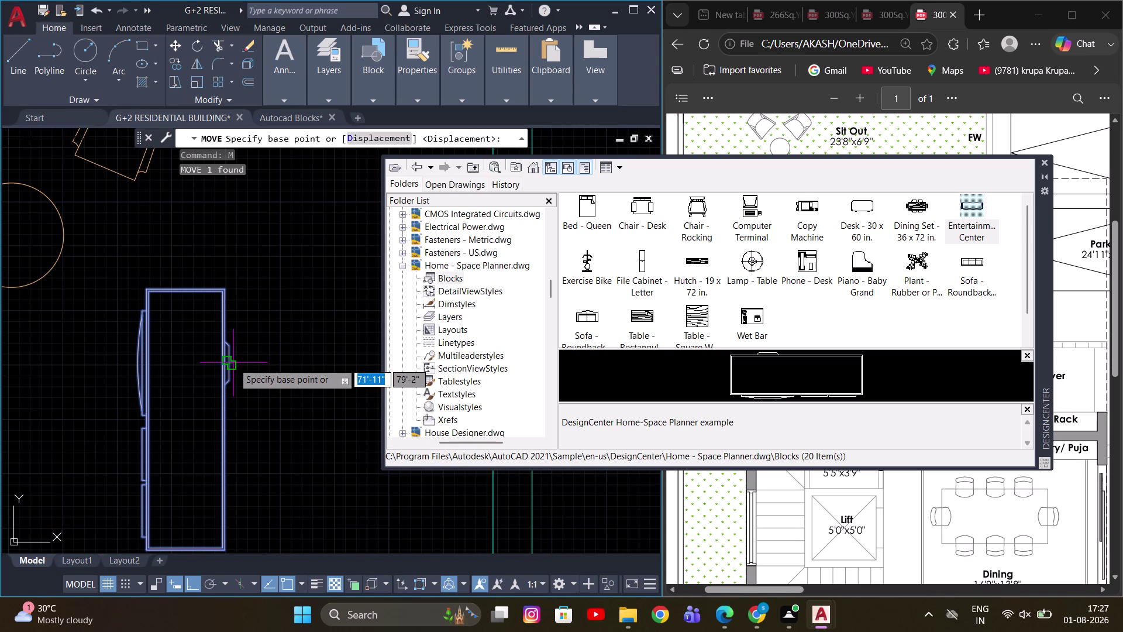
click(233, 363)
scroll(down, 3)
middle_drag(316, 328, 276, 339)
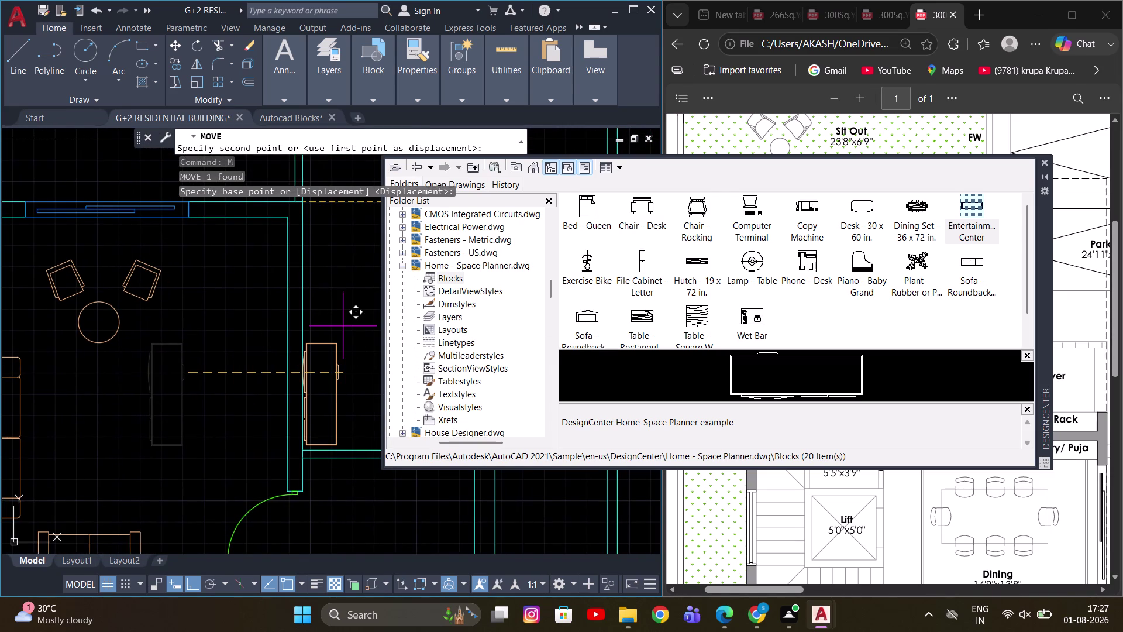
click(1043, 161)
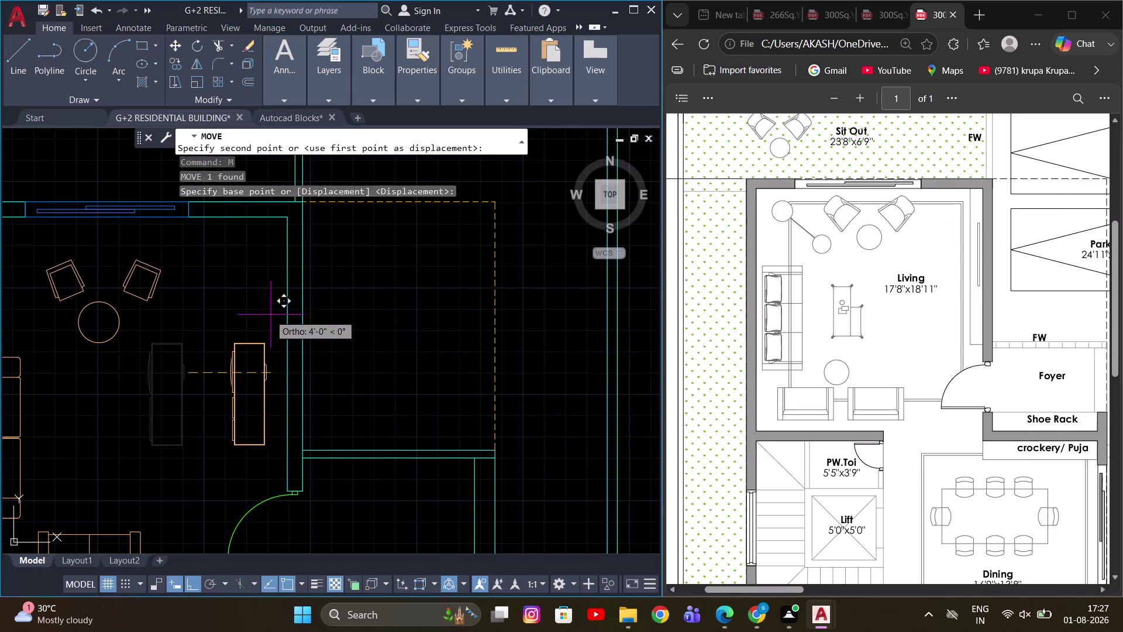
middle_drag(274, 312, 296, 311)
scroll(up, 3)
key(F8)
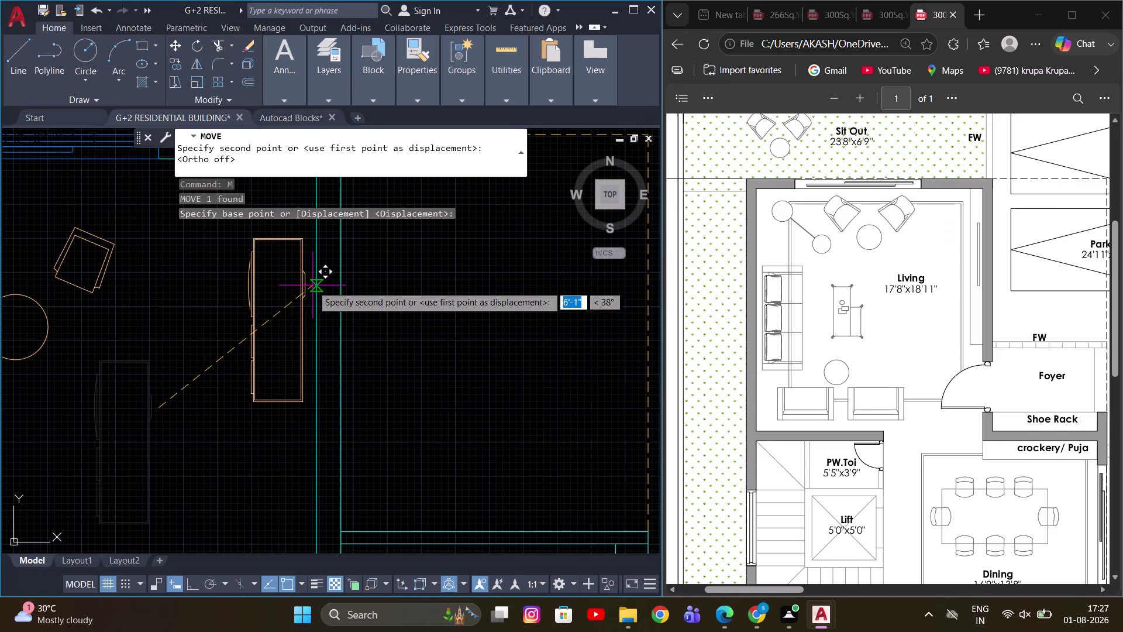
scroll(down, 3)
click(313, 328)
scroll(down, 3)
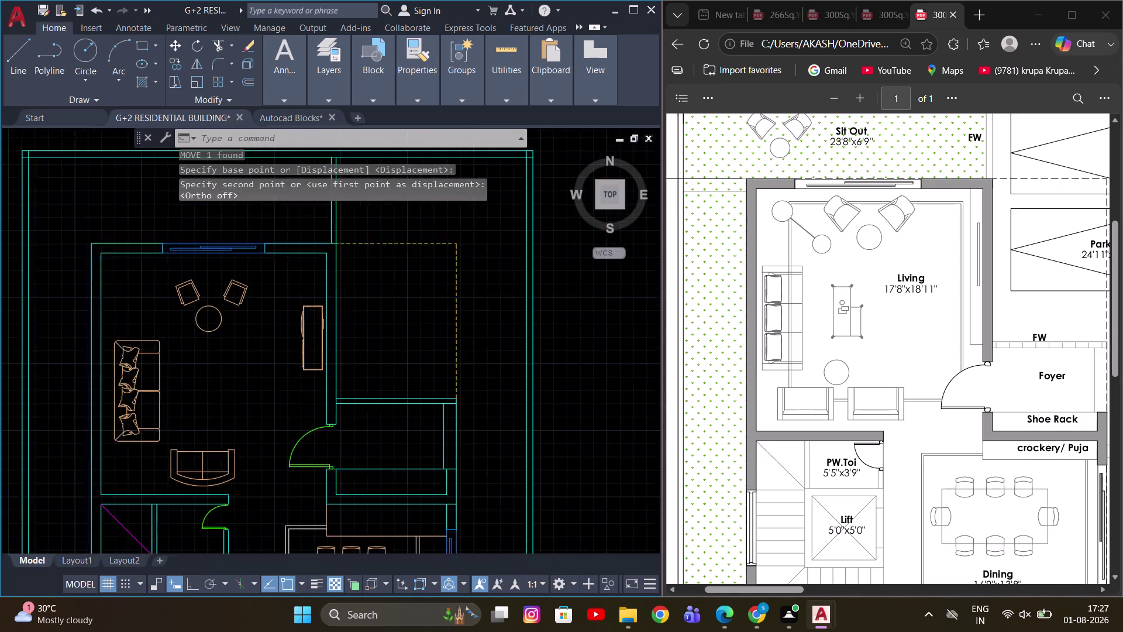
scroll(down, 3)
Check the unit's position and try a grip edit, then cancel it.
middle_drag(417, 341, 421, 361)
scroll(up, 3)
middle_drag(310, 334, 324, 311)
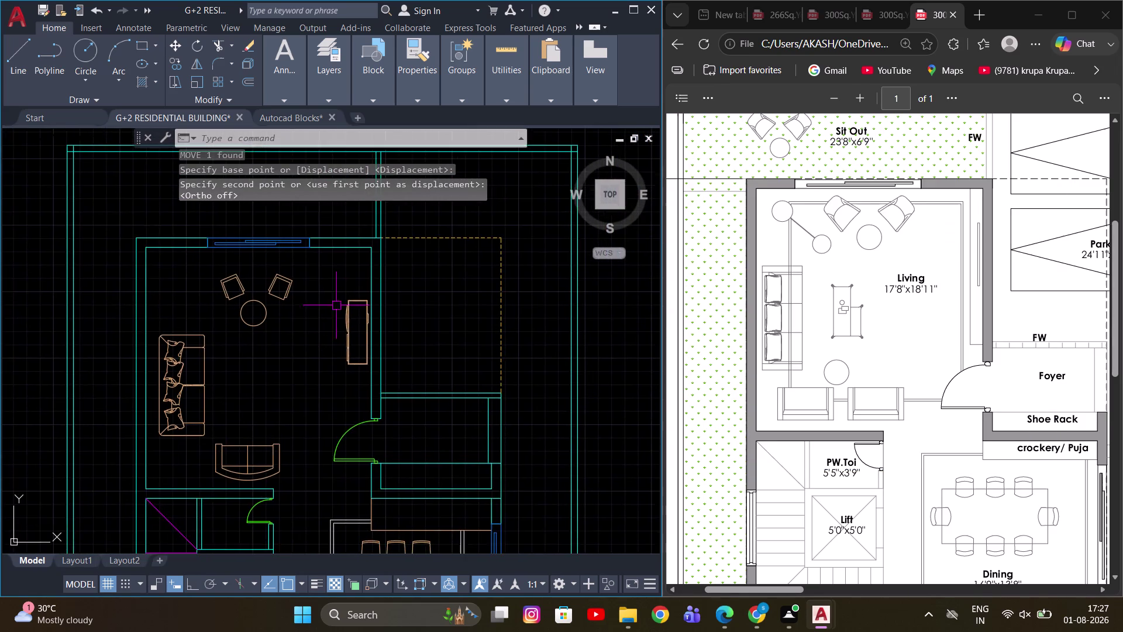
scroll(up, 3)
click(358, 323)
scroll(up, 3)
click(363, 334)
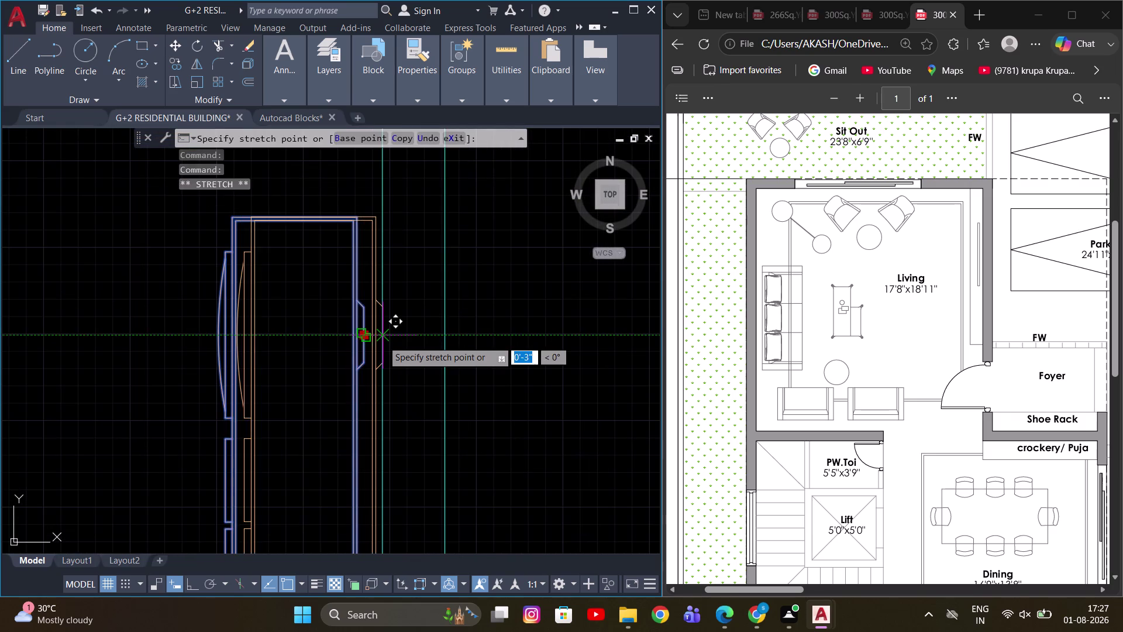
click(382, 340)
scroll(down, 3)
key(Escape)
scroll(up, 3)
scroll(down, 3)
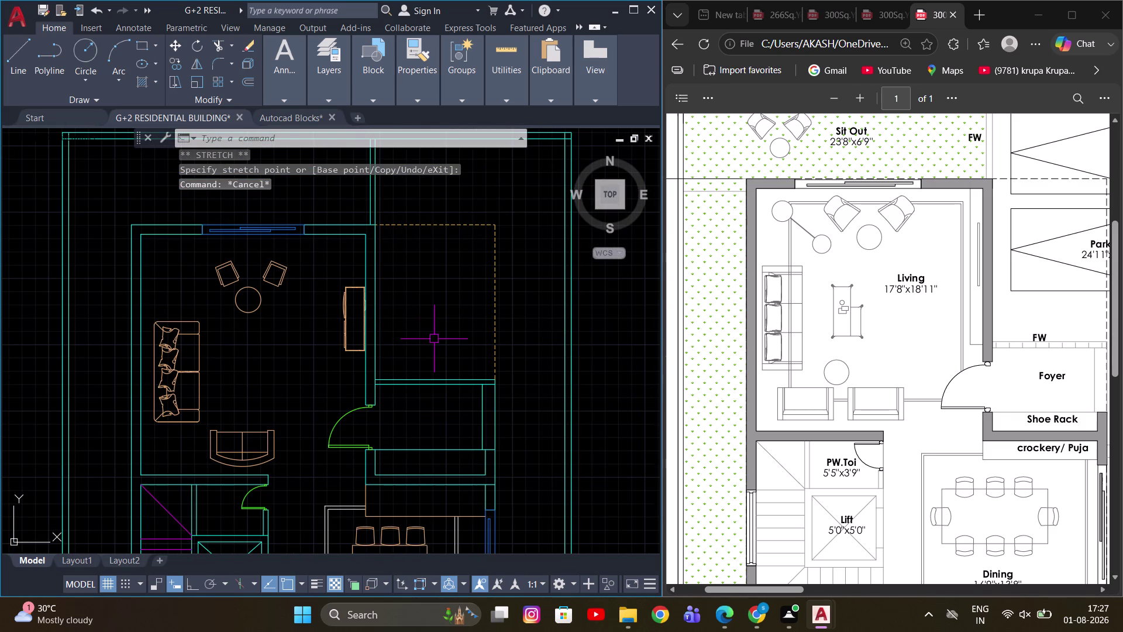
Pan and zoom to inspect the wall unit against the living room wall.
middle_drag(434, 339, 434, 359)
scroll(up, 3)
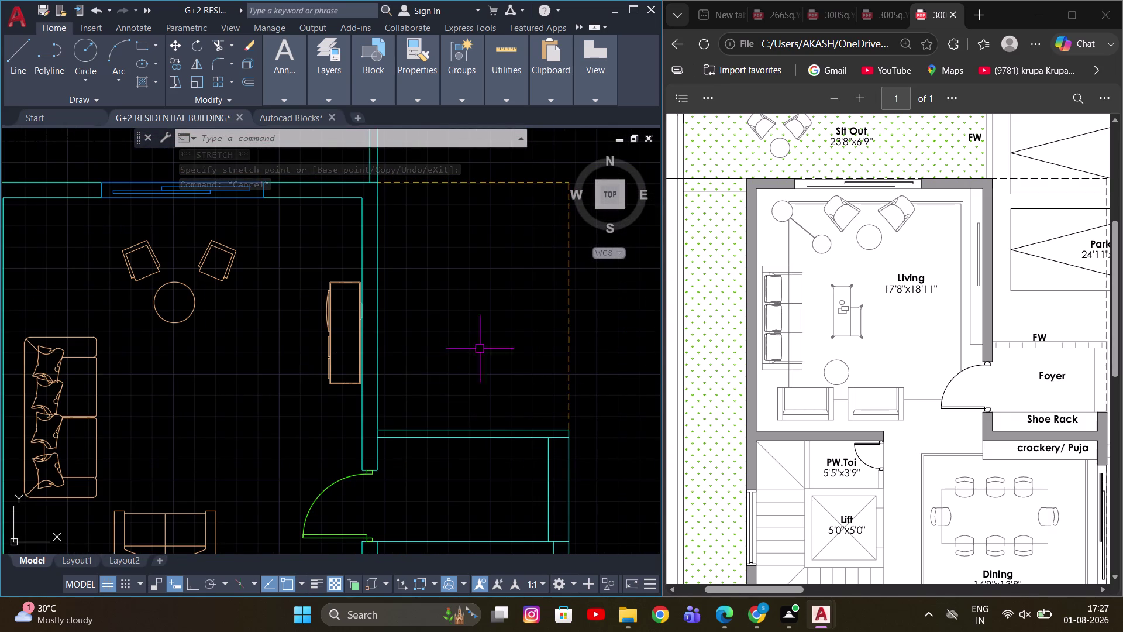
middle_drag(396, 337, 421, 334)
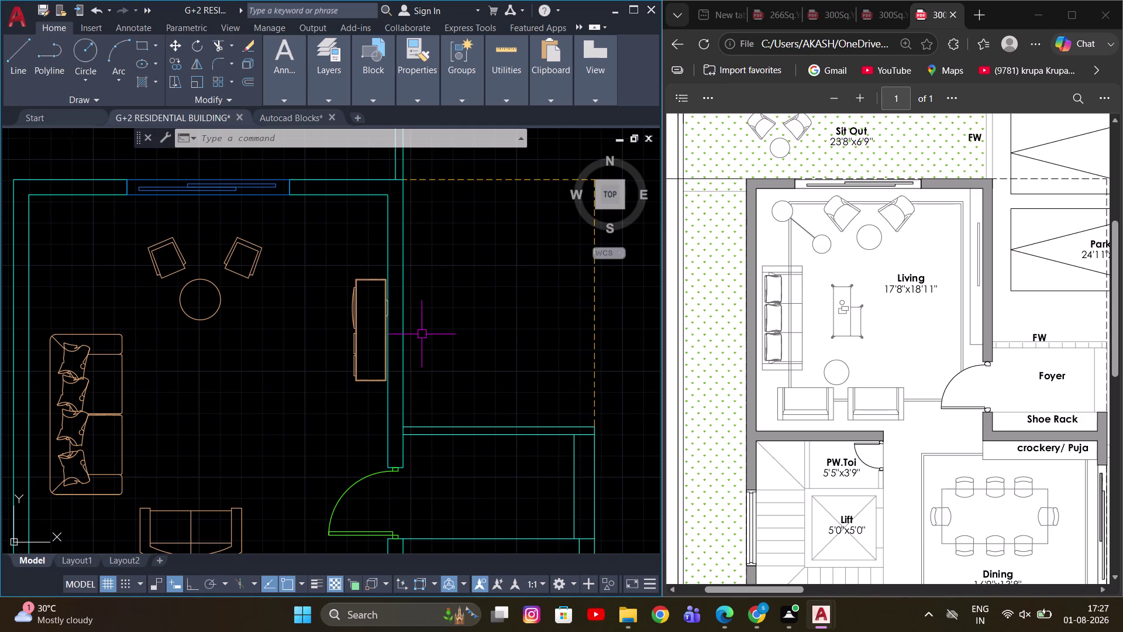
middle_drag(363, 376, 376, 368)
scroll(up, 3)
scroll(up, 3)
scroll(down, 3)
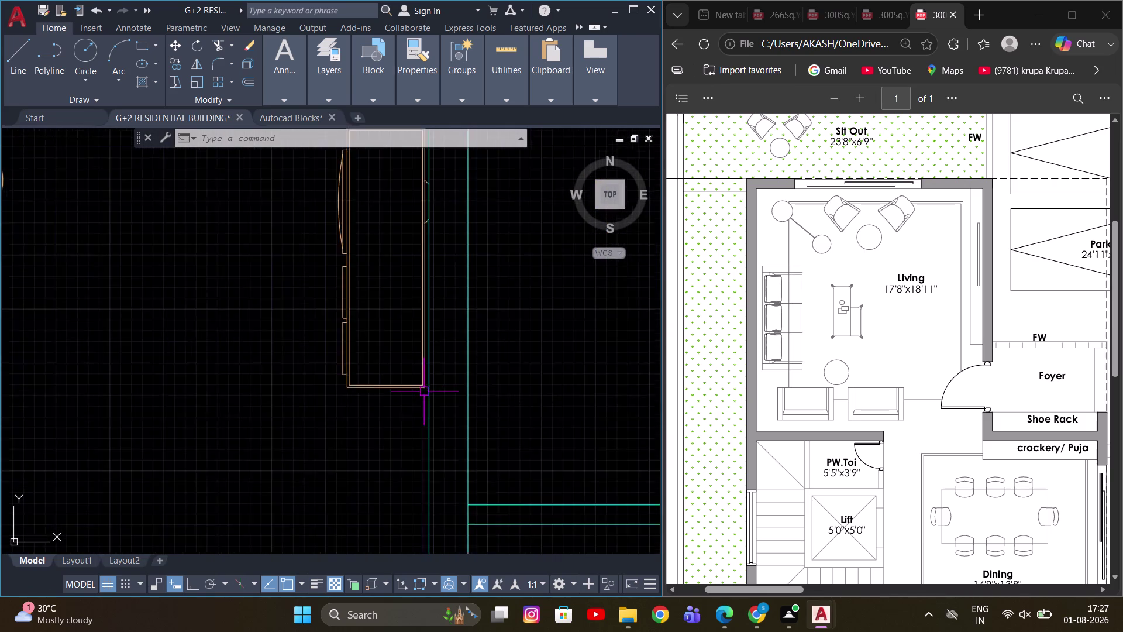
scroll(down, 3)
scroll(down, 3)
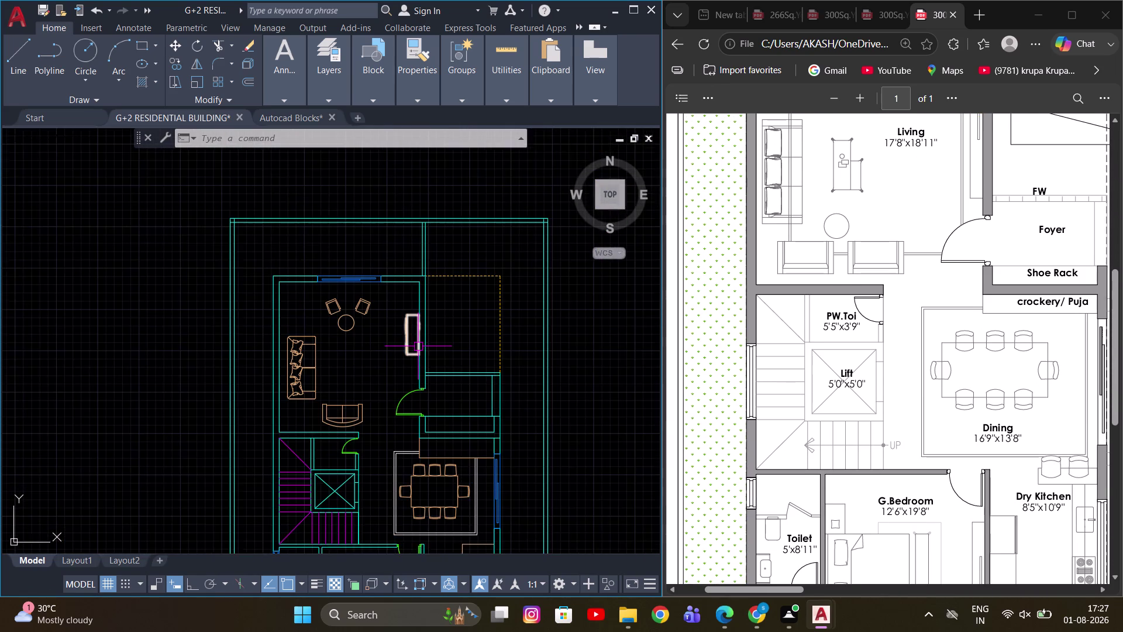
middle_drag(419, 347, 428, 378)
scroll(up, 3)
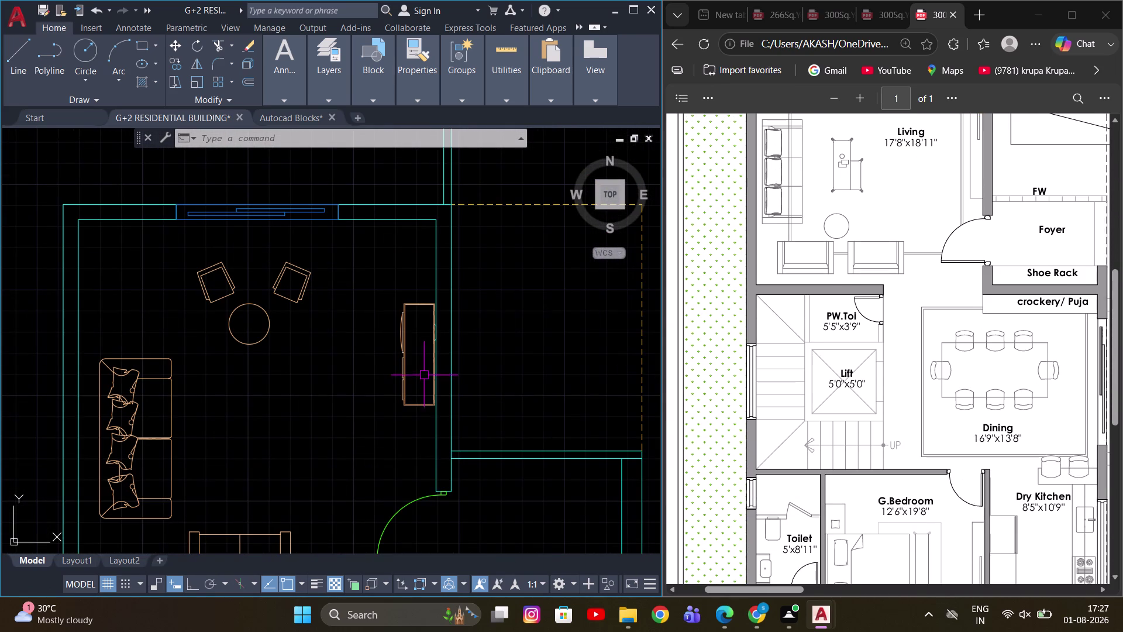
scroll(up, 3)
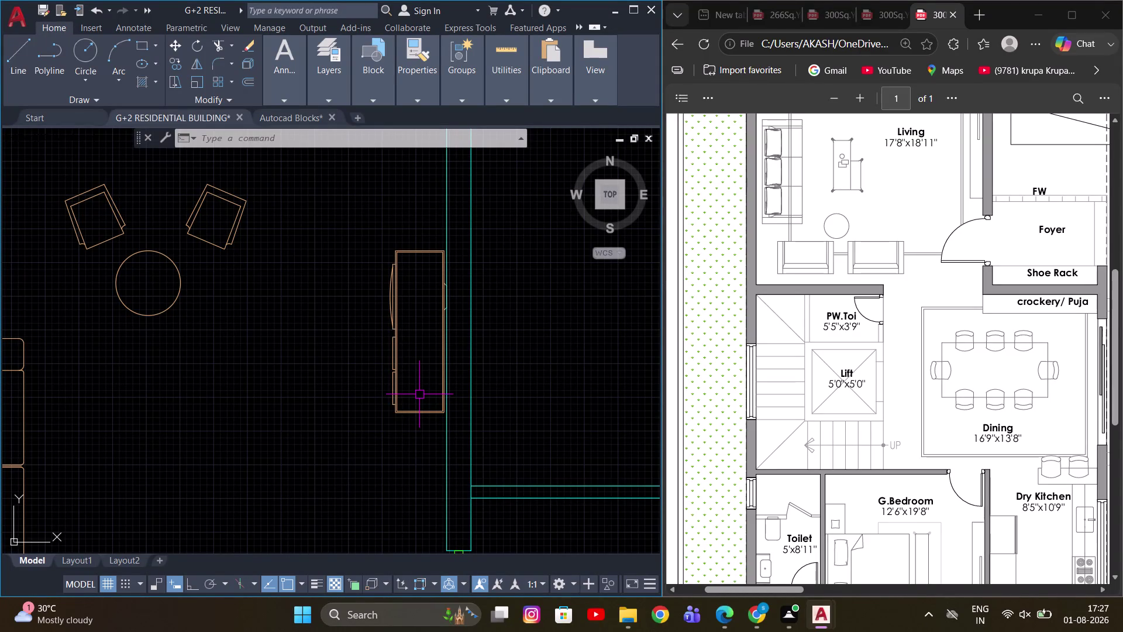
scroll(down, 3)
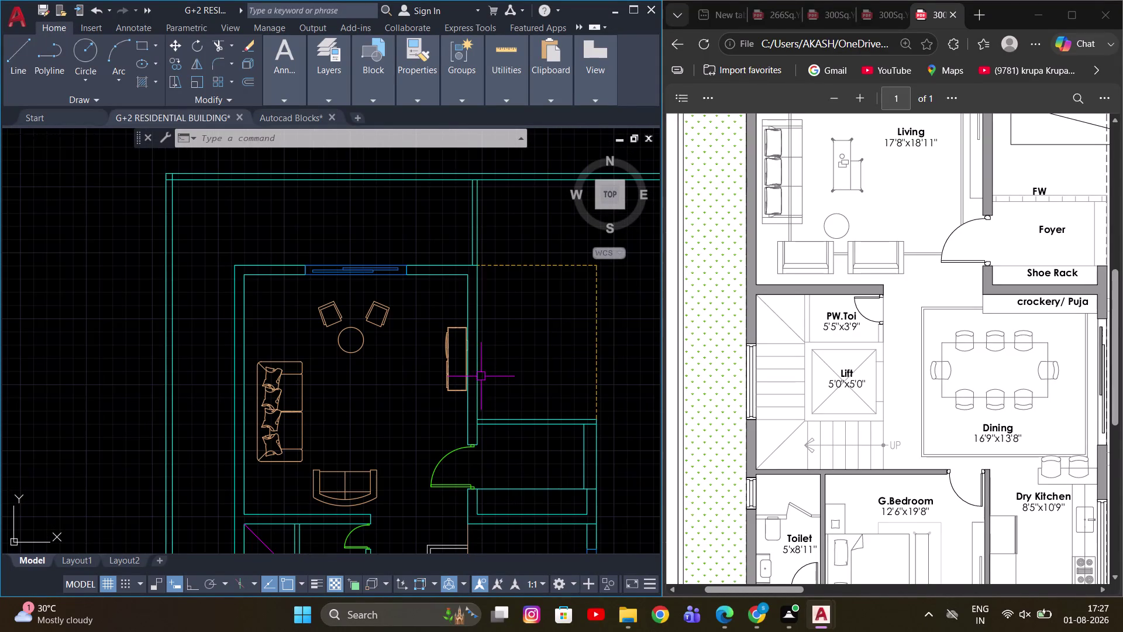
scroll(down, 3)
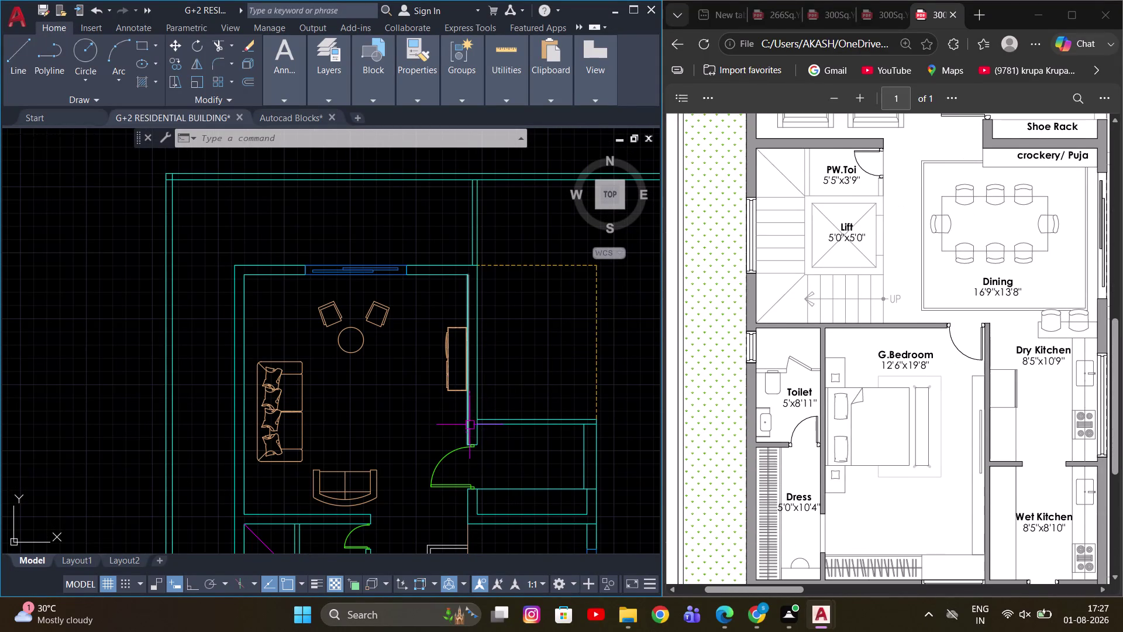
middle_drag(473, 399, 485, 390)
scroll(down, 3)
scroll(up, 3)
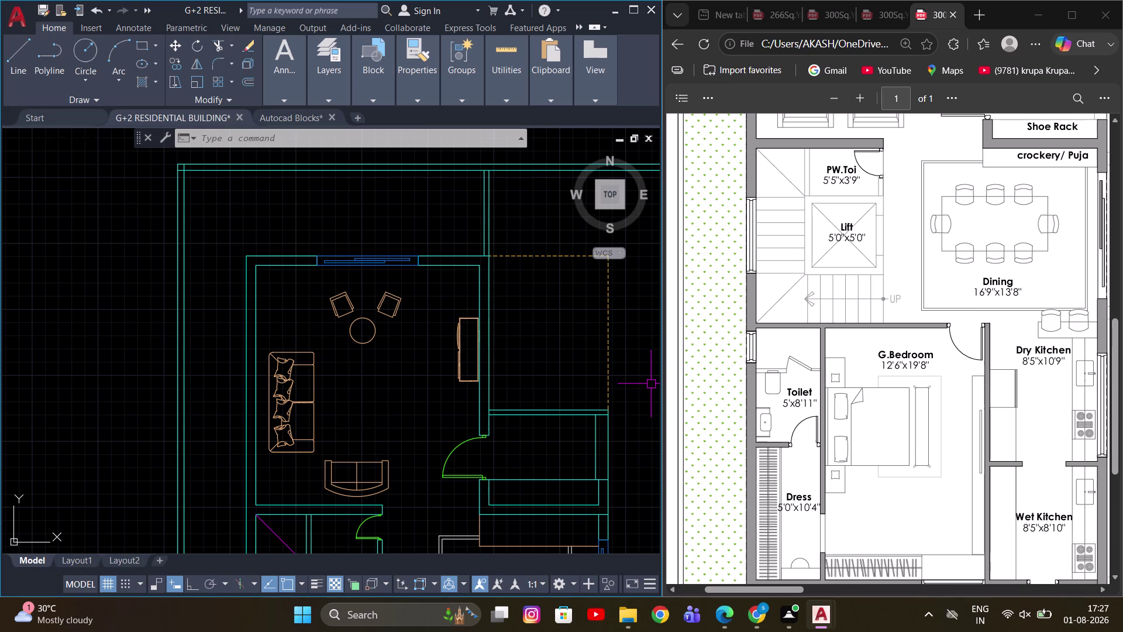
Pan across the whole ground floor and center the living room in view.
middle_drag(441, 444, 394, 328)
scroll(down, 3)
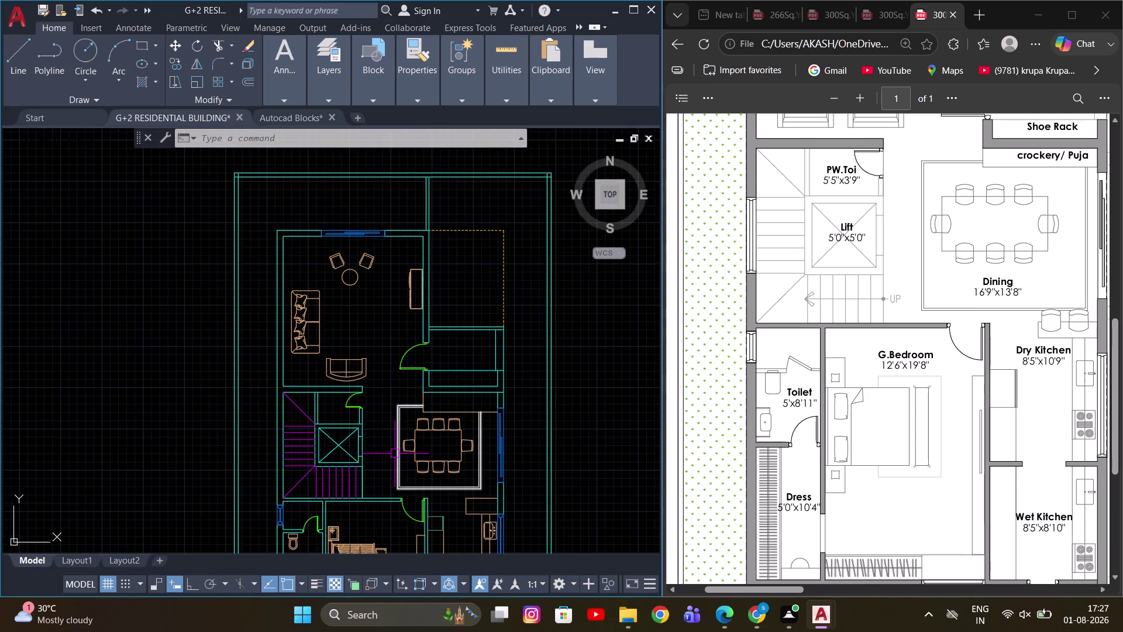
middle_drag(391, 454, 385, 293)
scroll(up, 3)
middle_drag(432, 379, 430, 510)
scroll(down, 3)
middle_drag(429, 264, 433, 356)
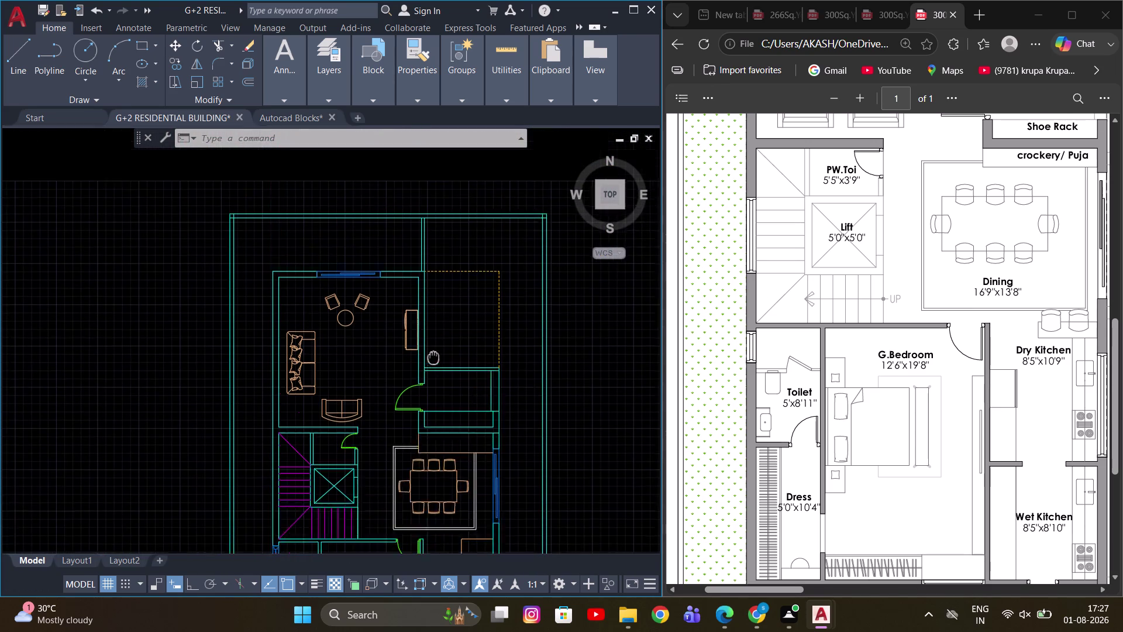
middle_drag(433, 356, 443, 396)
scroll(up, 3)
scroll(up, 3)
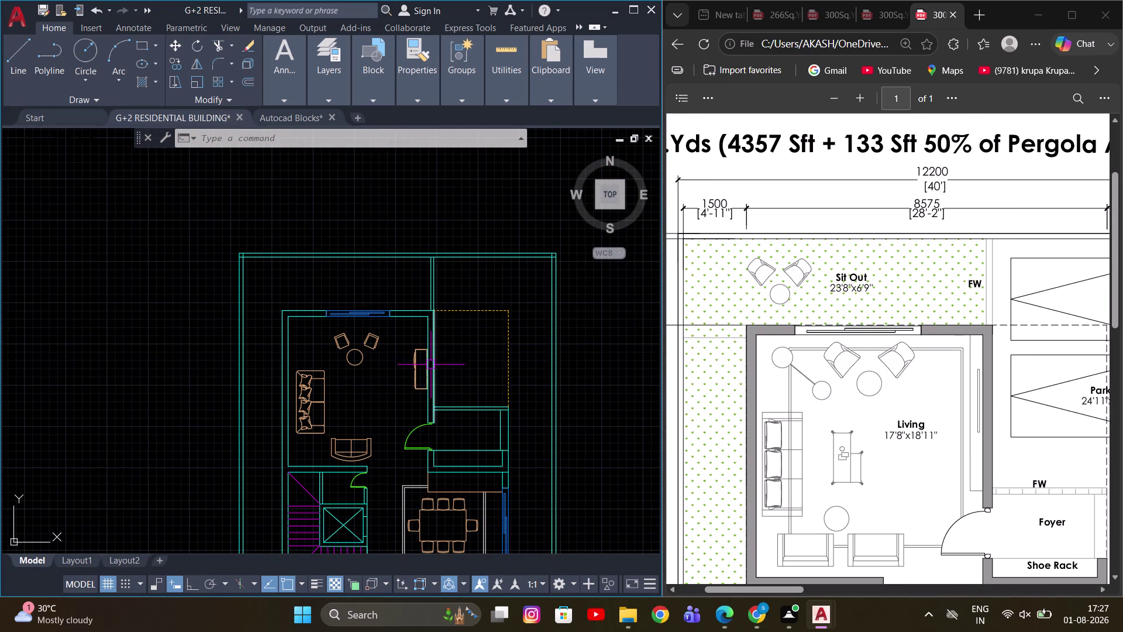
middle_drag(422, 359, 404, 291)
scroll(up, 3)
key(Escape)
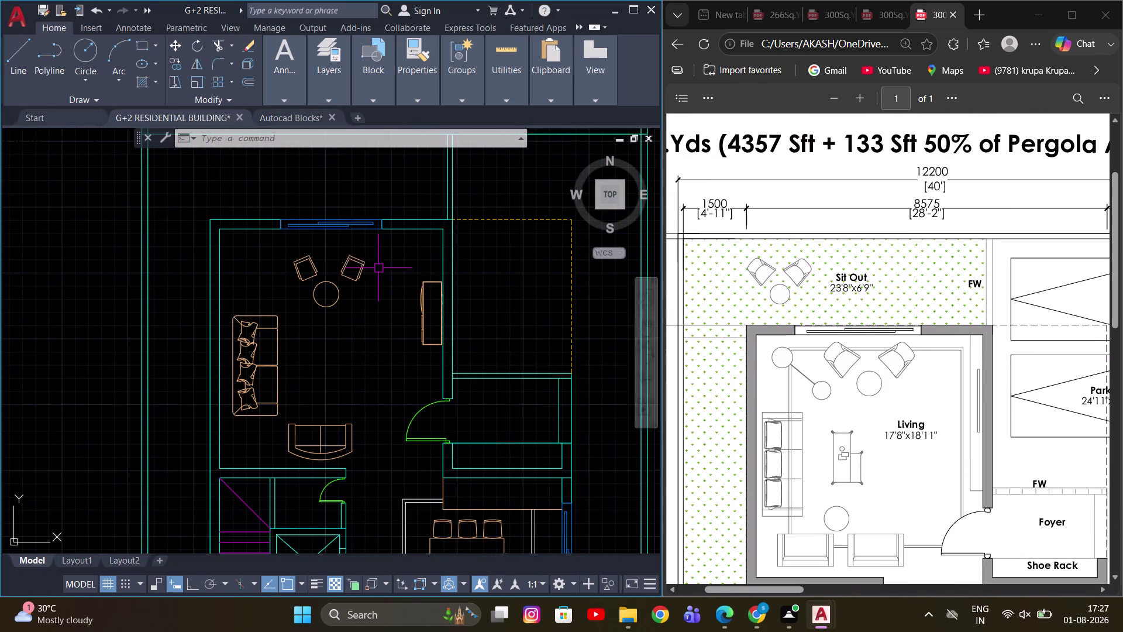
Select the wall unit and start scaling it with SC, then cancel.
click(452, 304)
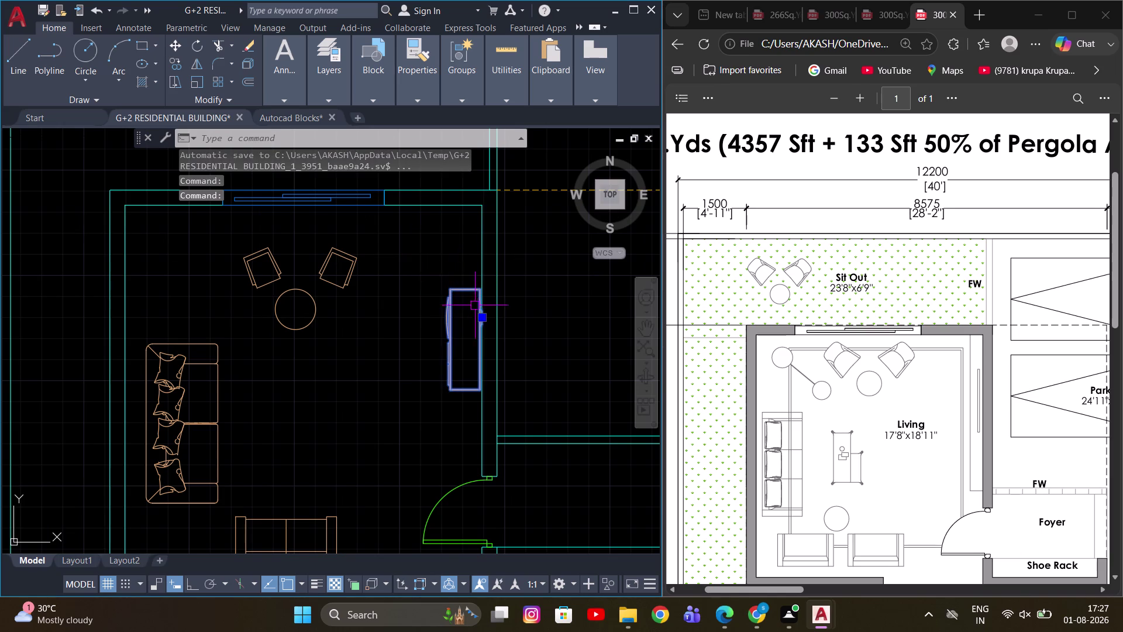
scroll(up, 3)
text(SC)
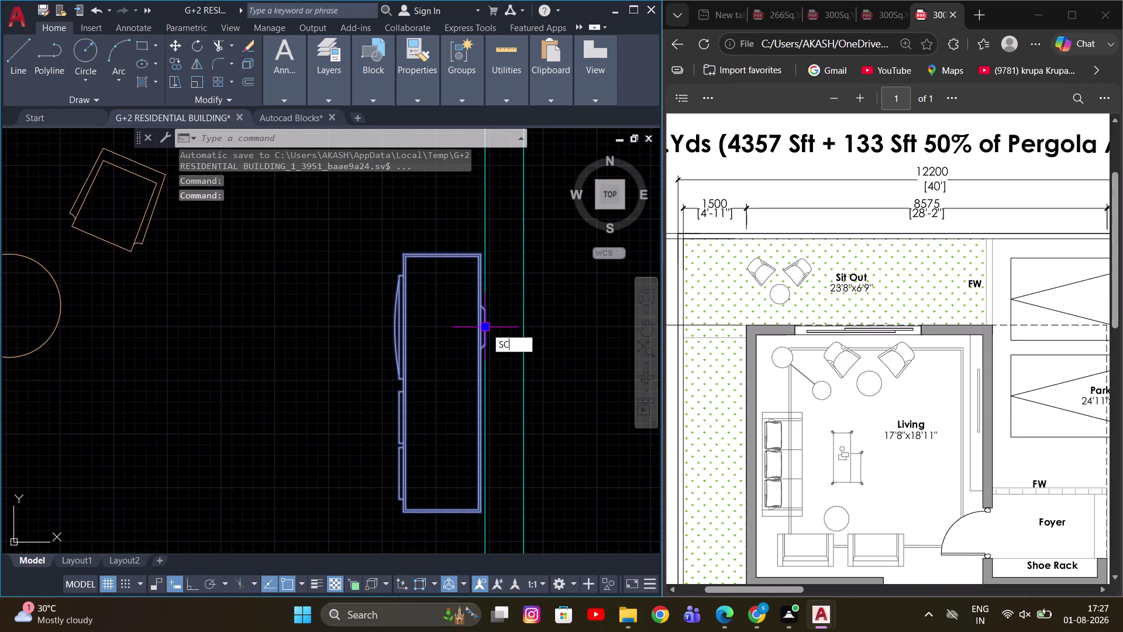
key(space)
click(489, 324)
scroll(down, 3)
scroll(up, 3)
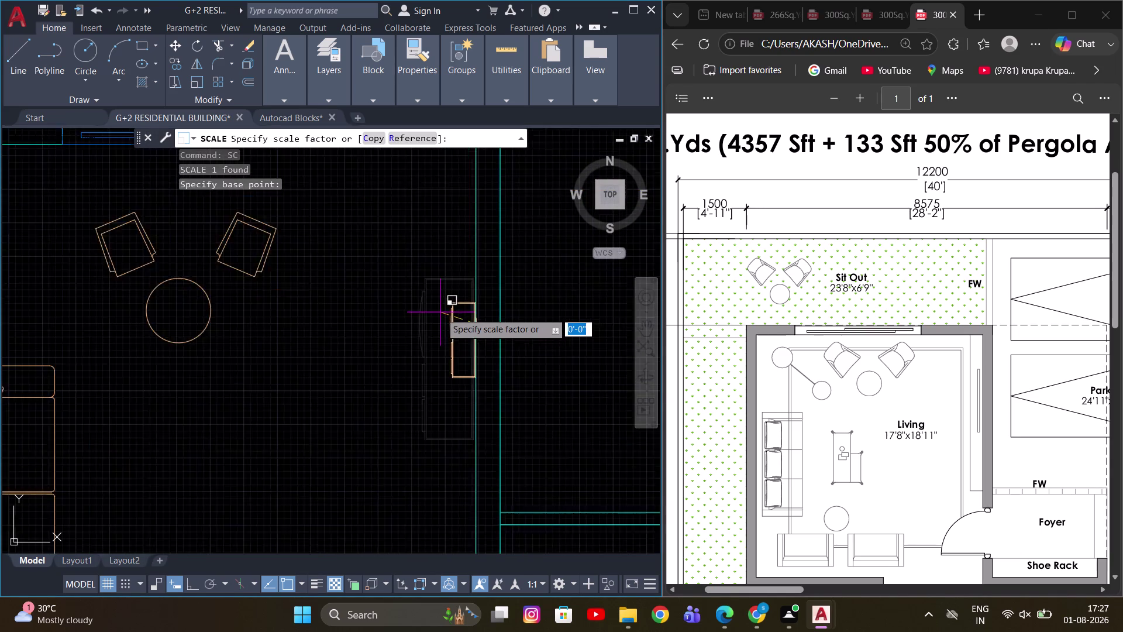
scroll(up, 3)
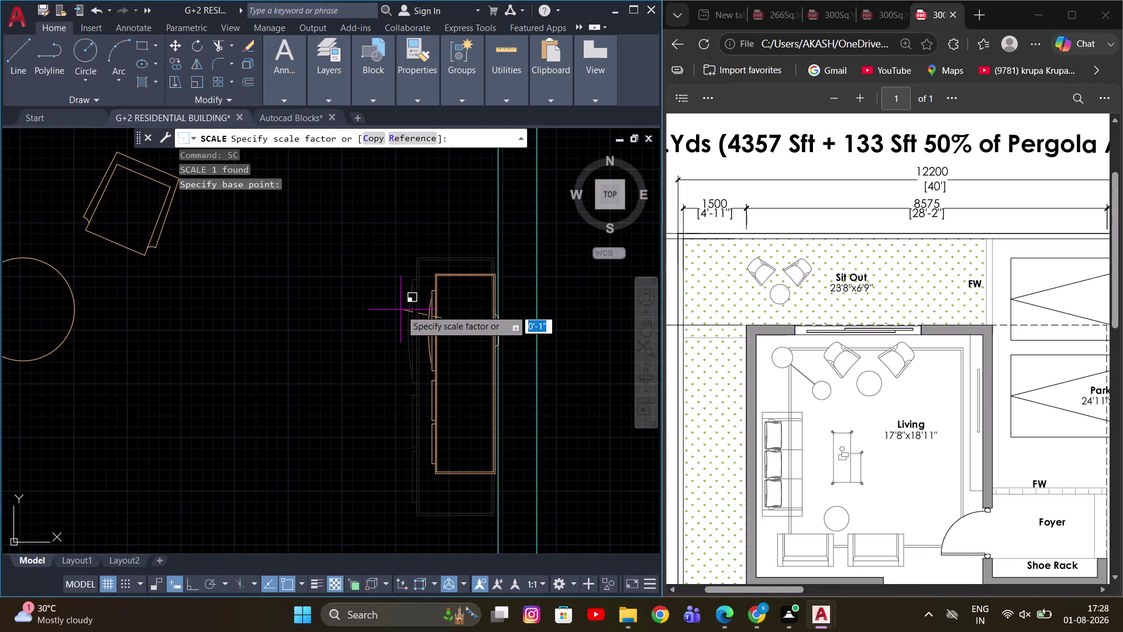
click(414, 315)
key(Escape)
scroll(down, 3)
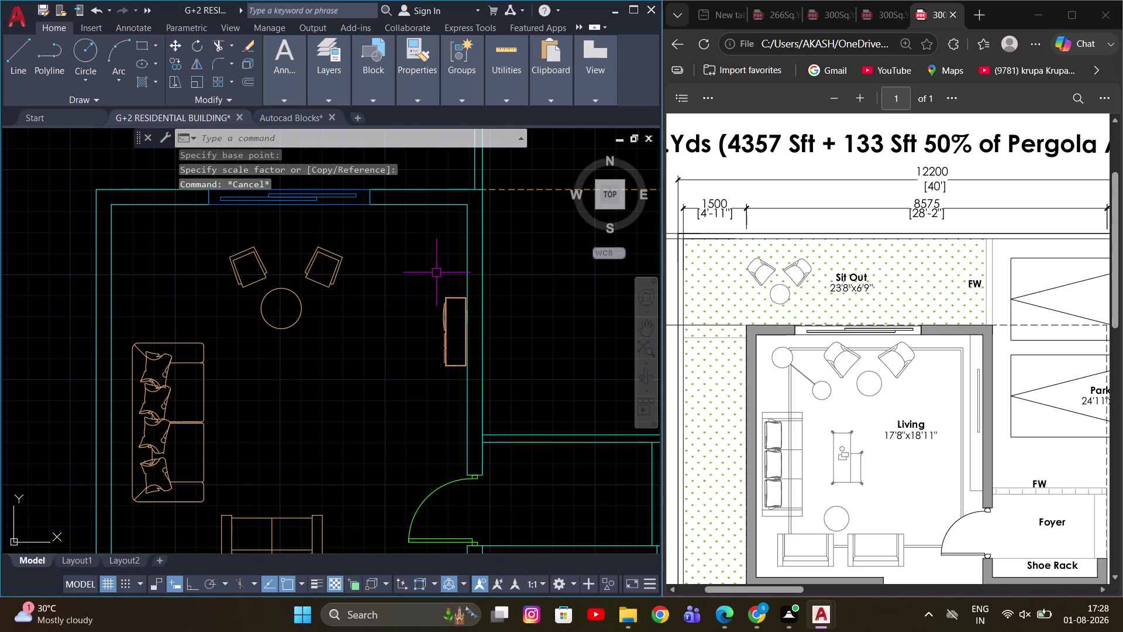
Draw a vertical line from above to below the wall unit with Ortho on.
key(l)
key(space)
click(431, 208)
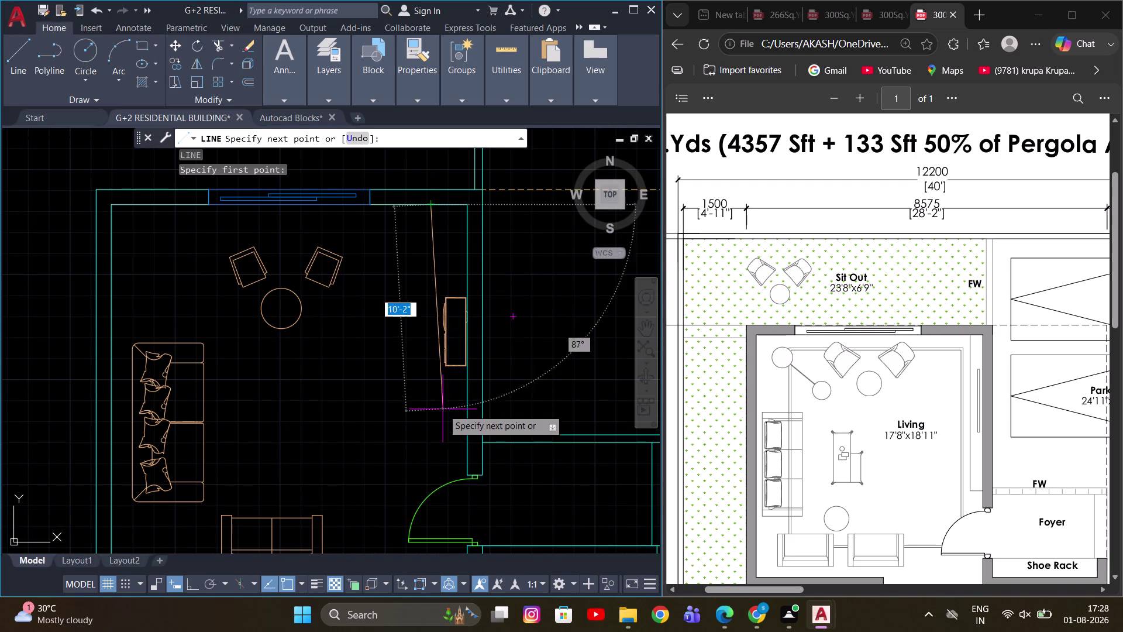
key(F8)
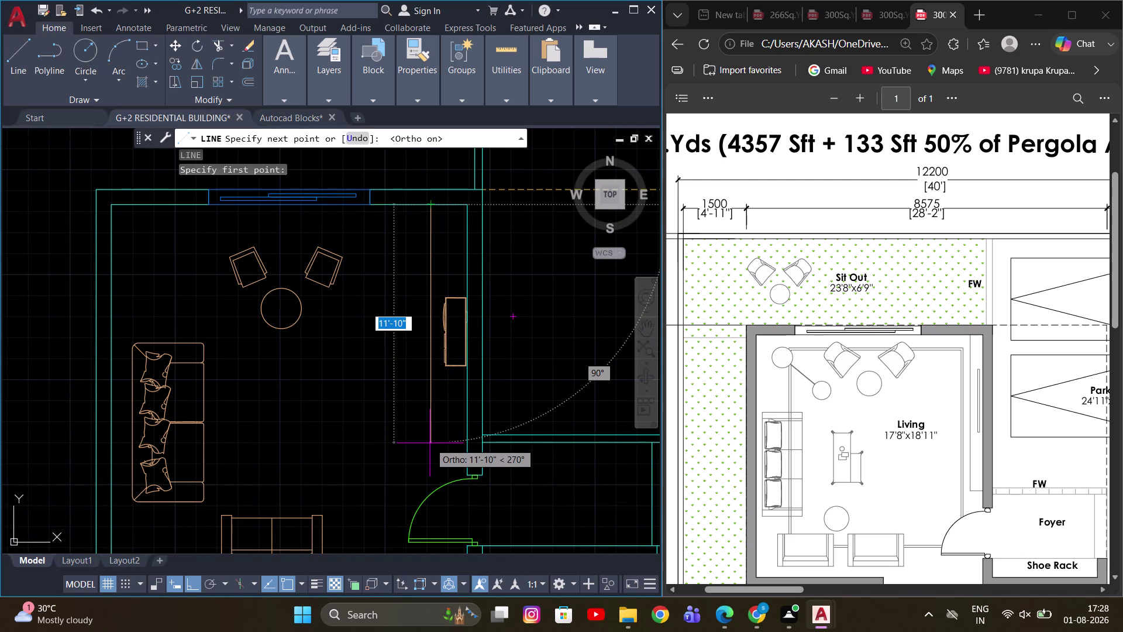
click(436, 435)
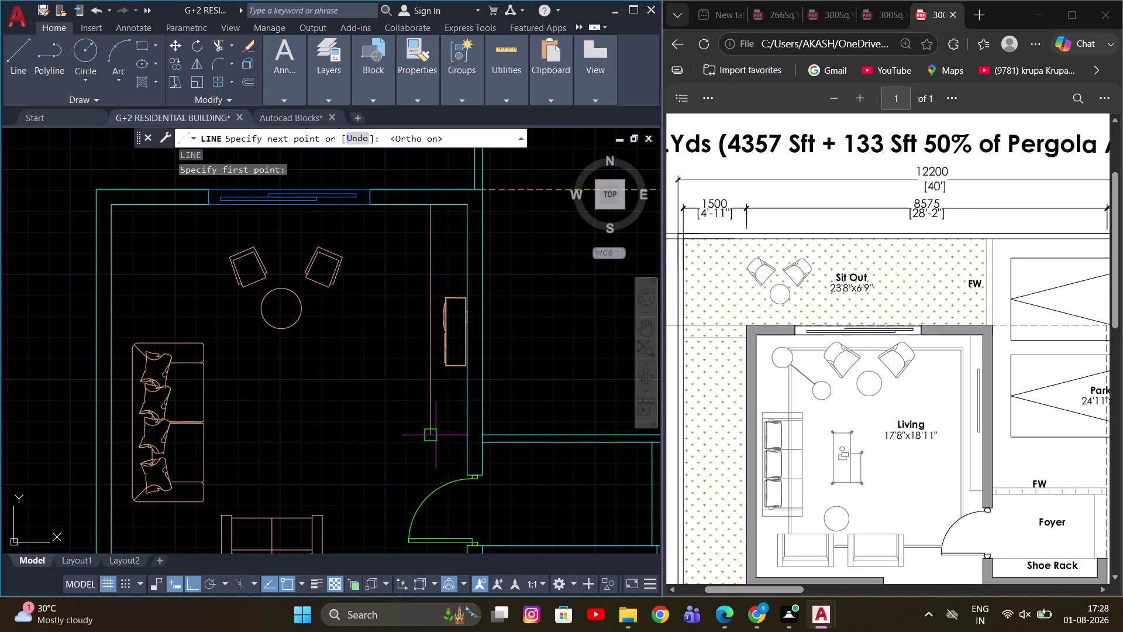
click(465, 432)
key(Escape)
Select the new line and try adjusting its endpoint grip, then cancel.
scroll(up, 3)
click(428, 369)
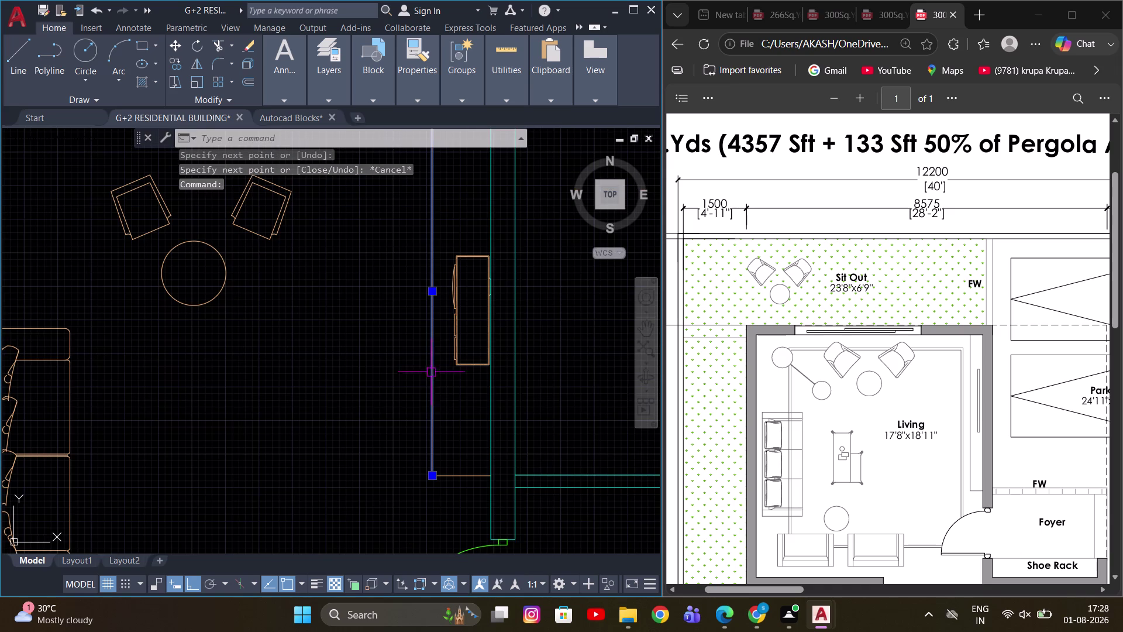
click(435, 295)
scroll(up, 3)
click(446, 292)
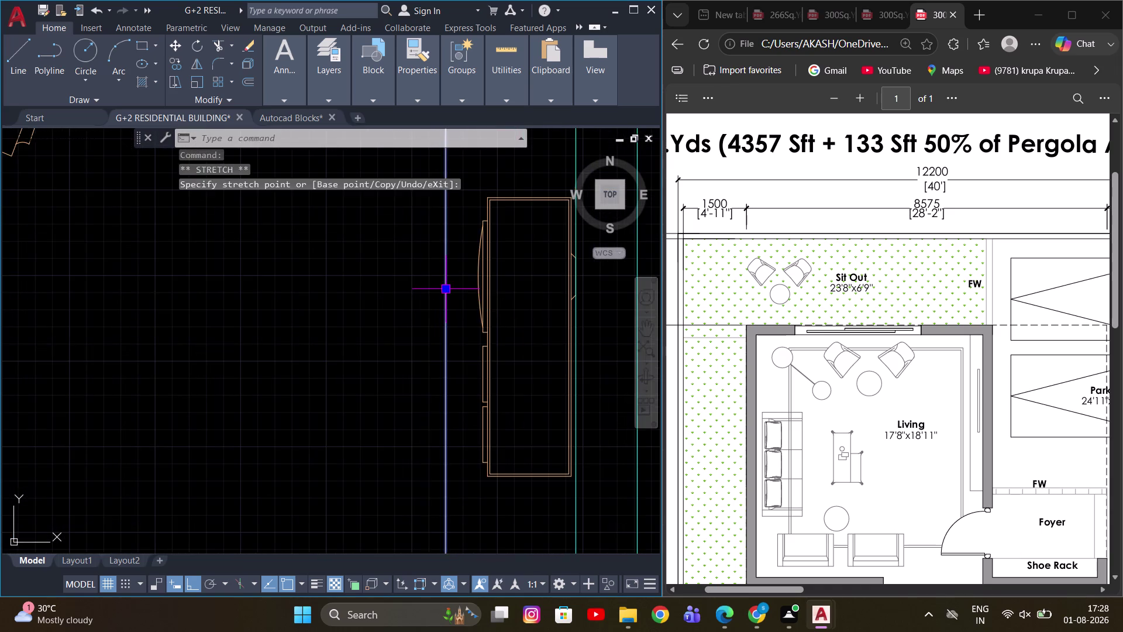
scroll(down, 3)
key(Escape)
scroll(up, 3)
middle_drag(447, 324, 452, 360)
Trim off the excess ends of the vertical line.
key(r)
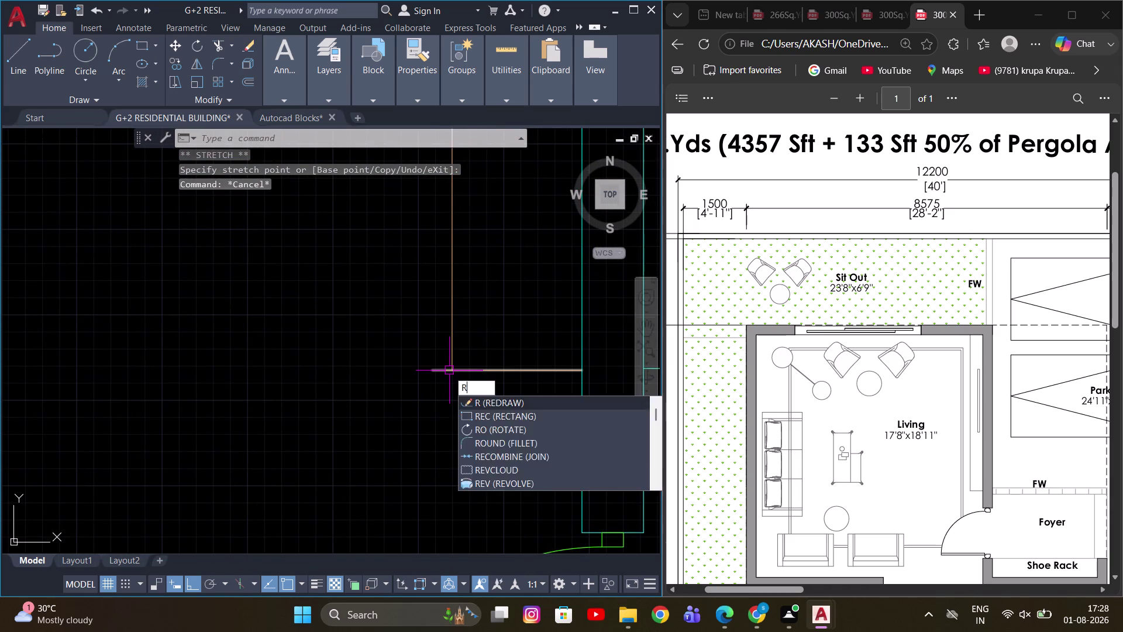
key(Escape)
key(t)
text(R)
key(space)
drag(440, 359, 441, 364)
click(443, 391)
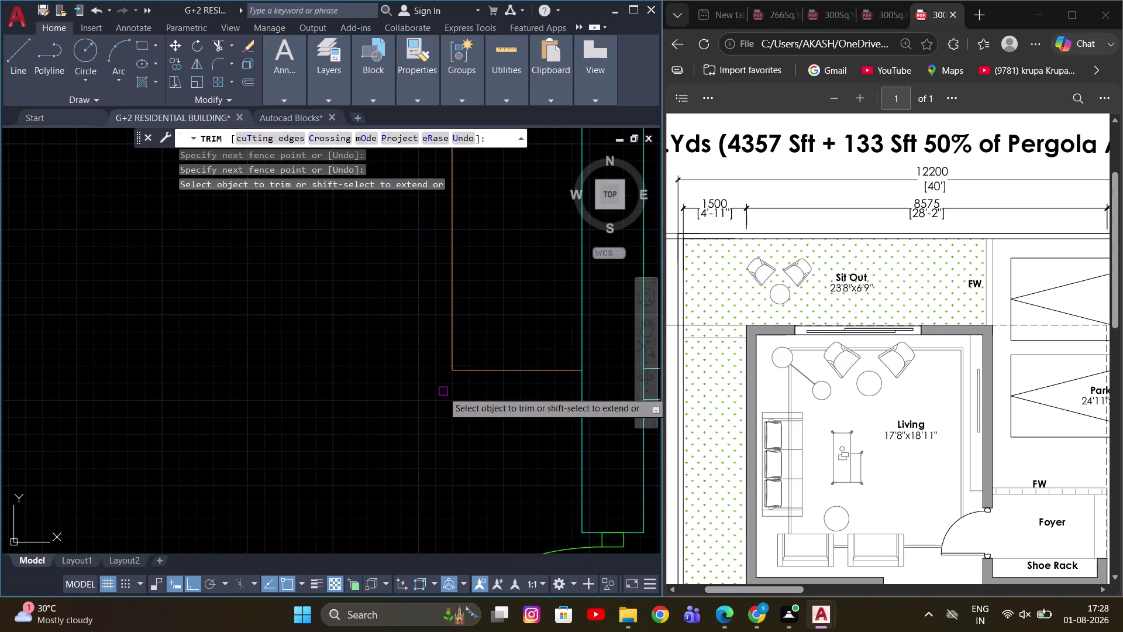
key(Escape)
Zoom and pan back out to see the whole ground floor plan.
scroll(down, 3)
scroll(up, 3)
scroll(down, 3)
middle_drag(516, 406, 508, 374)
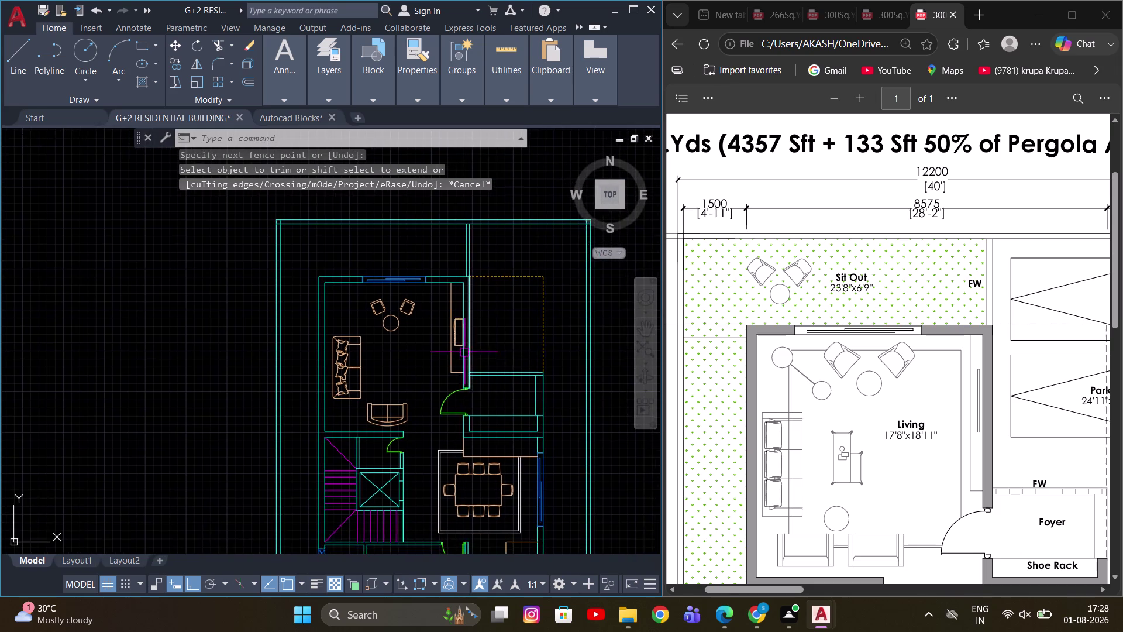
scroll(down, 3)
middle_drag(528, 403, 507, 344)
scroll(down, 3)
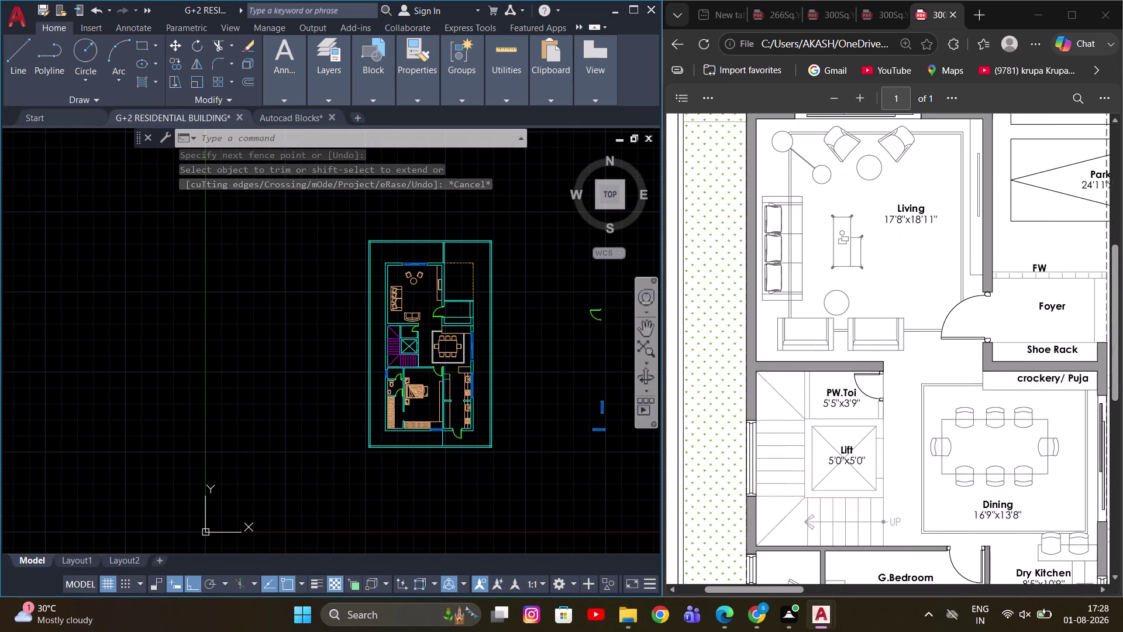
scroll(down, 3)
scroll(up, 3)
click(395, 274)
click(384, 287)
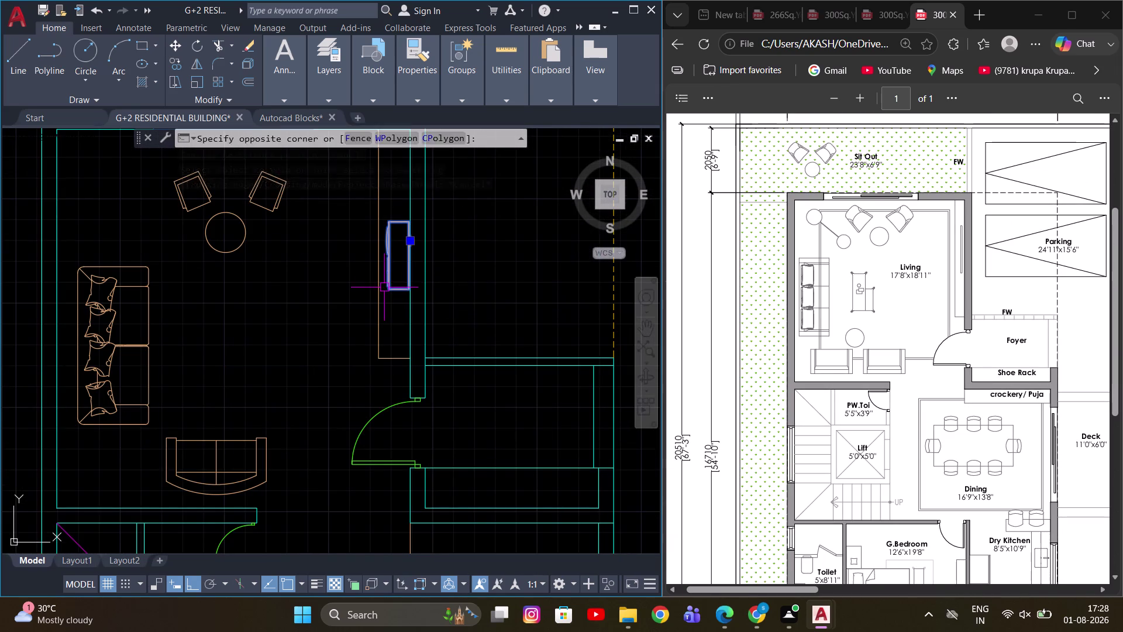
text(CO)
key(space)
scroll(up, 3)
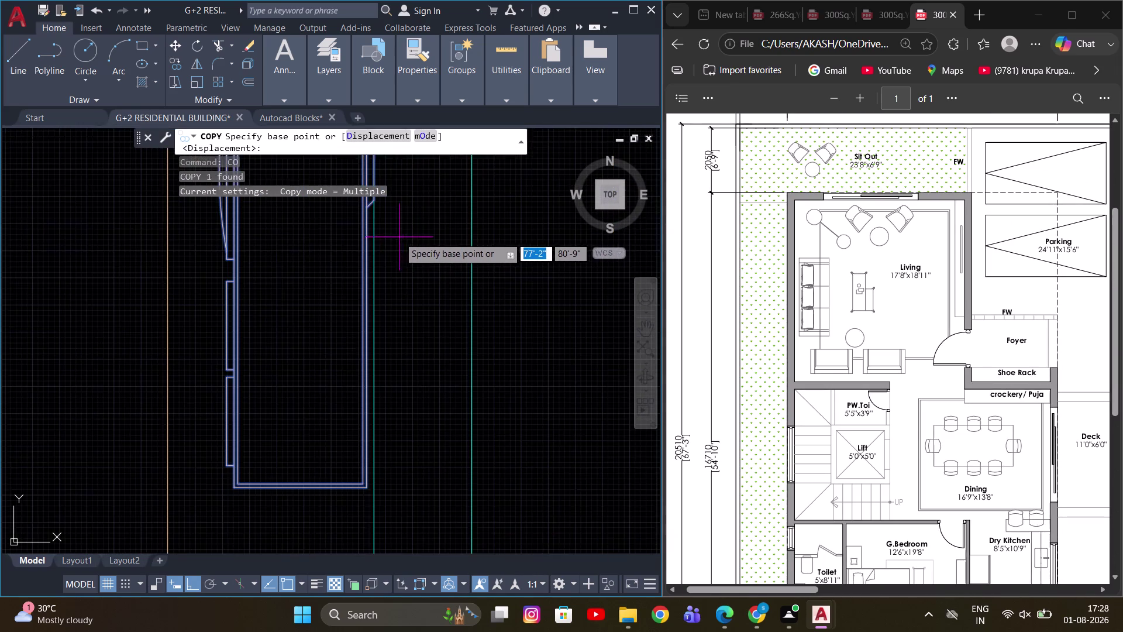
scroll(down, 3)
middle_drag(401, 216, 404, 285)
scroll(up, 3)
click(385, 282)
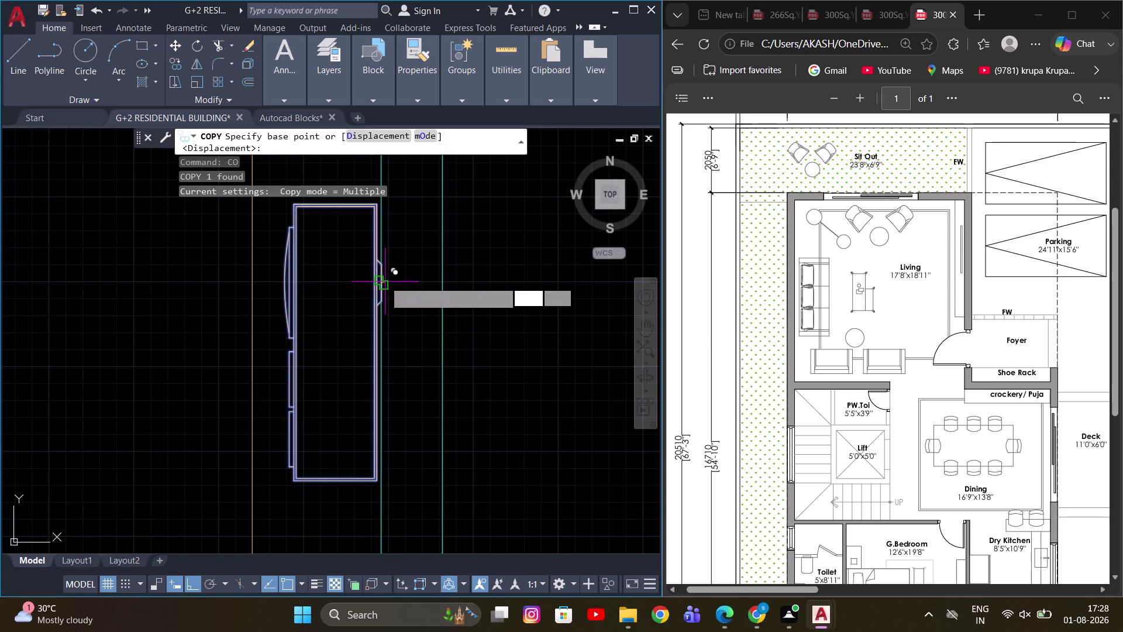
scroll(down, 3)
scroll(up, 3)
middle_drag(384, 361, 560, 368)
scroll(up, 3)
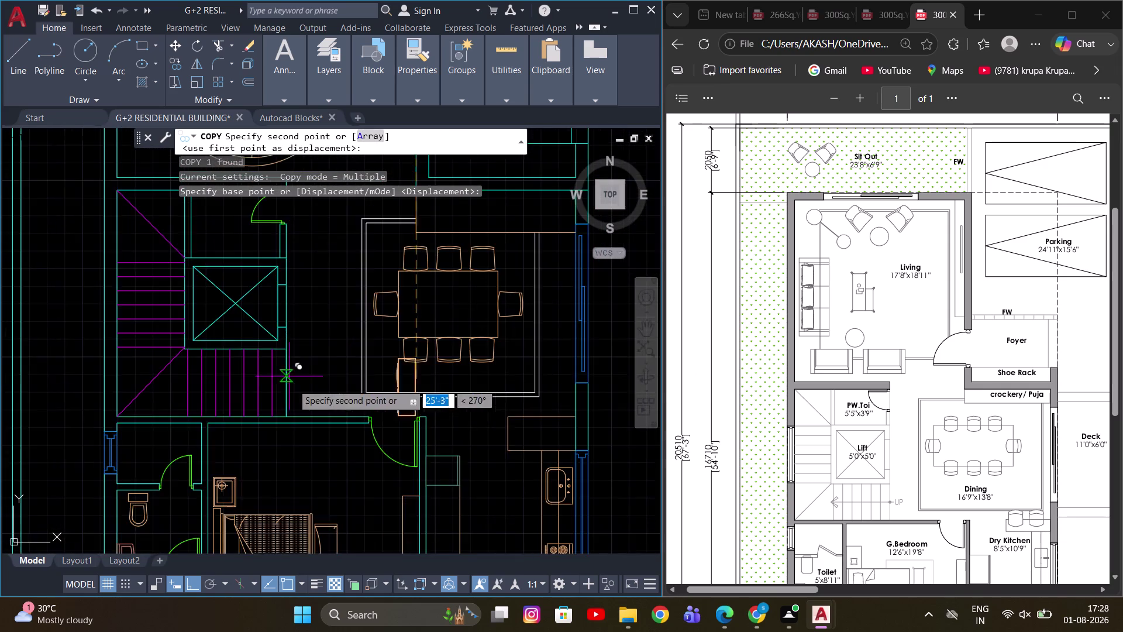
scroll(up, 3)
middle_drag(398, 451, 412, 333)
scroll(up, 3)
middle_drag(473, 438, 472, 332)
scroll(down, 3)
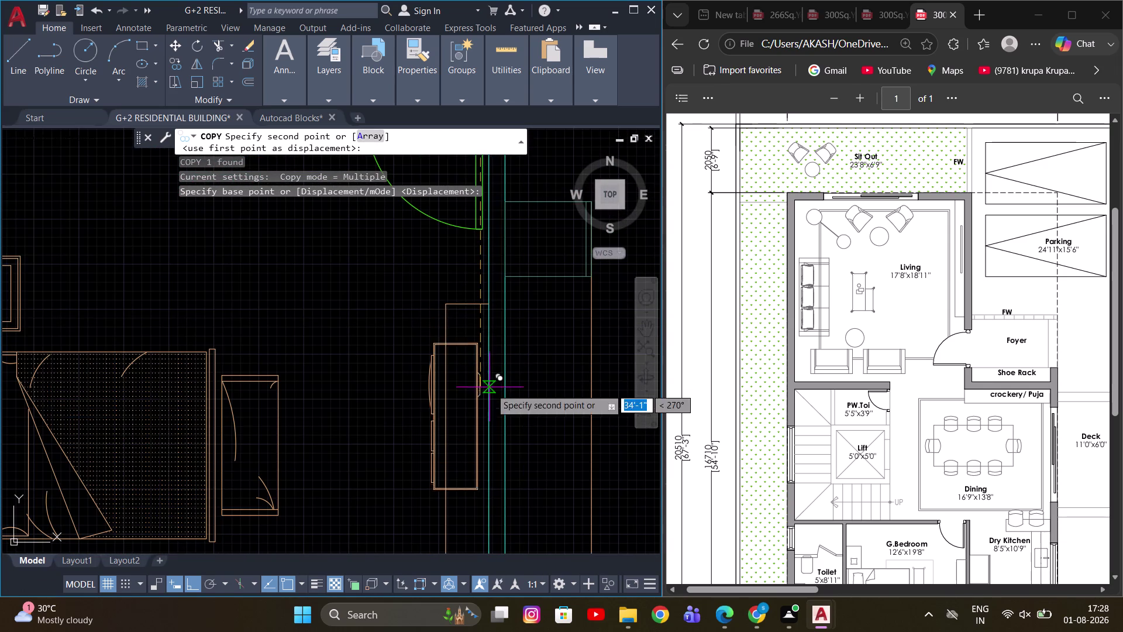
scroll(down, 3)
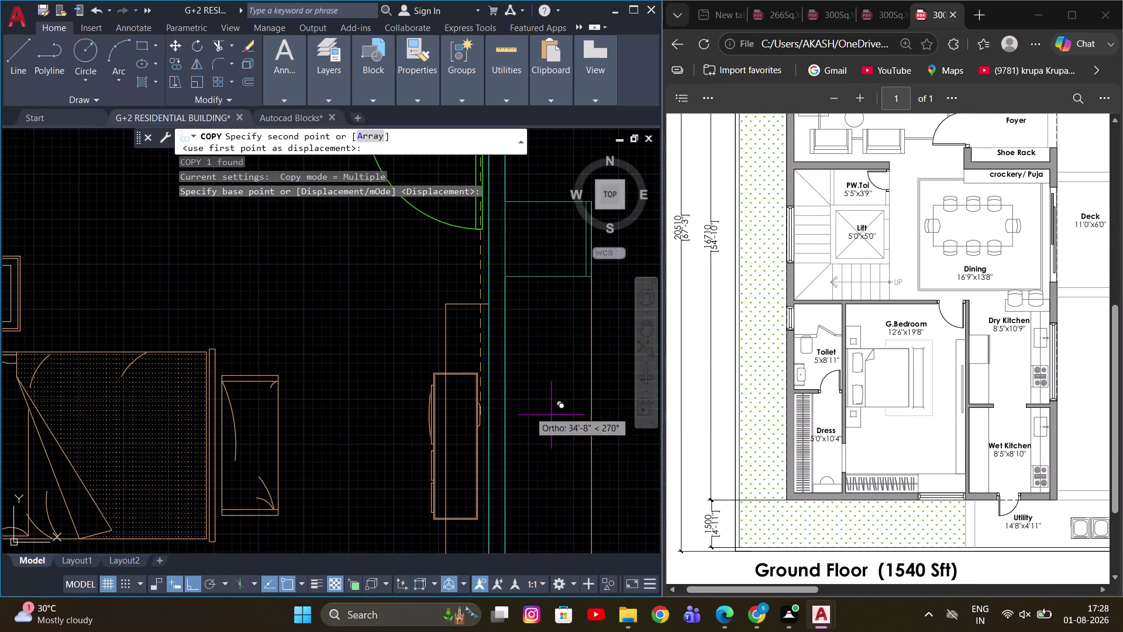
scroll(up, 3)
scroll(down, 3)
scroll(up, 3)
scroll(up, 3)
middle_drag(514, 422, 467, 343)
scroll(up, 3)
scroll(down, 3)
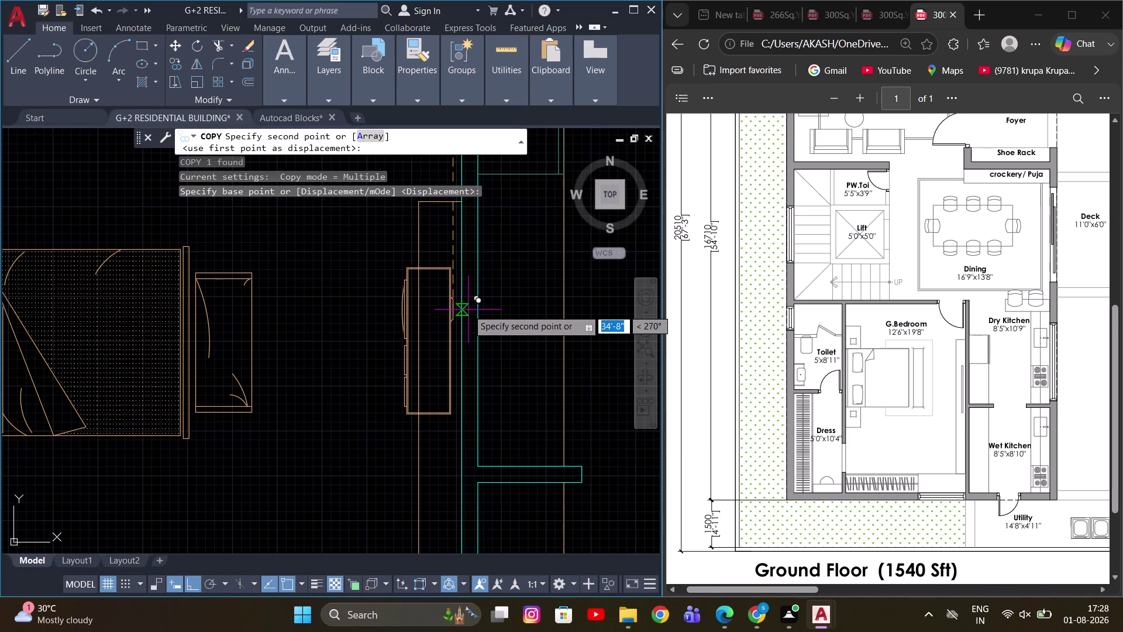
click(464, 310)
scroll(down, 3)
key(Escape)
scroll(up, 3)
click(485, 316)
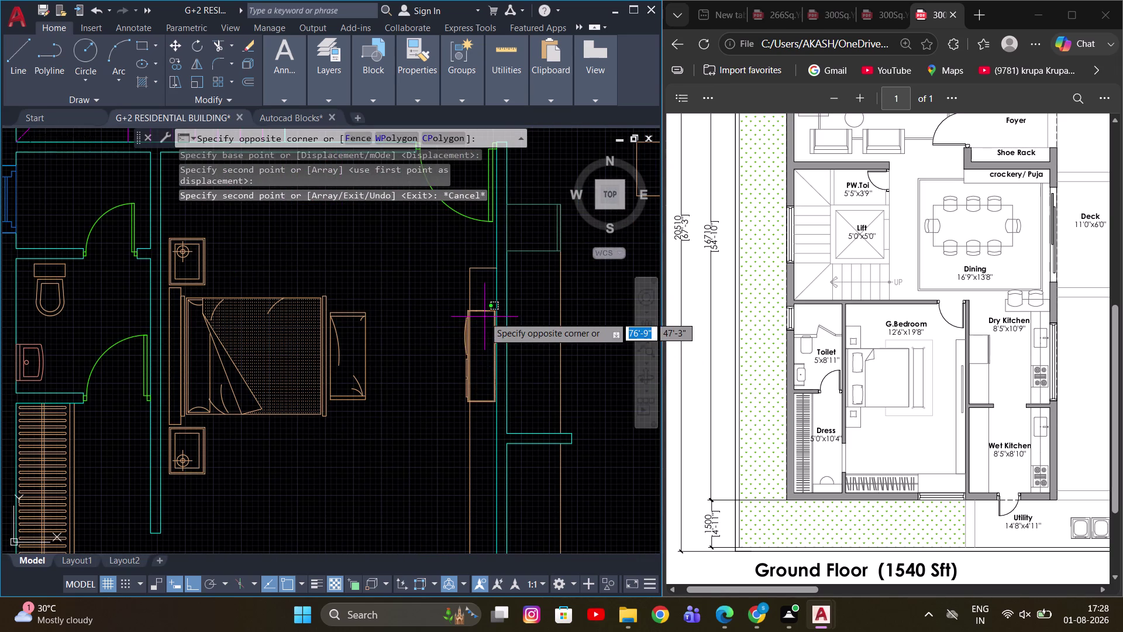
scroll(up, 3)
click(475, 300)
middle_drag(496, 330, 444, 323)
key(s)
key(c)
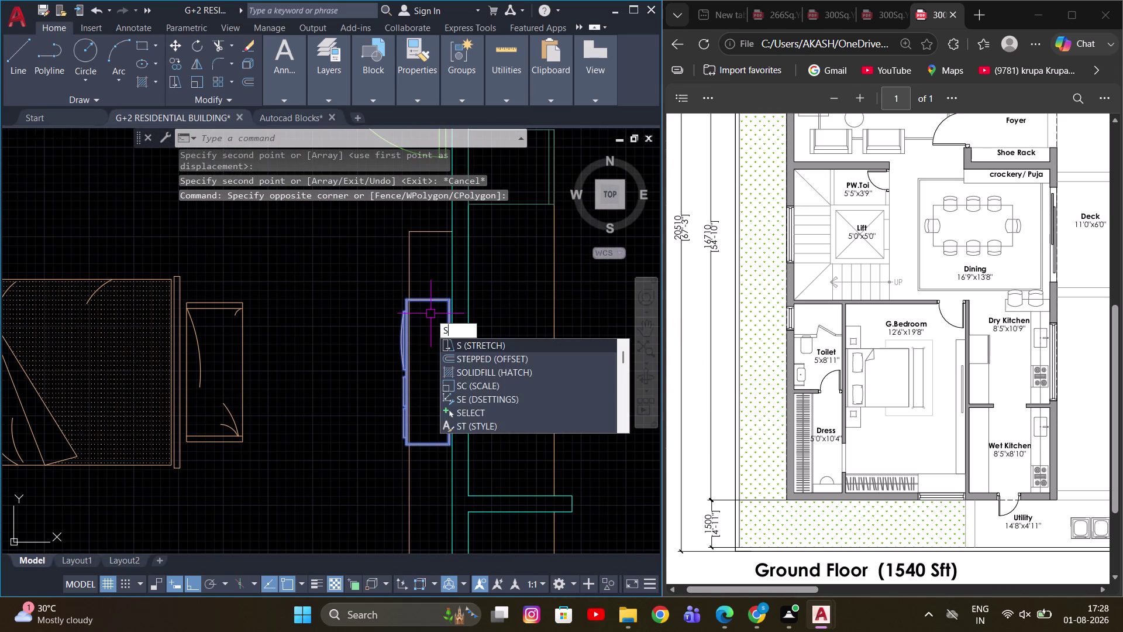
key(space)
scroll(up, 3)
click(372, 358)
scroll(down, 3)
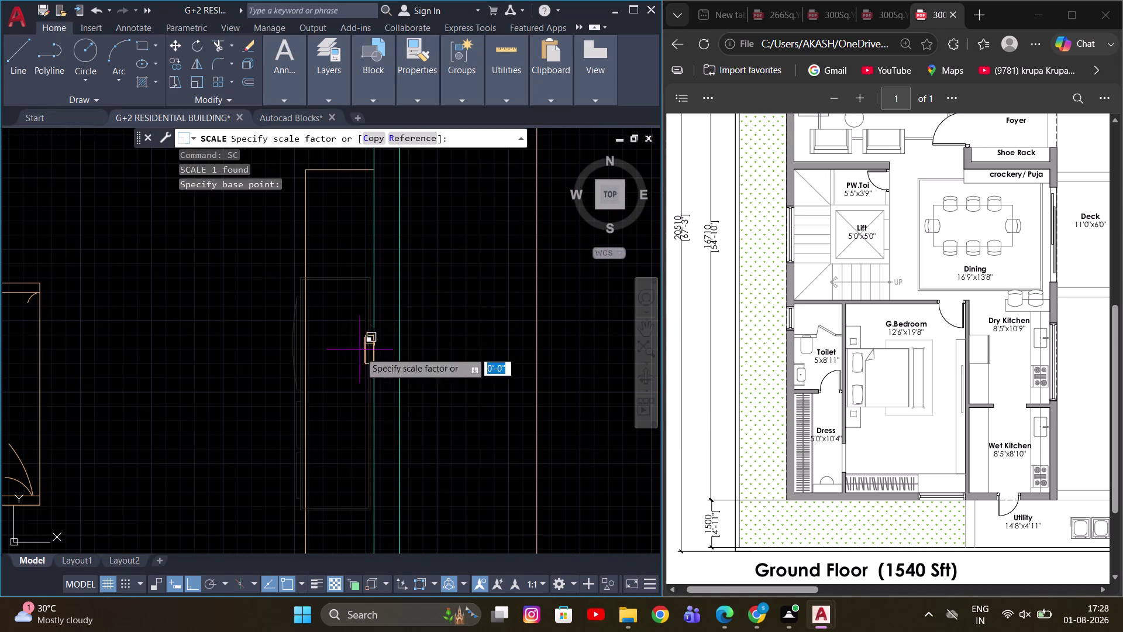
click(347, 431)
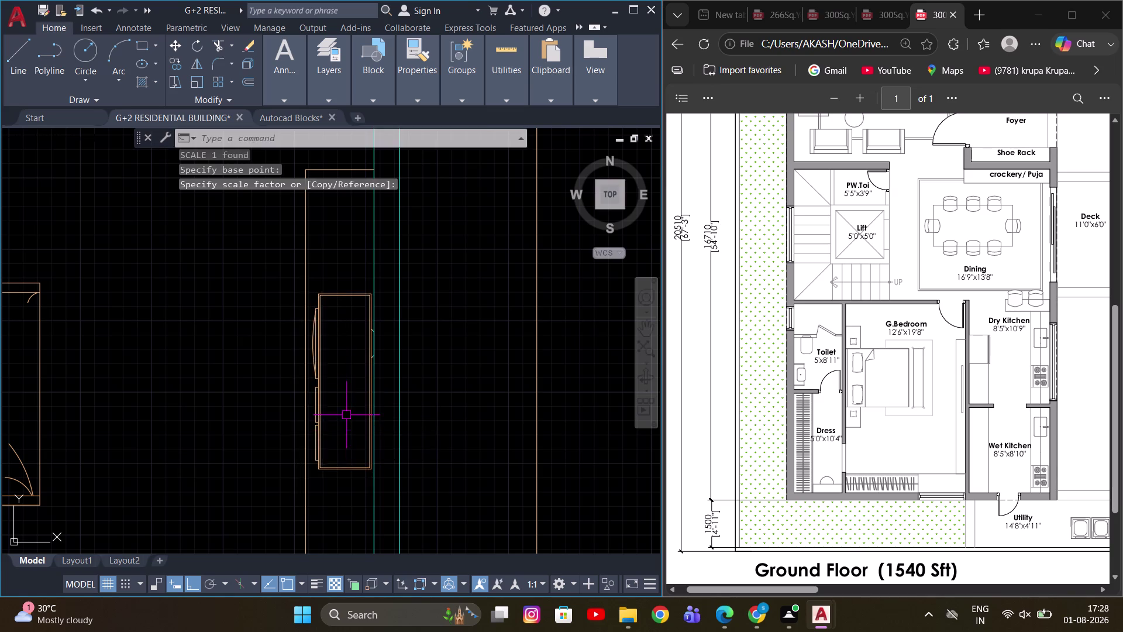
scroll(down, 3)
middle_drag(416, 347, 393, 378)
scroll(down, 3)
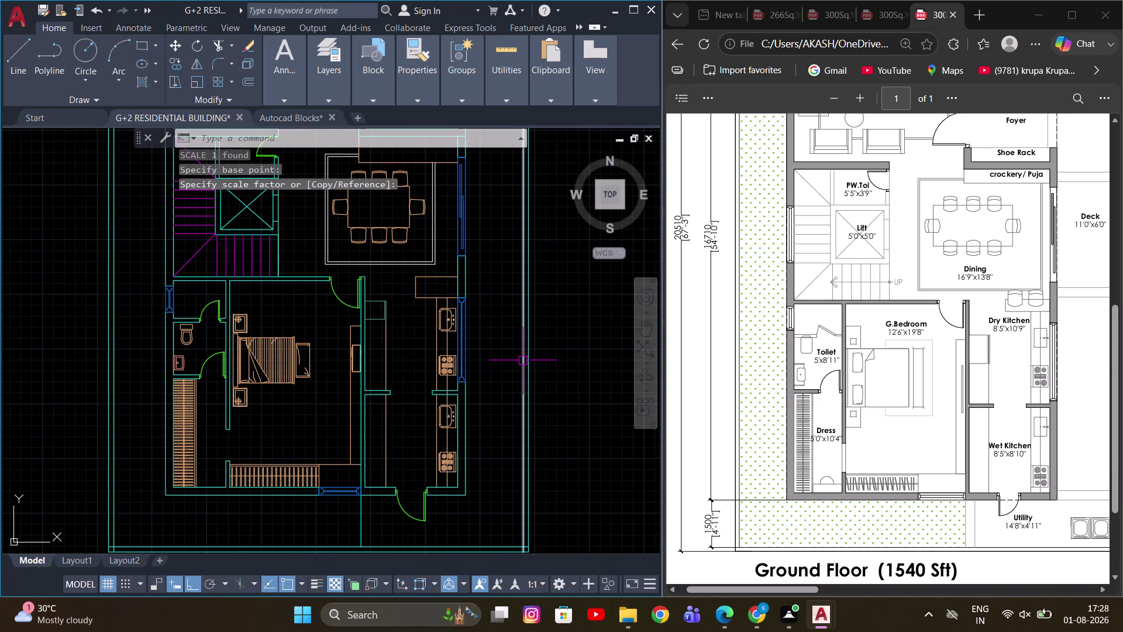
scroll(down, 3)
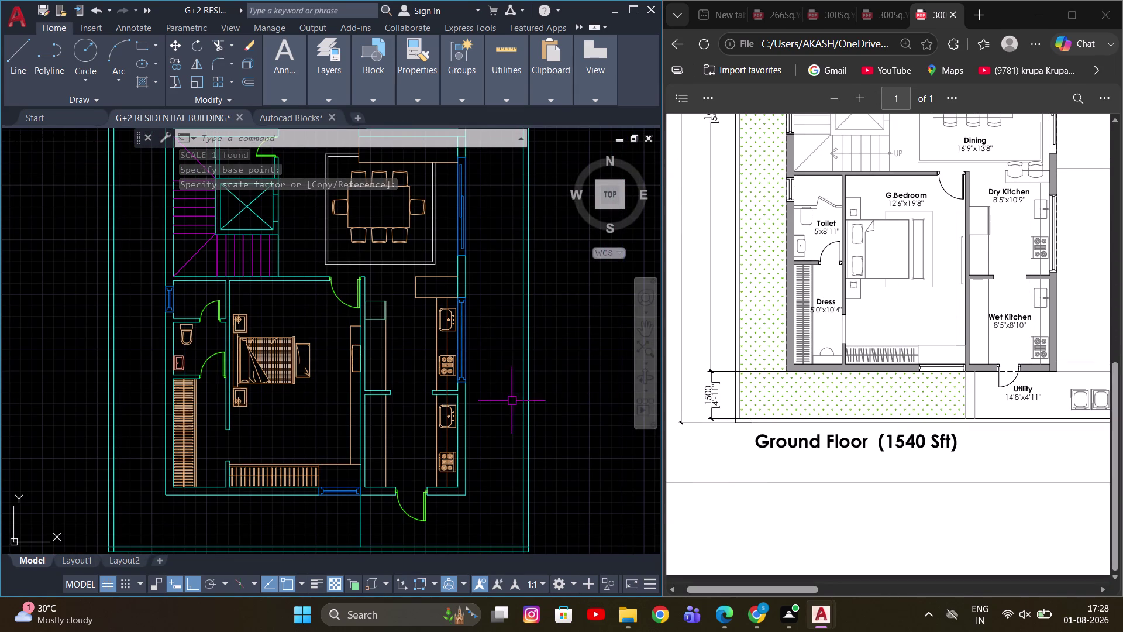
middle_drag(467, 361, 470, 391)
scroll(up, 3)
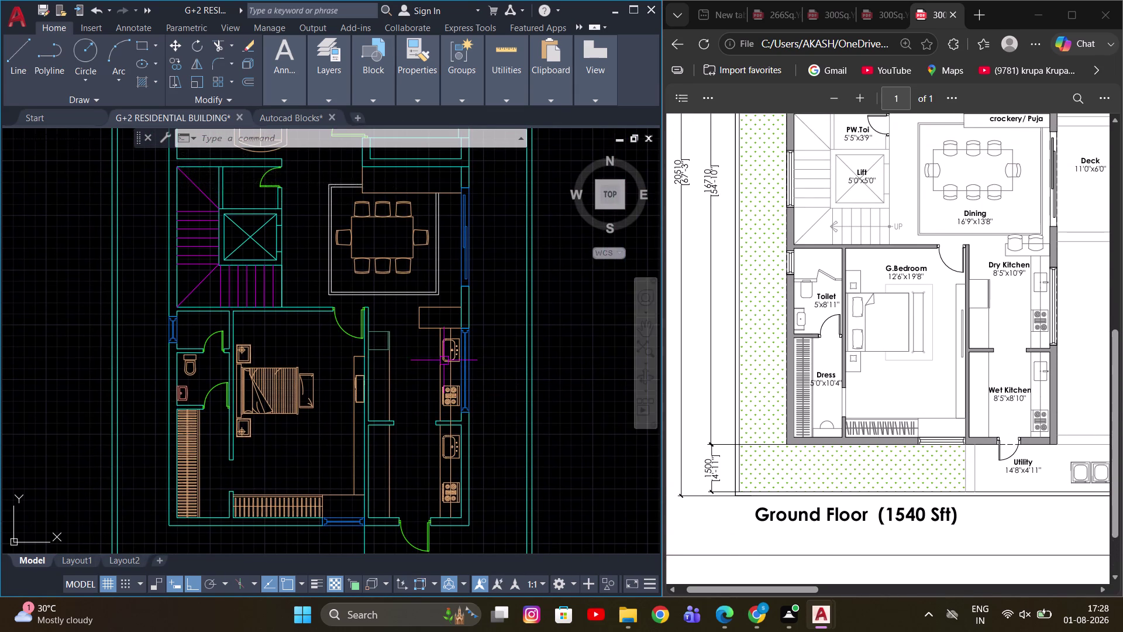
scroll(up, 3)
scroll(down, 3)
middle_drag(398, 372, 423, 426)
scroll(down, 3)
scroll(up, 3)
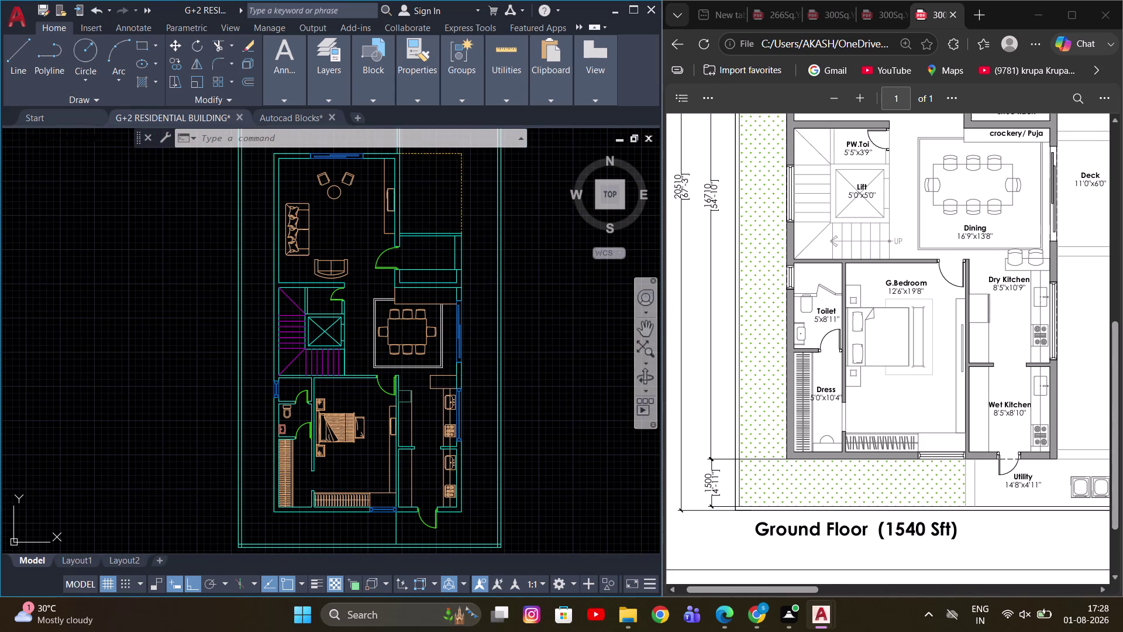
scroll(up, 3)
middle_drag(362, 284, 362, 357)
scroll(down, 3)
middle_drag(357, 253, 356, 297)
scroll(up, 3)
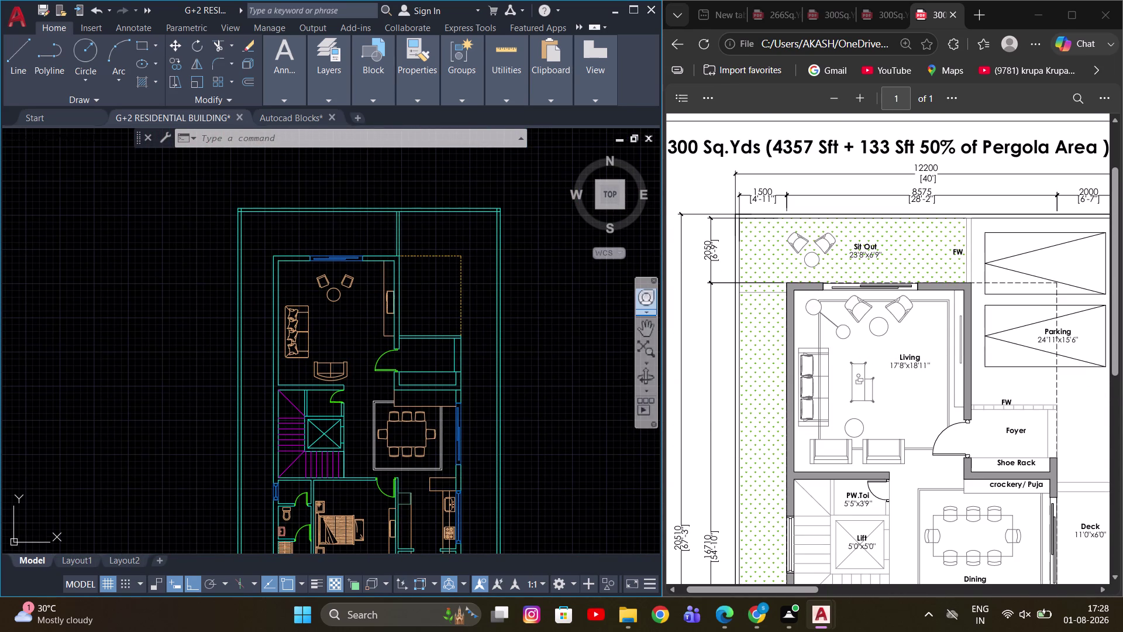
scroll(down, 3)
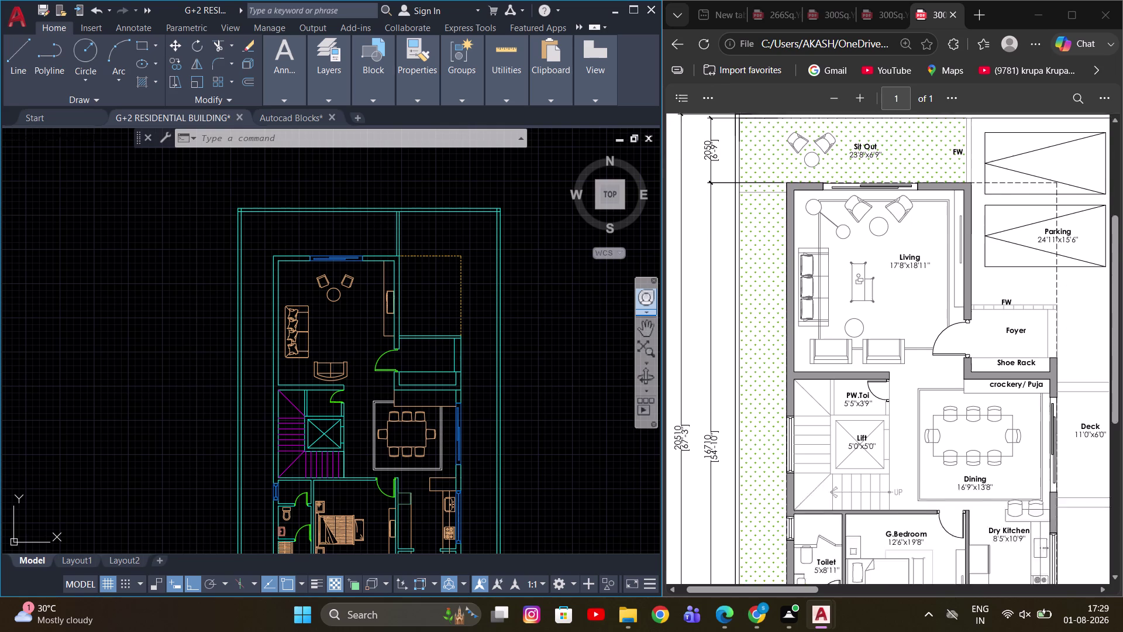
scroll(down, 3)
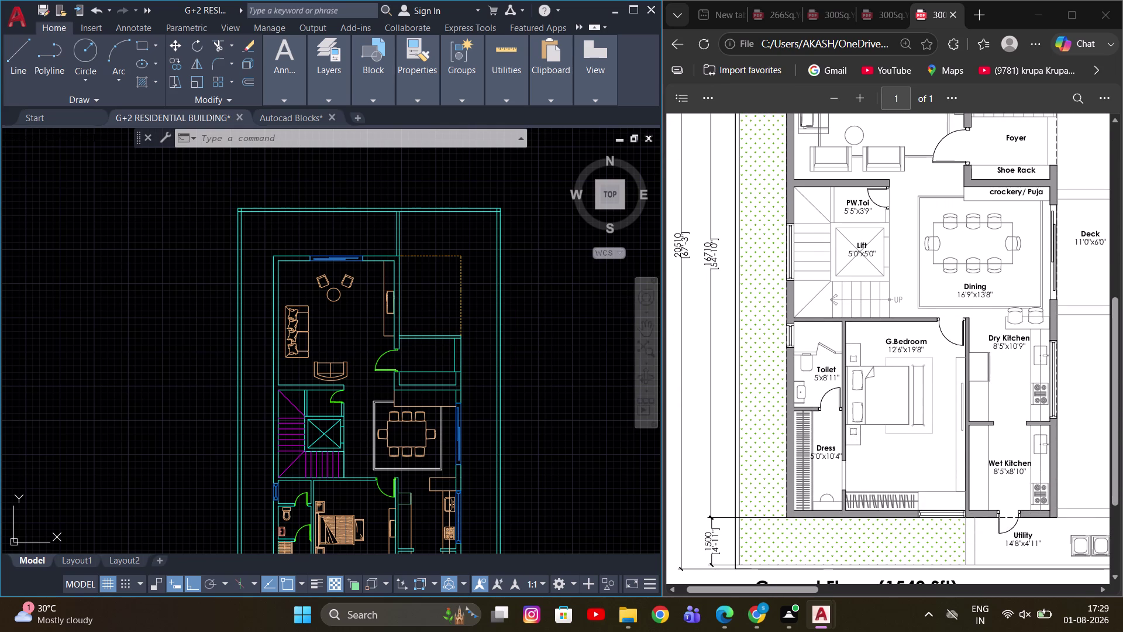
scroll(down, 3)
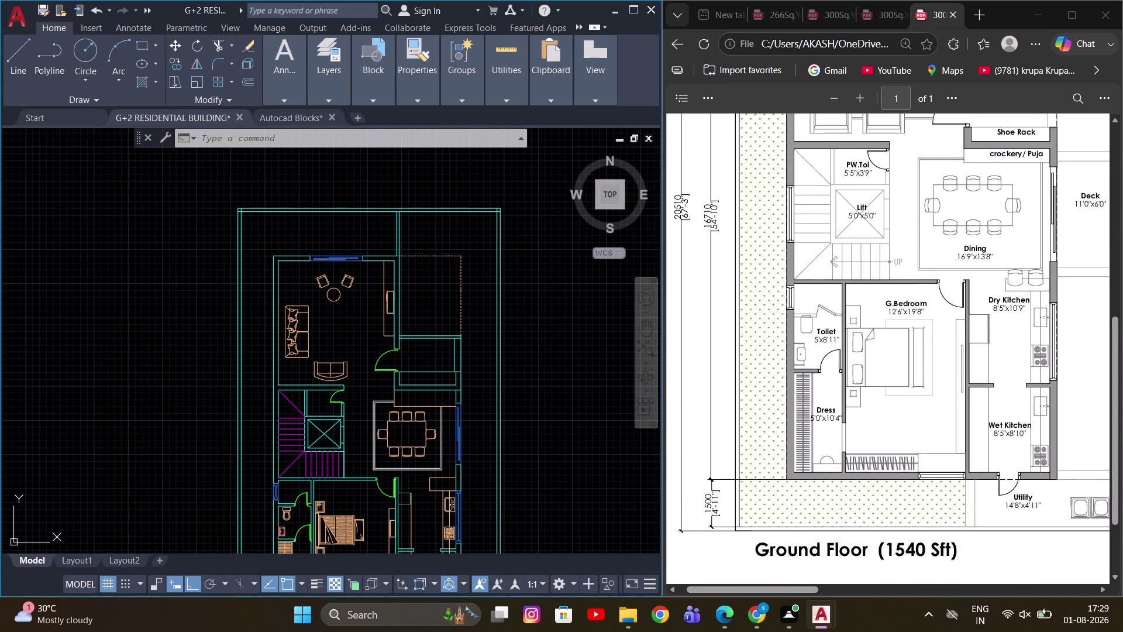
scroll(down, 3)
scroll(up, 3)
scroll(up, 3)
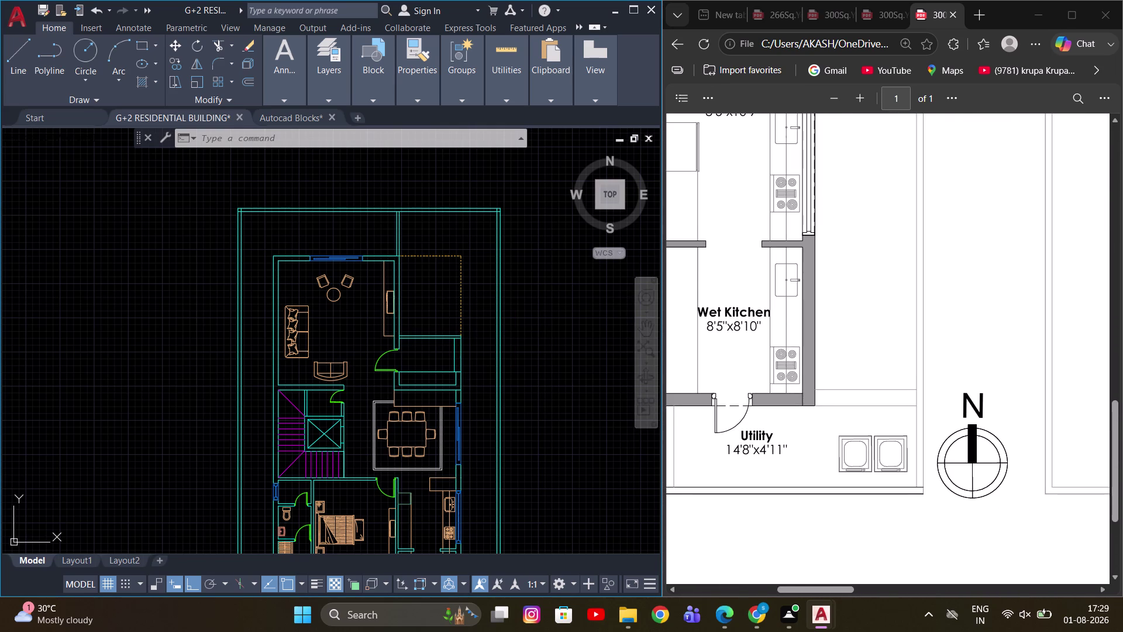
scroll(up, 3)
scroll(up, 3)
scroll(down, 3)
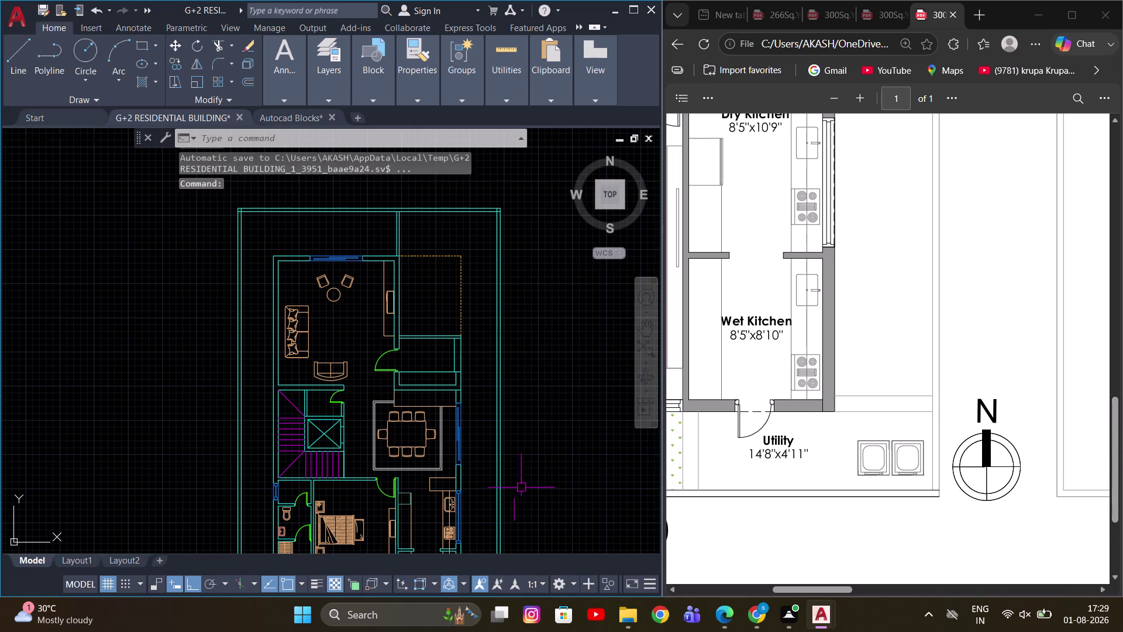
scroll(up, 3)
scroll(down, 3)
scroll(up, 3)
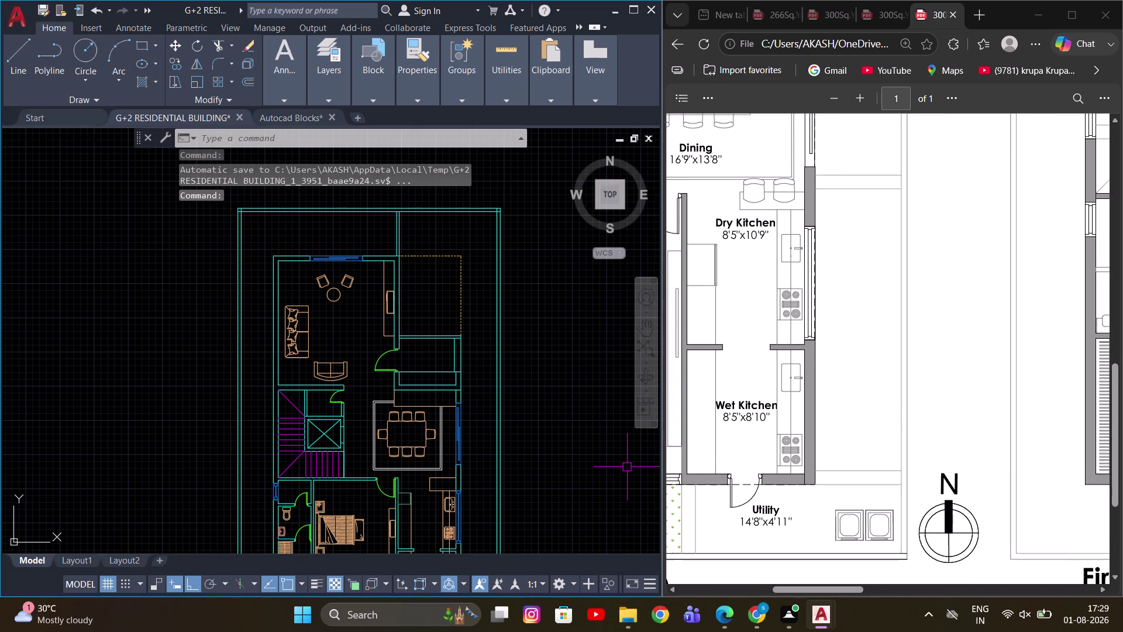
scroll(down, 3)
middle_drag(456, 444, 436, 279)
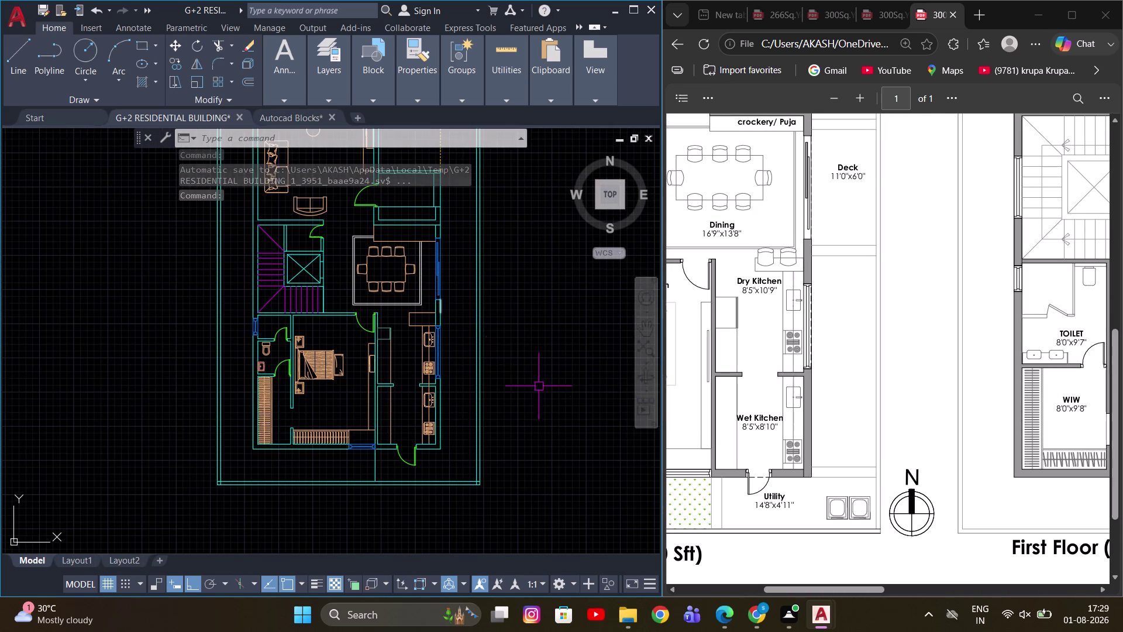
middle_drag(404, 457, 401, 423)
scroll(up, 3)
scroll(up, 3)
middle_drag(562, 392, 538, 399)
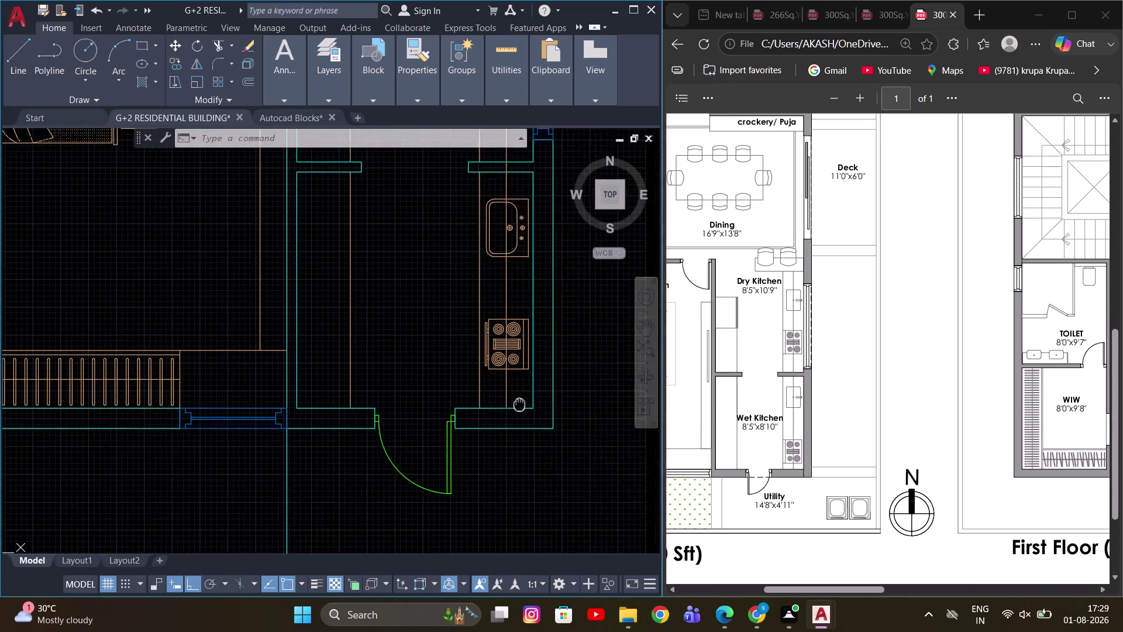
Draw a line beside the kitchen door and offset a parallel copy 10 units away.
middle_drag(538, 399, 418, 412)
key(Escape)
key(l)
key(space)
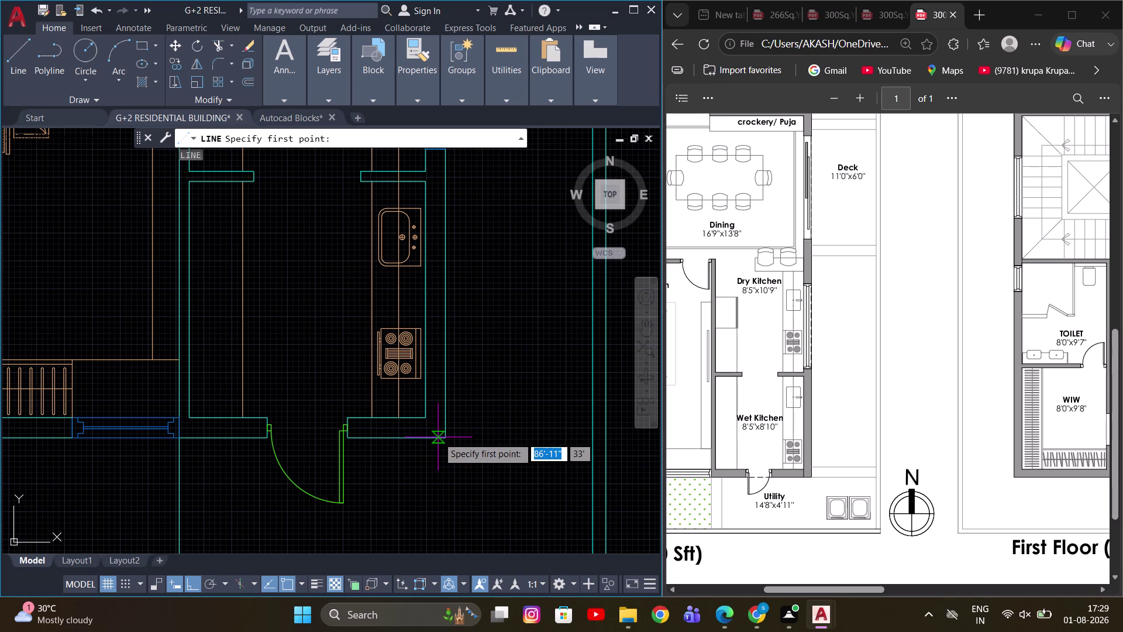
click(440, 440)
click(596, 438)
key(Escape)
scroll(up, 3)
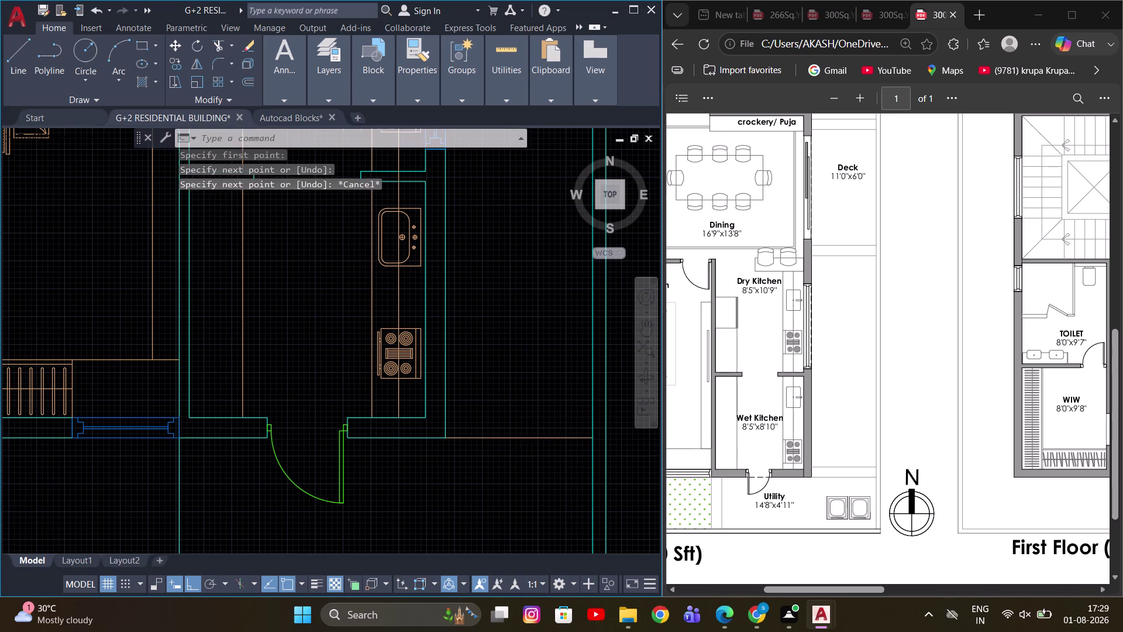
key(o)
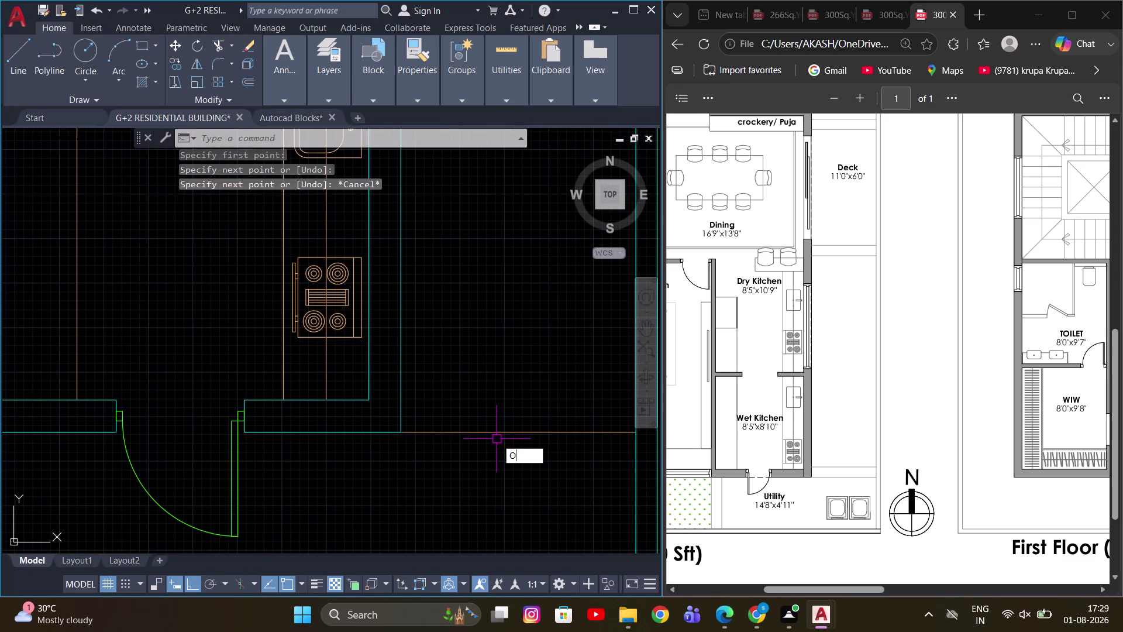
key(Return)
text(10)
key(Return)
click(501, 431)
click(504, 360)
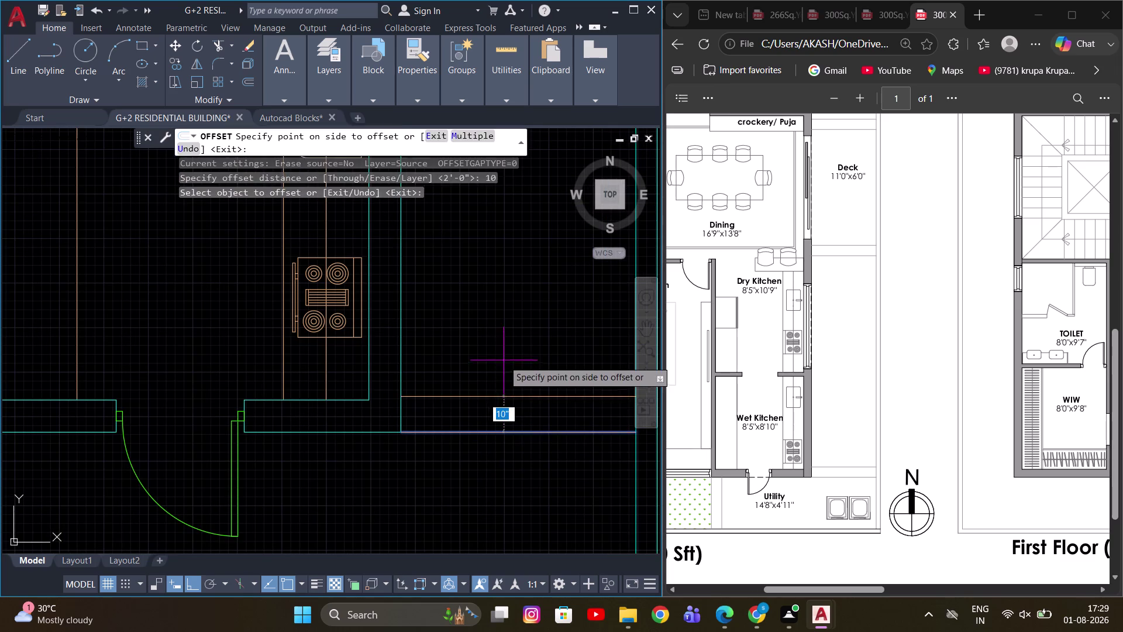
scroll(down, 3)
key(Escape)
Match the new kitchen-corner lines to an existing wall's properties with MATCHPROP.
middle_drag(481, 459, 478, 505)
scroll(up, 3)
key(Escape)
scroll(down, 3)
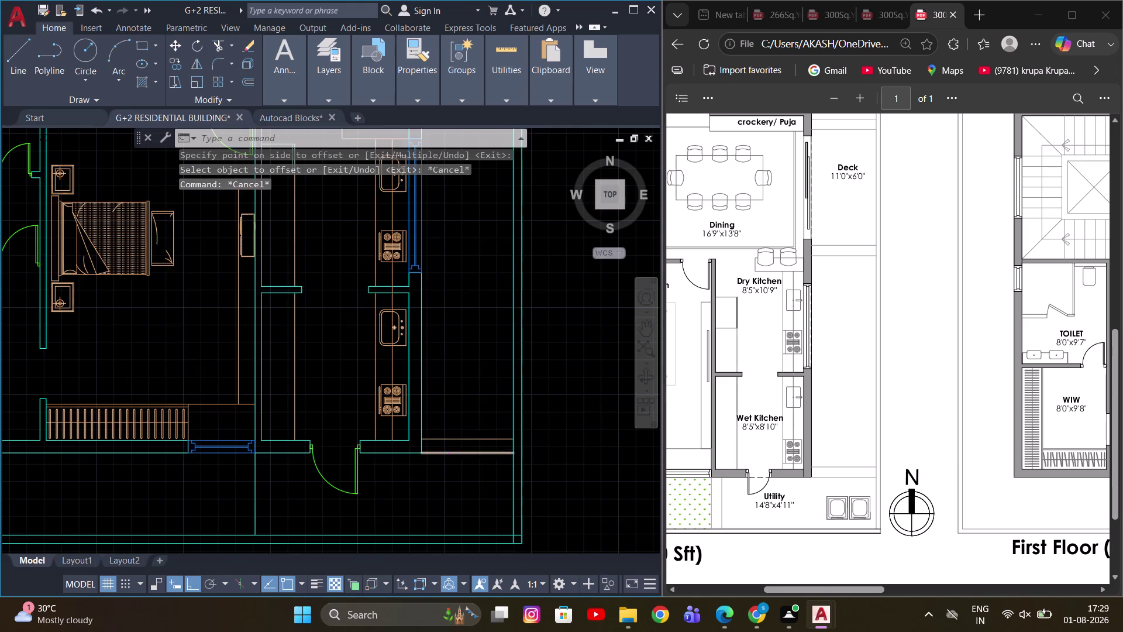
scroll(down, 3)
scroll(up, 3)
key(m)
key(a)
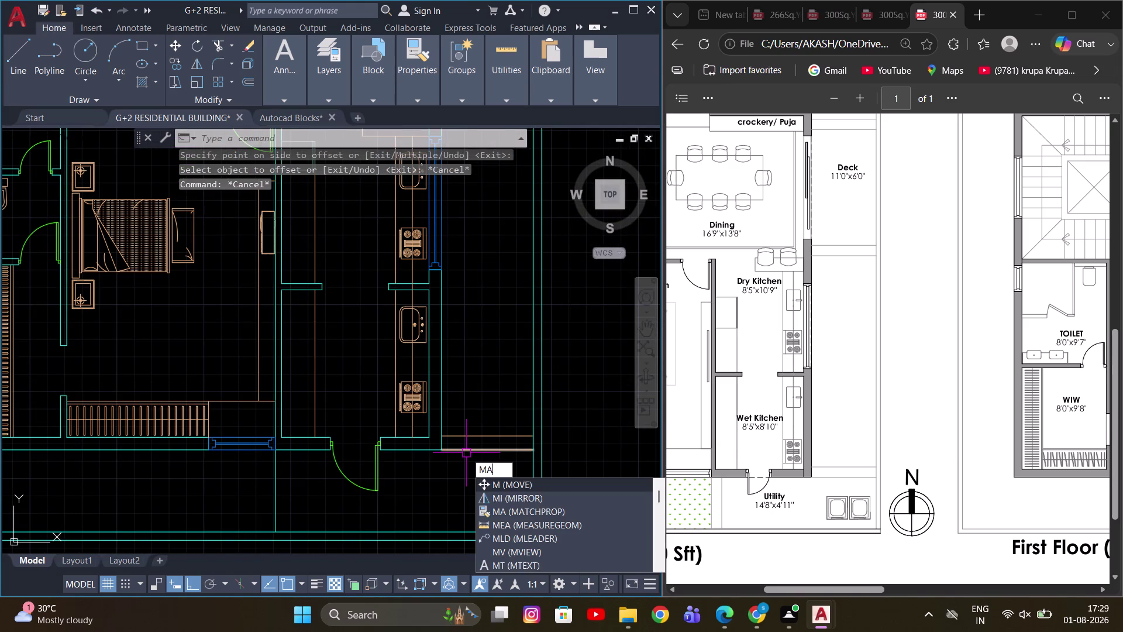
key(space)
click(446, 408)
click(442, 391)
drag(499, 472, 489, 453)
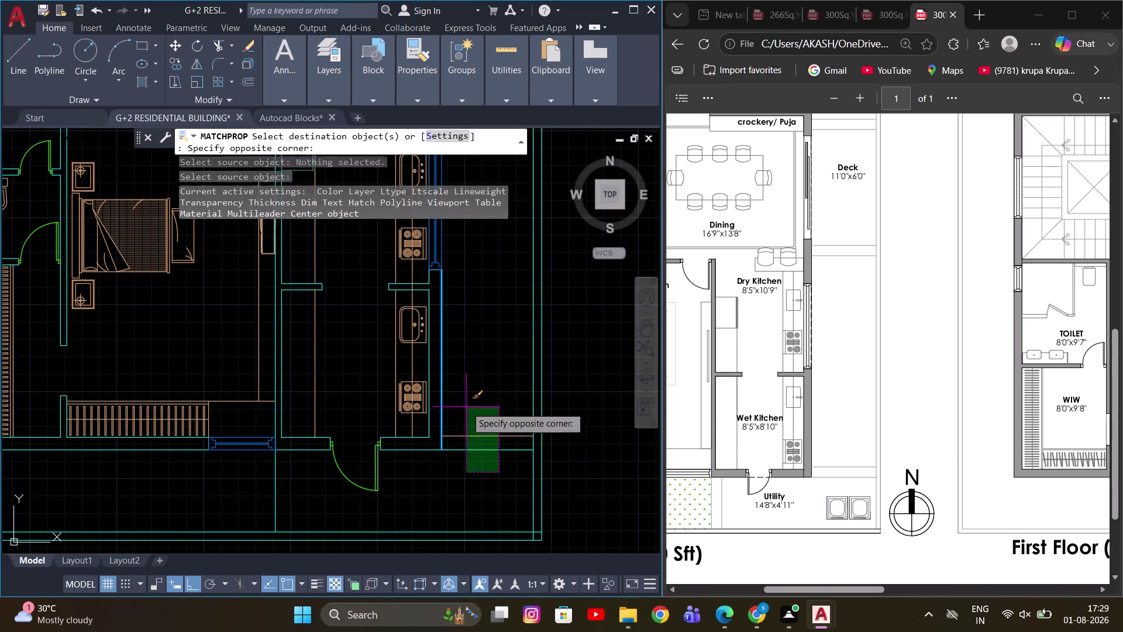
click(464, 405)
key(Escape)
Draw a short line out from the east wall beside the dining area.
scroll(down, 3)
middle_drag(471, 375, 475, 423)
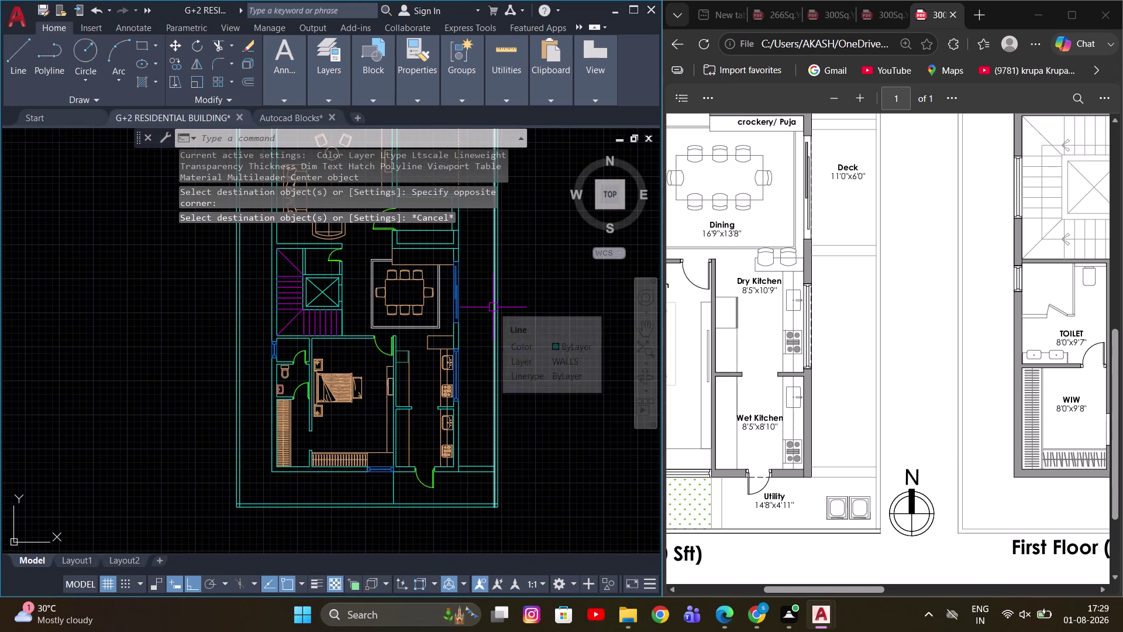
scroll(up, 3)
scroll(down, 3)
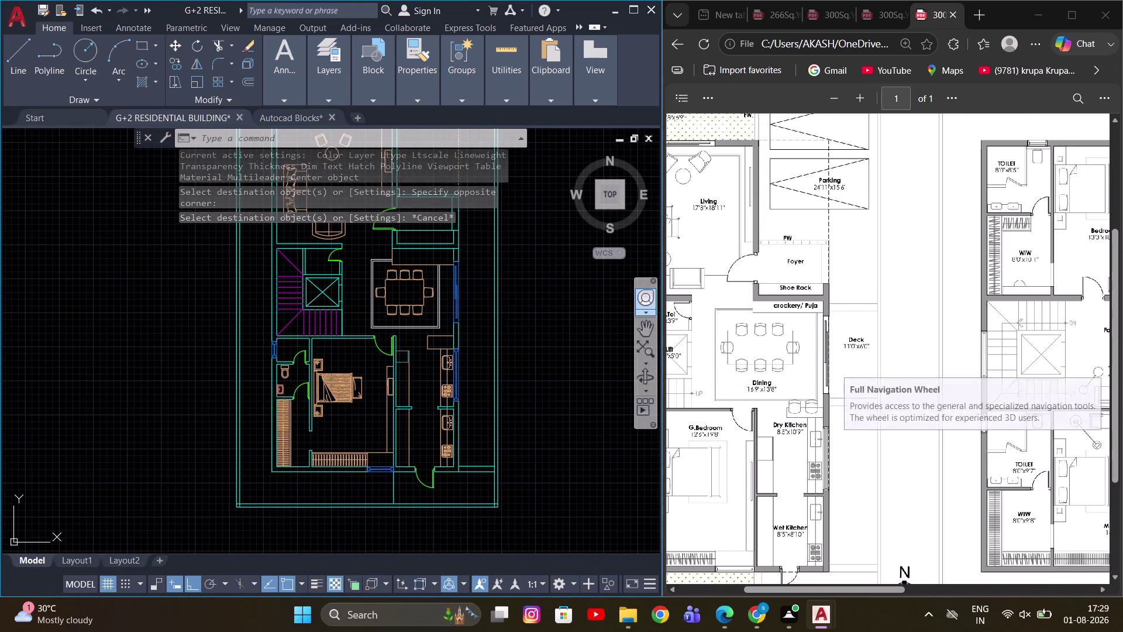
scroll(down, 3)
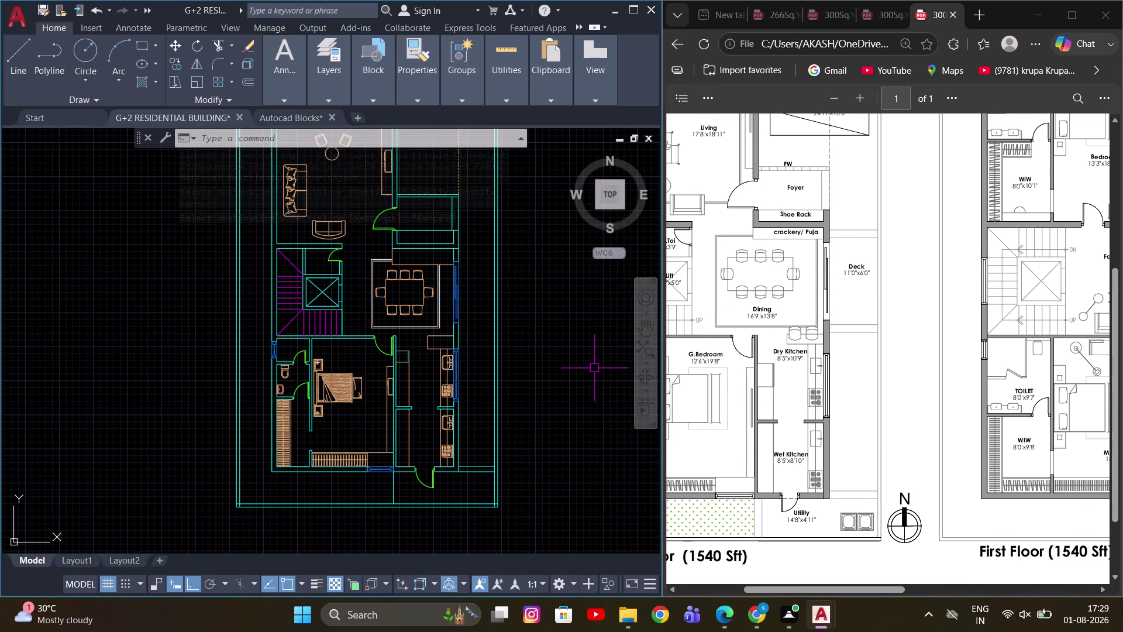
key(Escape)
scroll(up, 3)
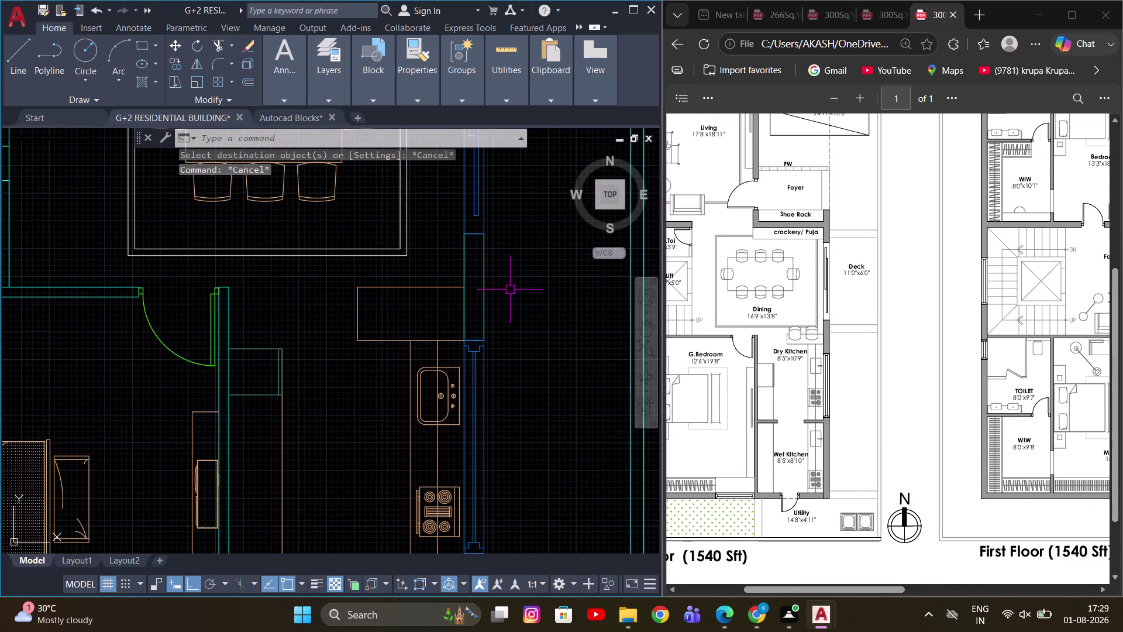
middle_drag(514, 279, 495, 394)
scroll(down, 3)
key(Escape)
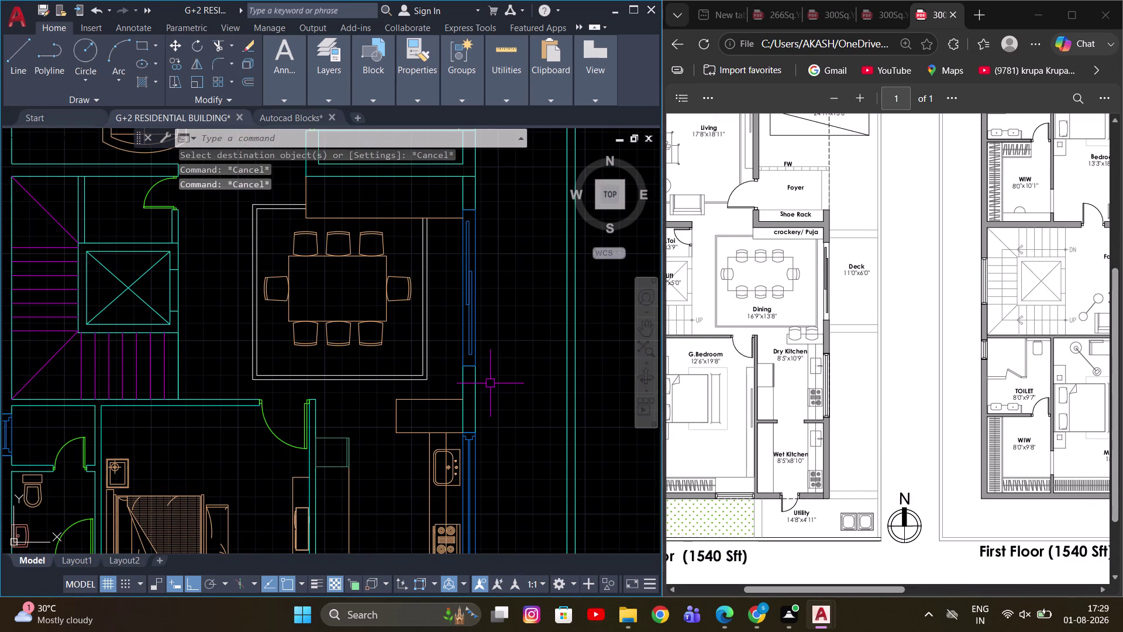
key(l)
key(space)
scroll(up, 3)
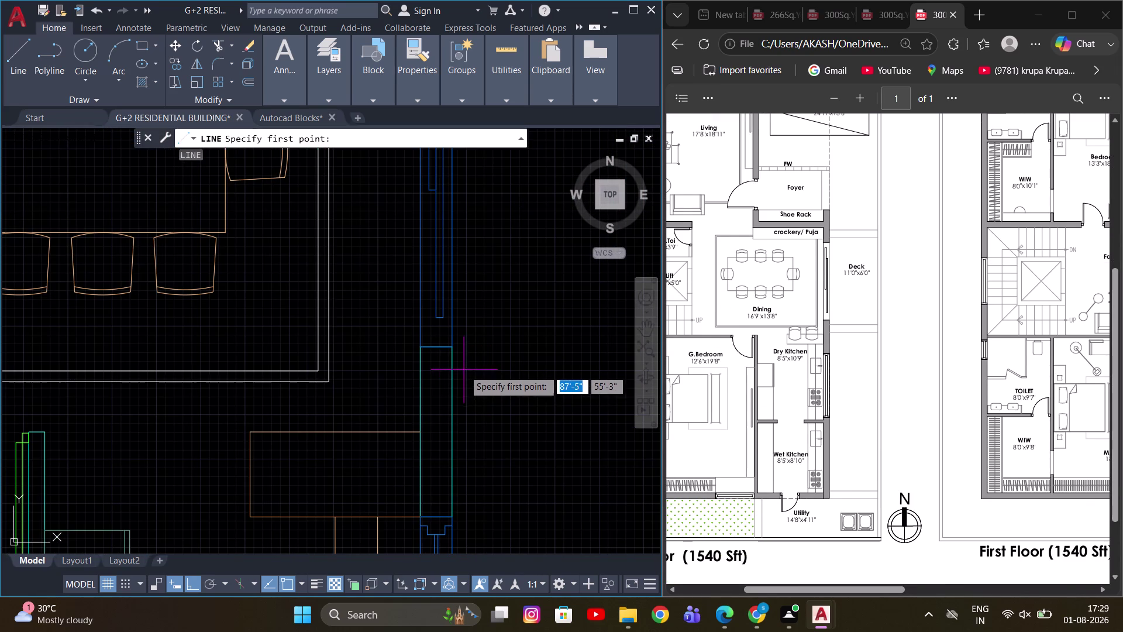
click(454, 368)
scroll(down, 3)
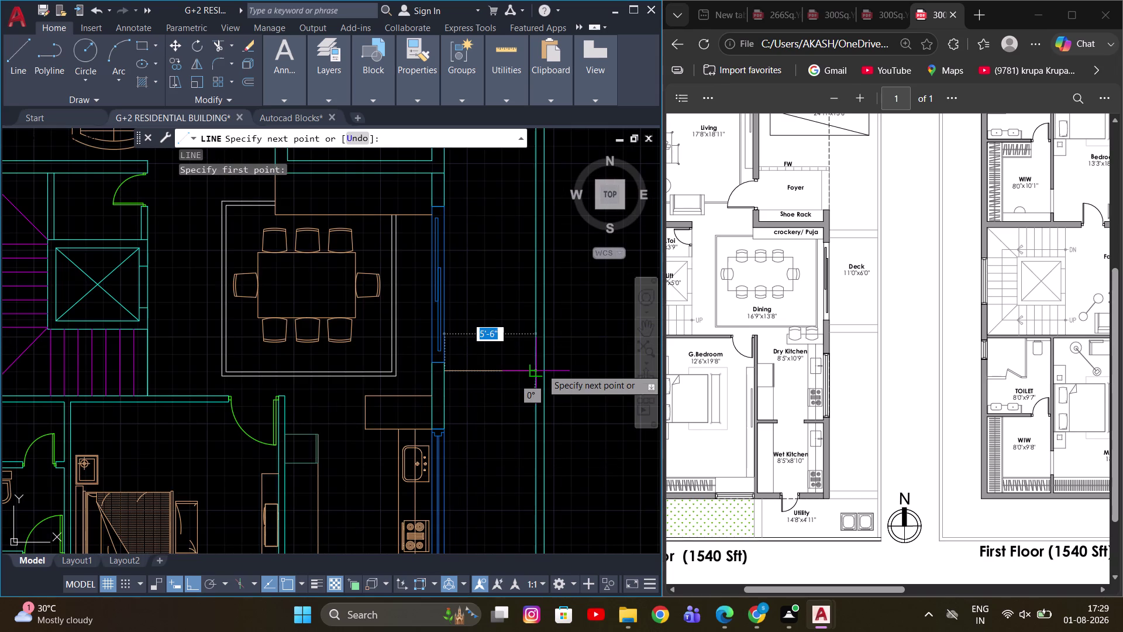
click(542, 368)
key(Escape)
Offset the east-wall line by 10 to form a double wall line.
key(o)
key(Return)
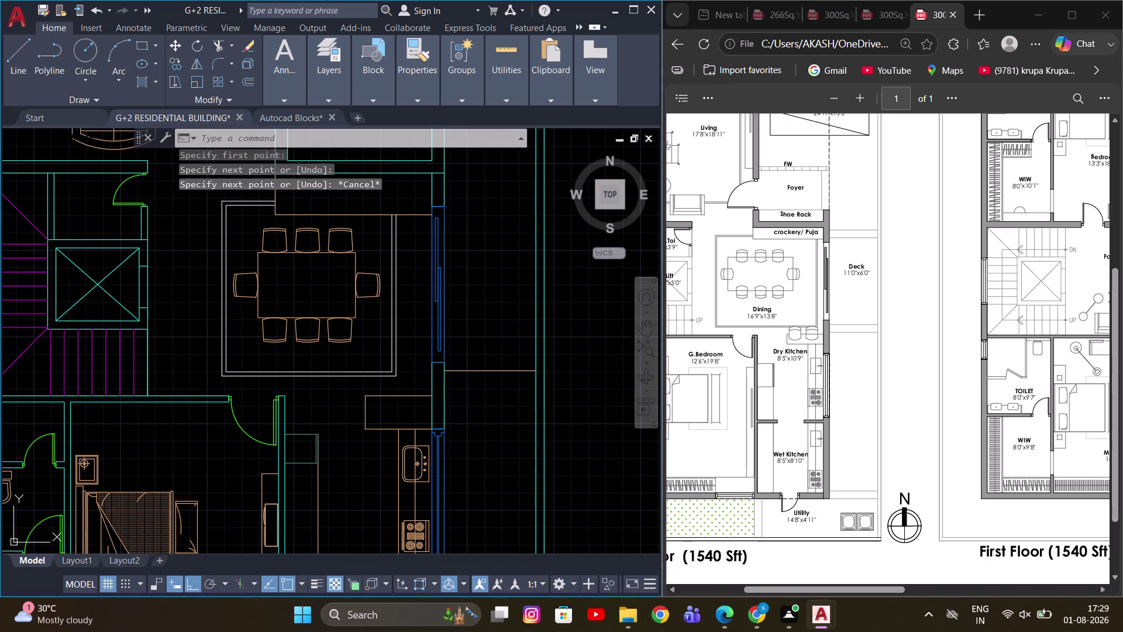
text(10)
key(Return)
click(503, 371)
click(491, 393)
key(Escape)
Match the two east-wall lines to an existing wall's properties.
scroll(up, 3)
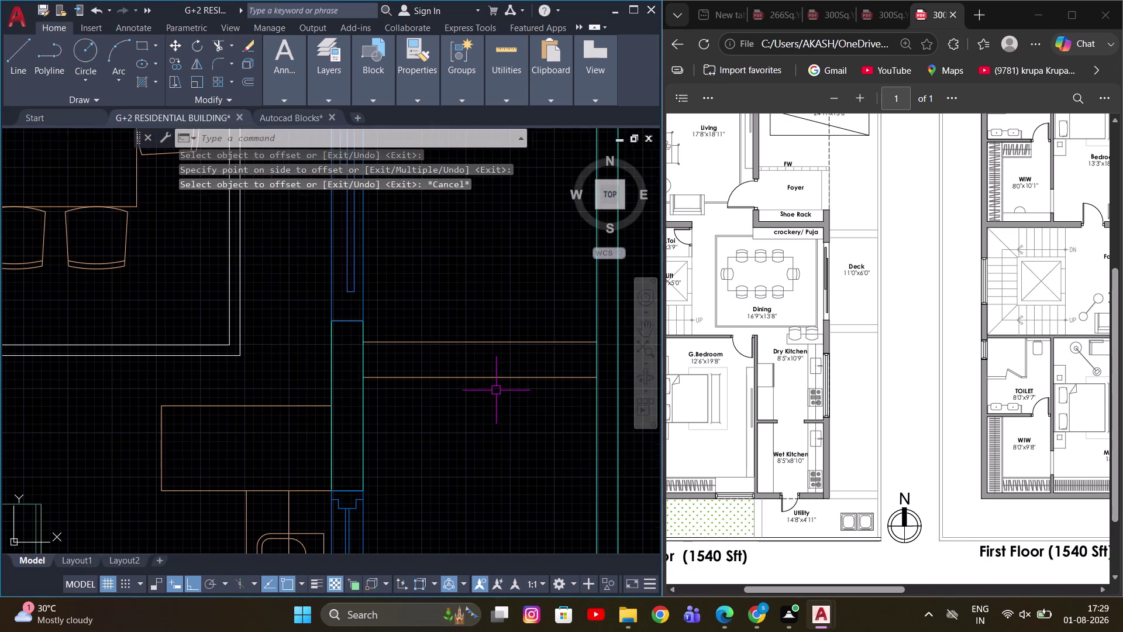
key(comma)
key(BackSpace)
key(BackSpace)
key(m)
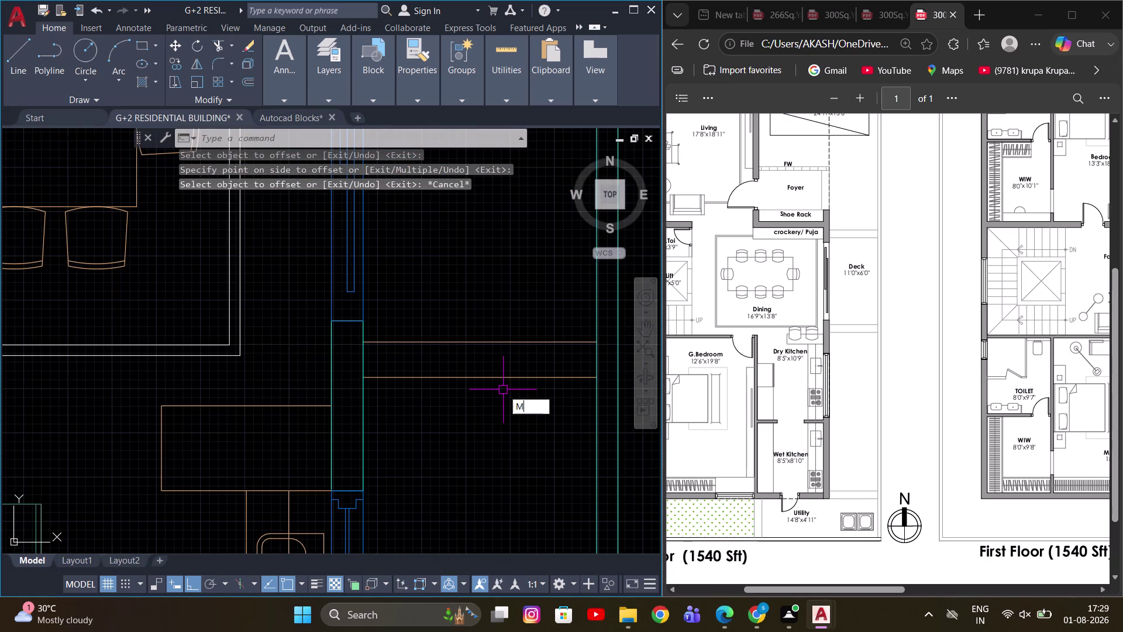
key(a)
key(space)
click(599, 440)
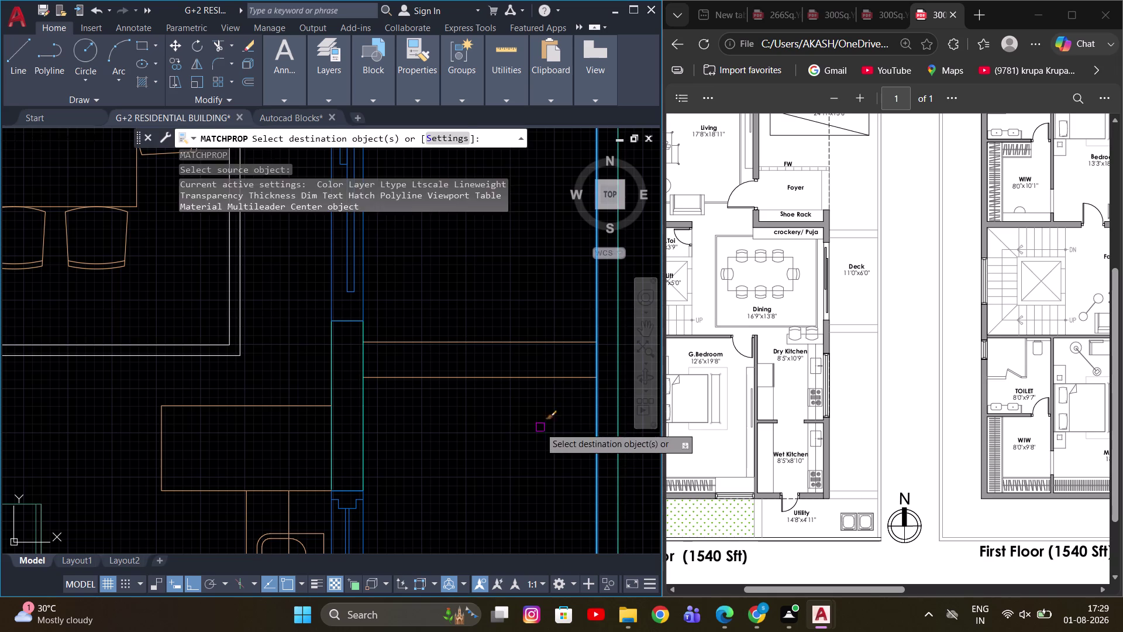
drag(537, 425, 513, 385)
click(469, 308)
key(Escape)
Zoom back to the dining-area wall and select the two new wall lines.
scroll(down, 3)
middle_drag(518, 364, 519, 426)
scroll(up, 3)
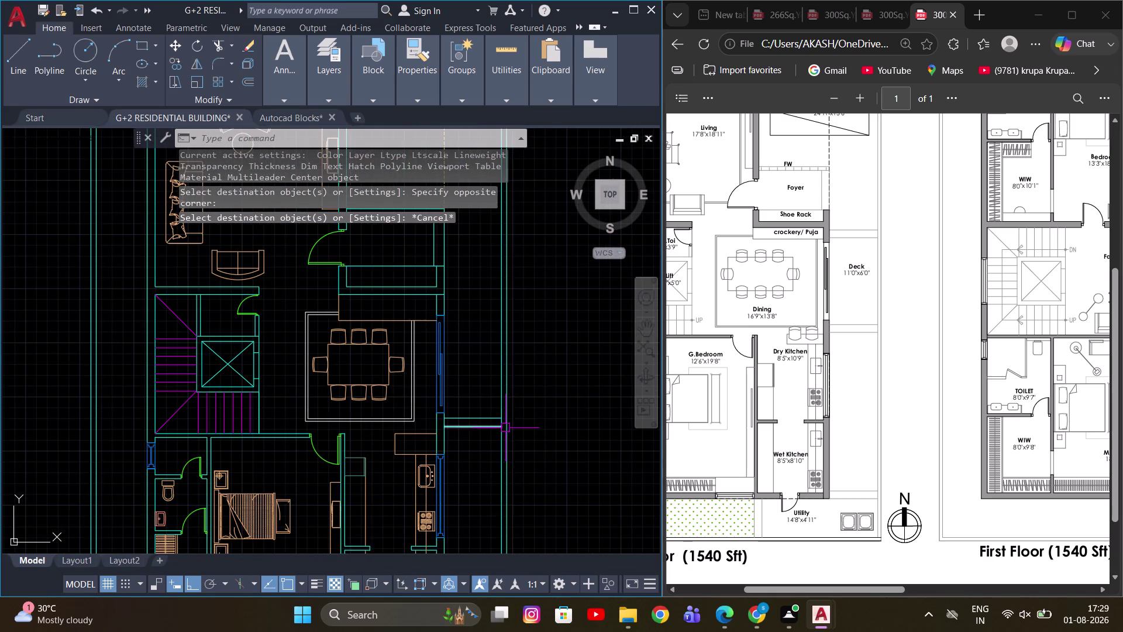
scroll(up, 3)
middle_drag(483, 429, 524, 407)
drag(523, 433, 509, 391)
Mirror the selected wall lines across a horizontal axis picked along the wall.
click(487, 343)
middle_drag(513, 328, 496, 367)
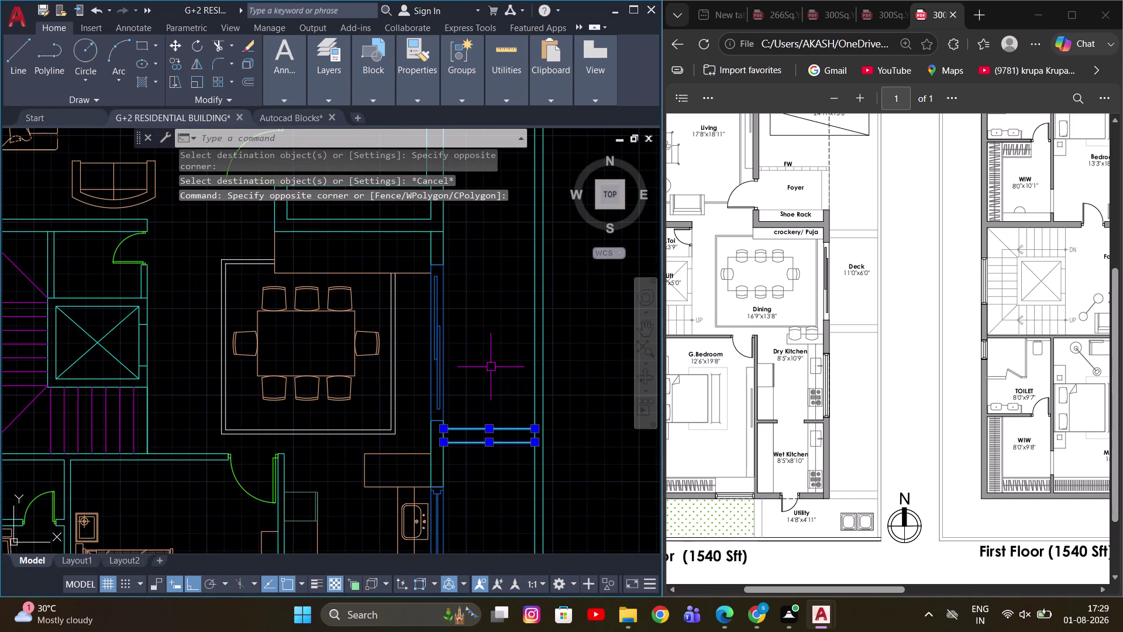
key(m)
key(i)
key(space)
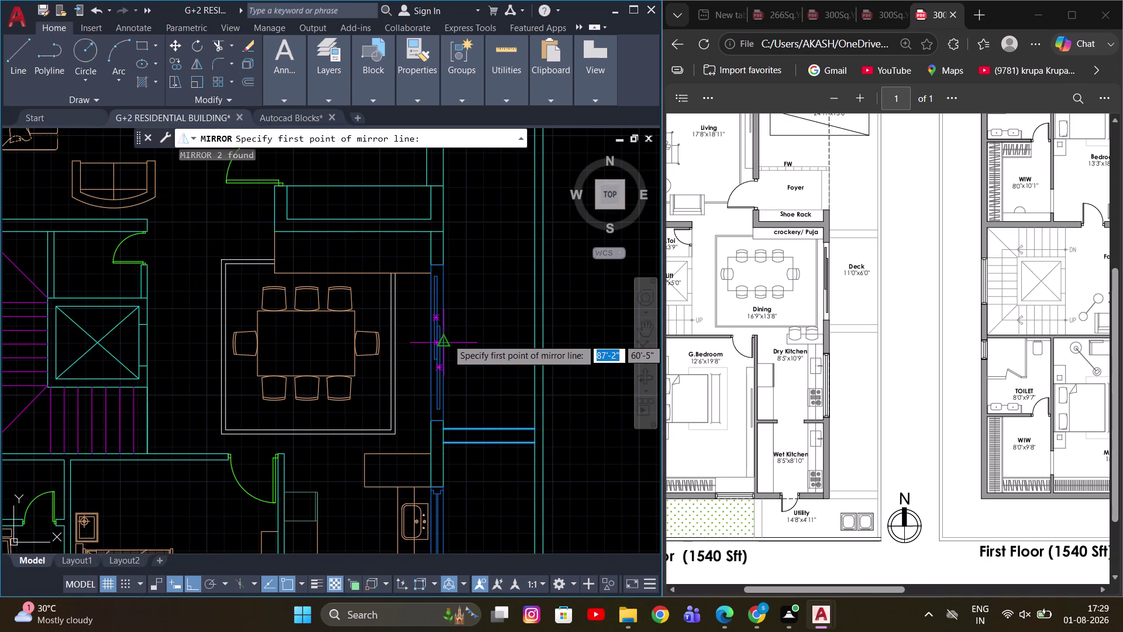
click(447, 338)
click(516, 341)
drag(556, 394, 516, 342)
Keep the original lines, end the command and pan to a wall corner.
scroll(down, 3)
scroll(up, 3)
middle_drag(481, 292, 469, 328)
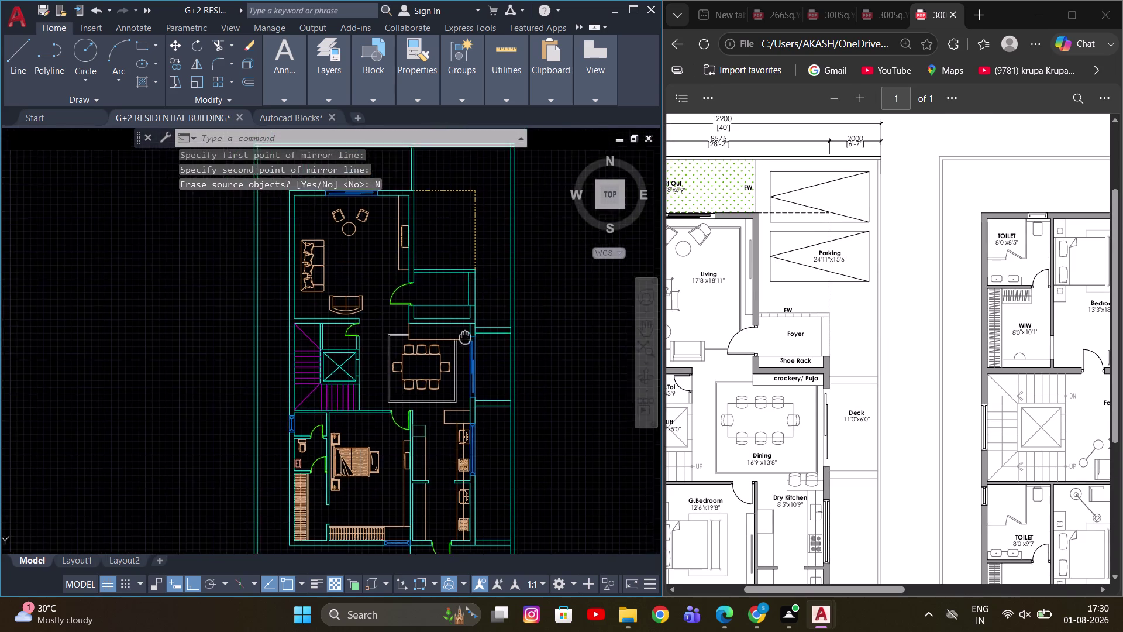
middle_drag(469, 328, 448, 365)
scroll(up, 3)
middle_drag(511, 208, 522, 304)
key(Escape)
scroll(up, 3)
middle_drag(478, 261, 496, 308)
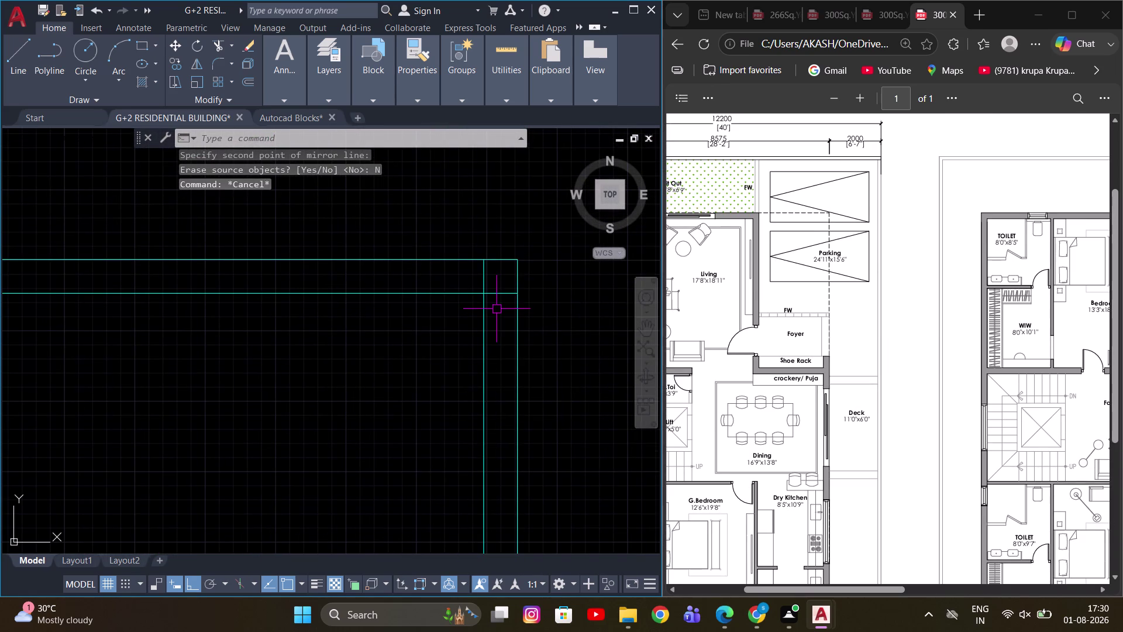
text(TR)
key(space)
click(485, 280)
key(Escape)
scroll(down, 3)
middle_drag(544, 388, 553, 366)
key(Escape)
middle_drag(554, 365, 537, 323)
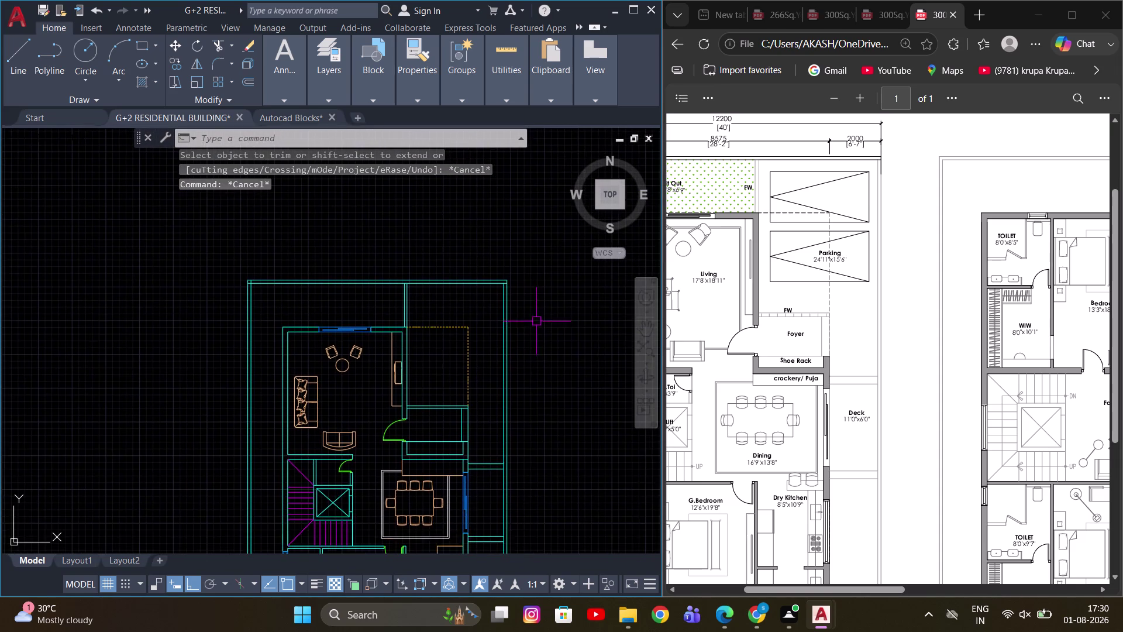
scroll(down, 3)
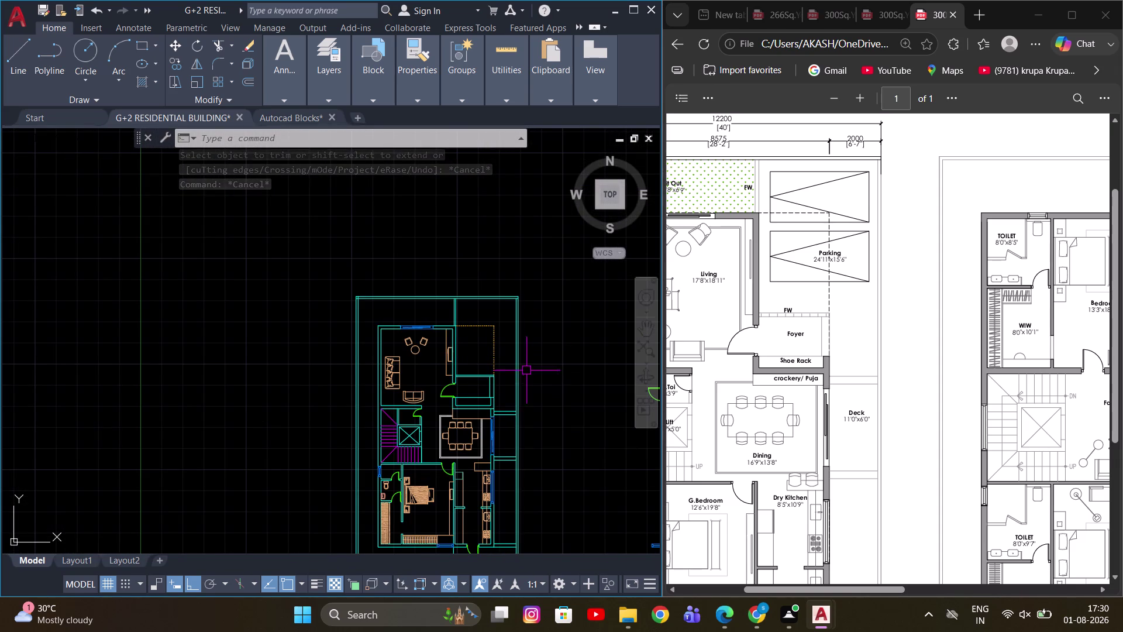
middle_drag(521, 372, 531, 339)
scroll(up, 3)
middle_drag(494, 363, 519, 340)
scroll(down, 3)
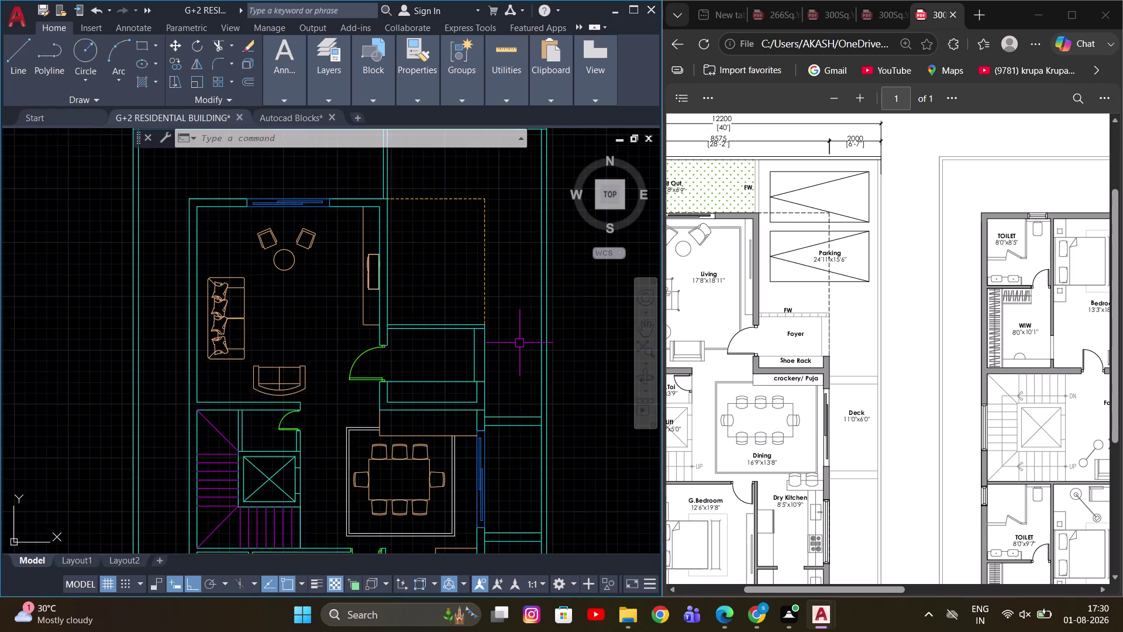
middle_drag(520, 343, 520, 381)
scroll(up, 3)
scroll(down, 3)
middle_drag(492, 349, 516, 394)
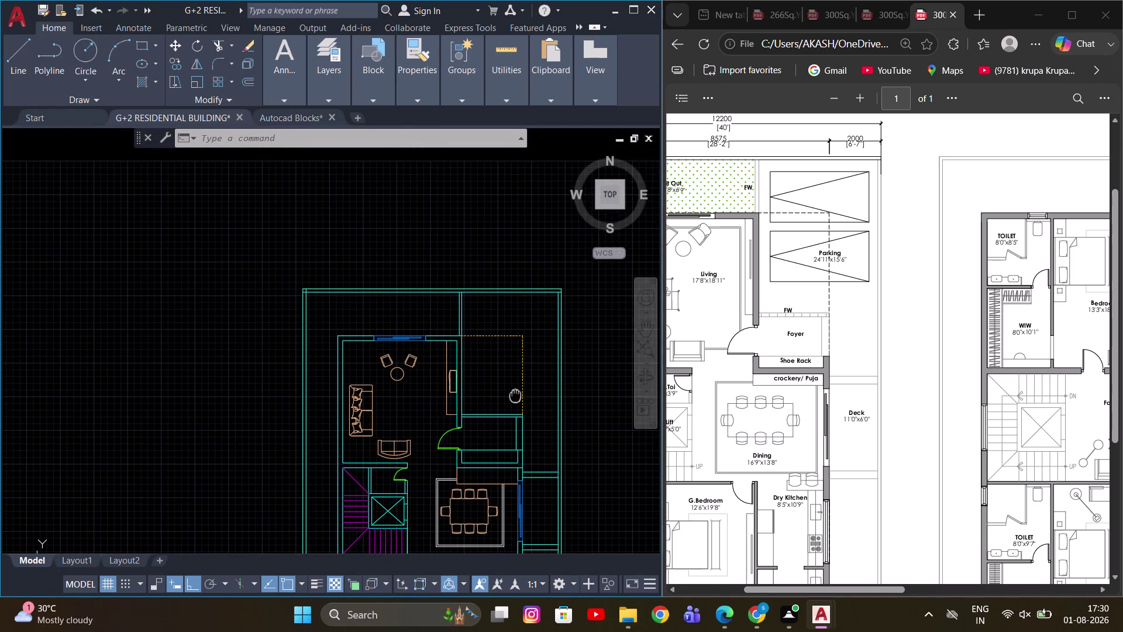
middle_drag(516, 395, 517, 396)
scroll(up, 3)
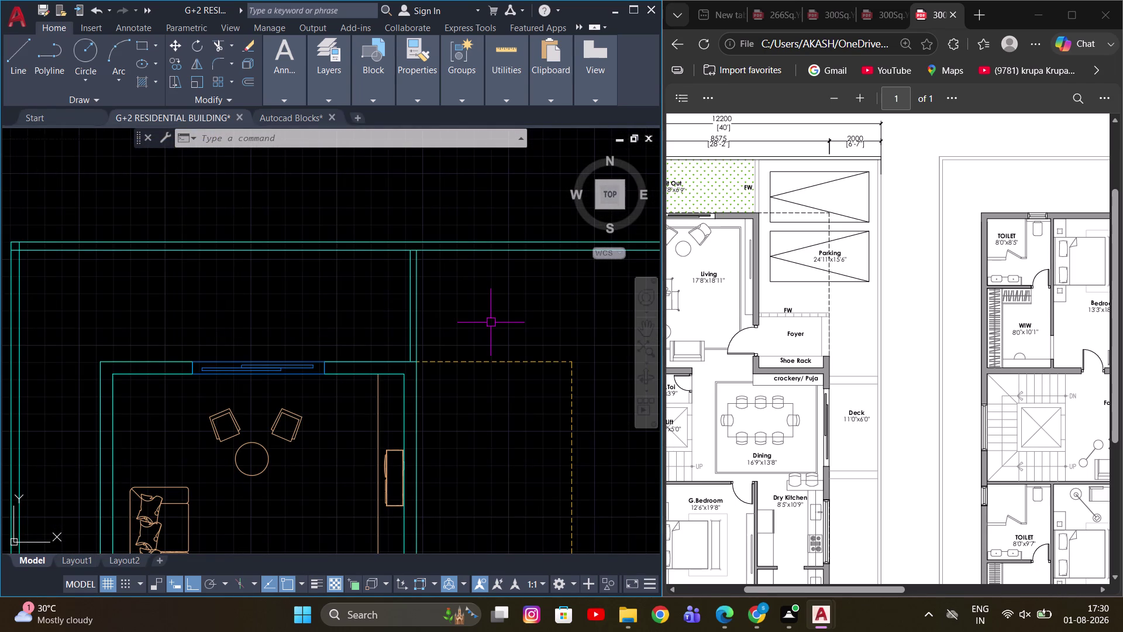
scroll(down, 3)
middle_drag(534, 418, 553, 394)
scroll(down, 3)
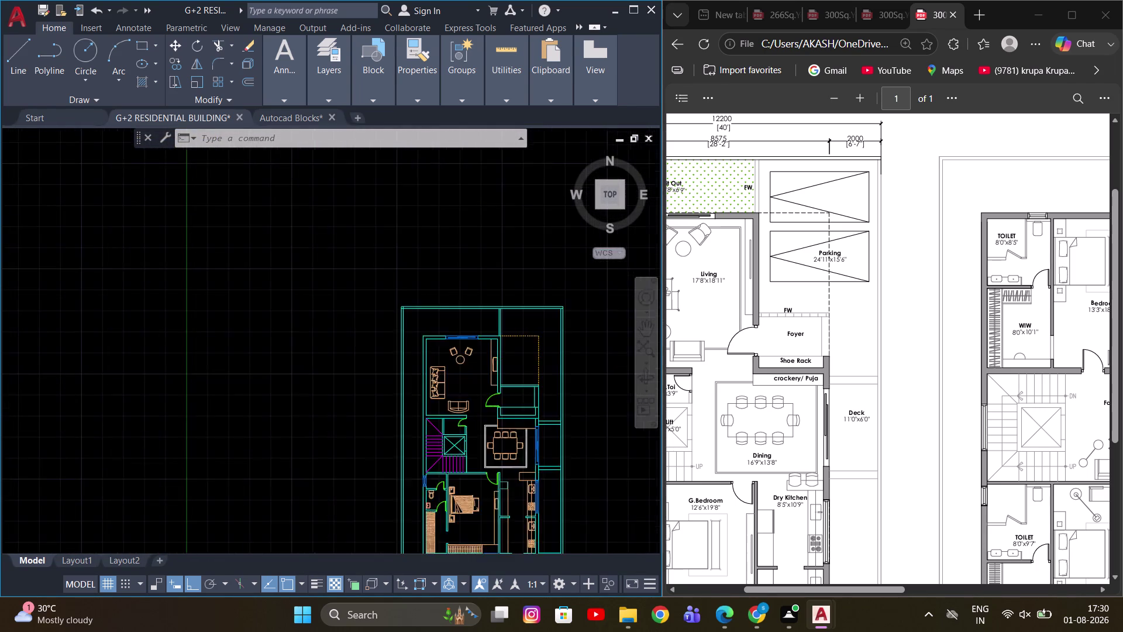
middle_drag(490, 400, 489, 366)
scroll(up, 3)
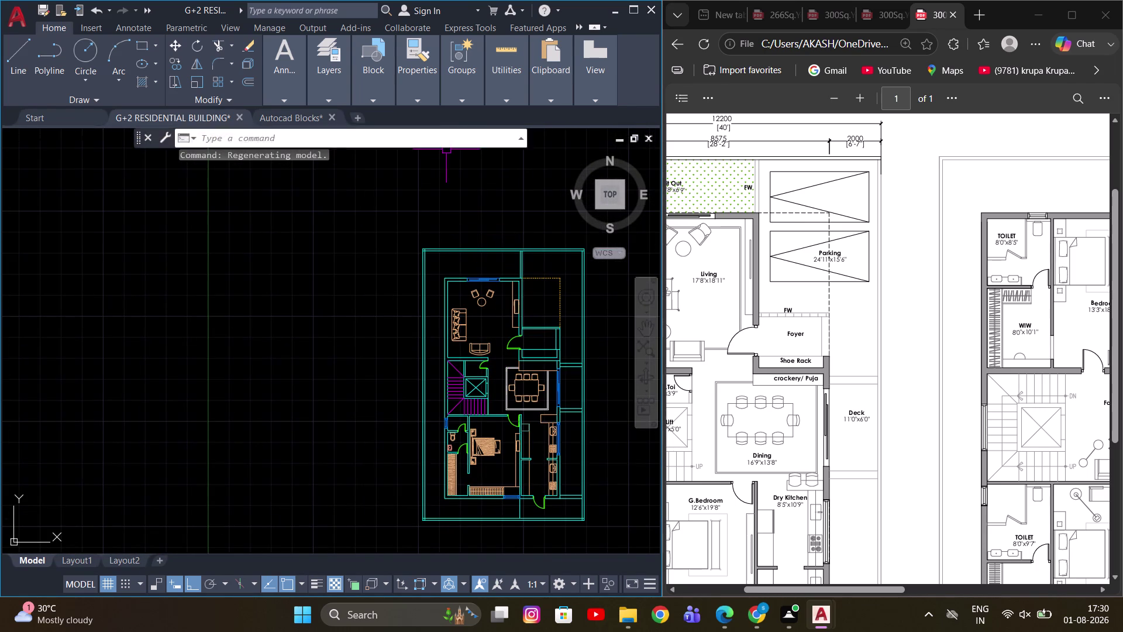
scroll(down, 3)
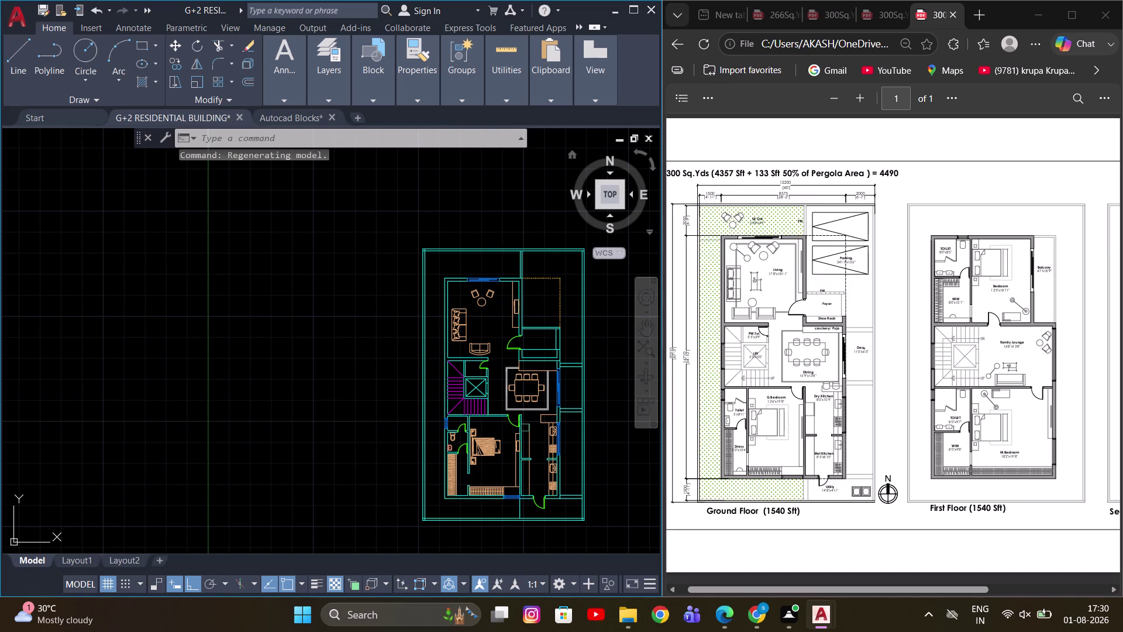
scroll(up, 3)
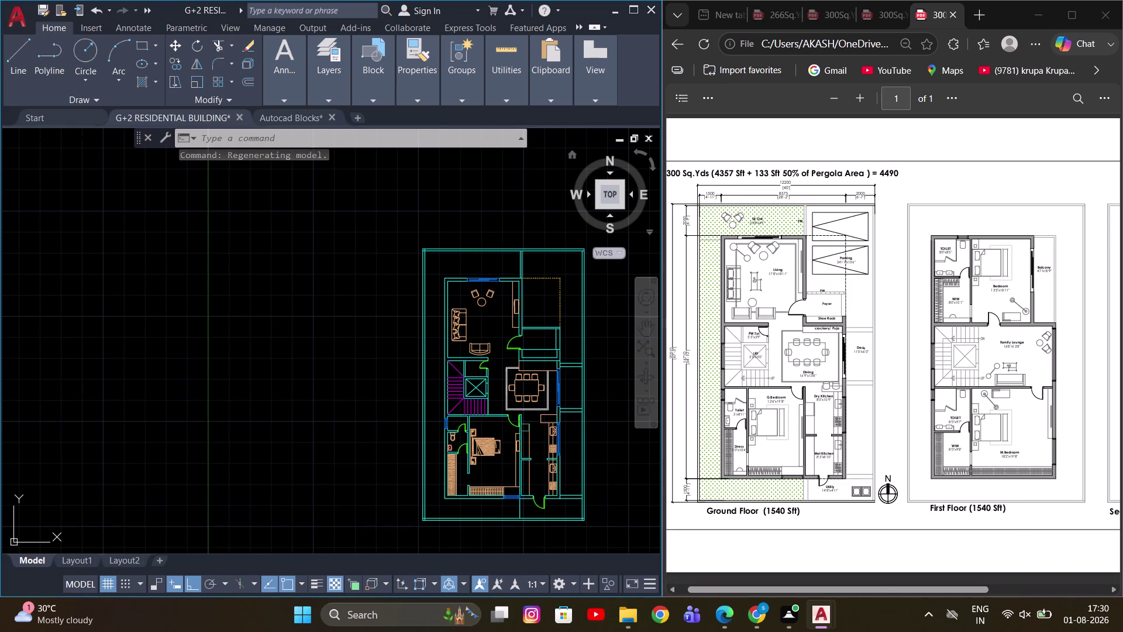
scroll(up, 3)
click(1053, 228)
scroll(up, 3)
scroll(up, 3)
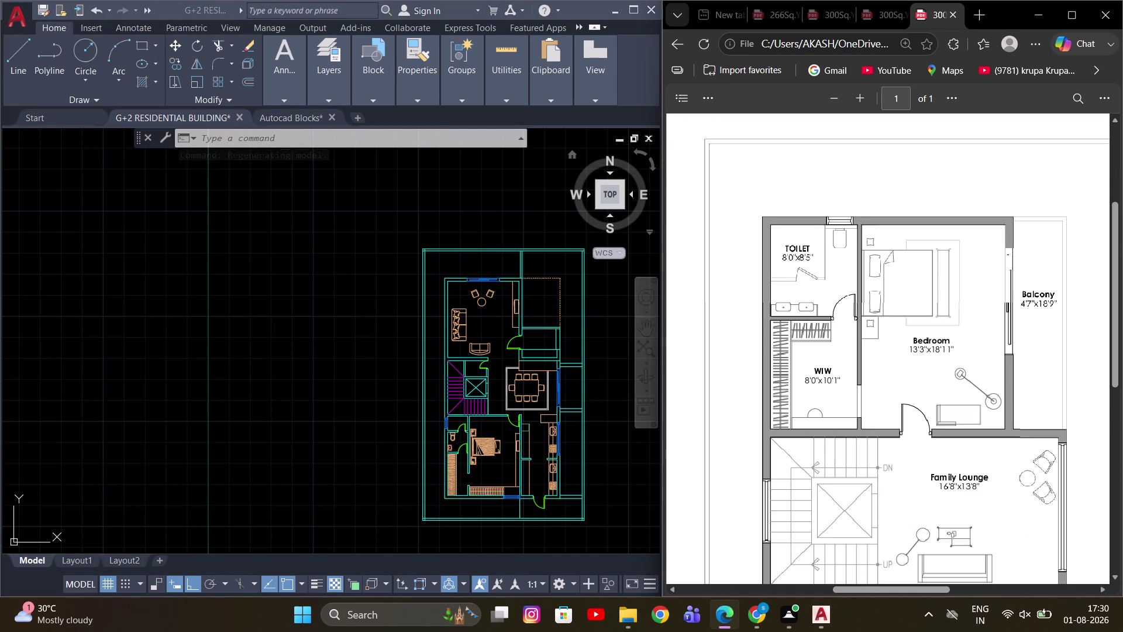
scroll(down, 3)
middle_drag(758, 302, 790, 301)
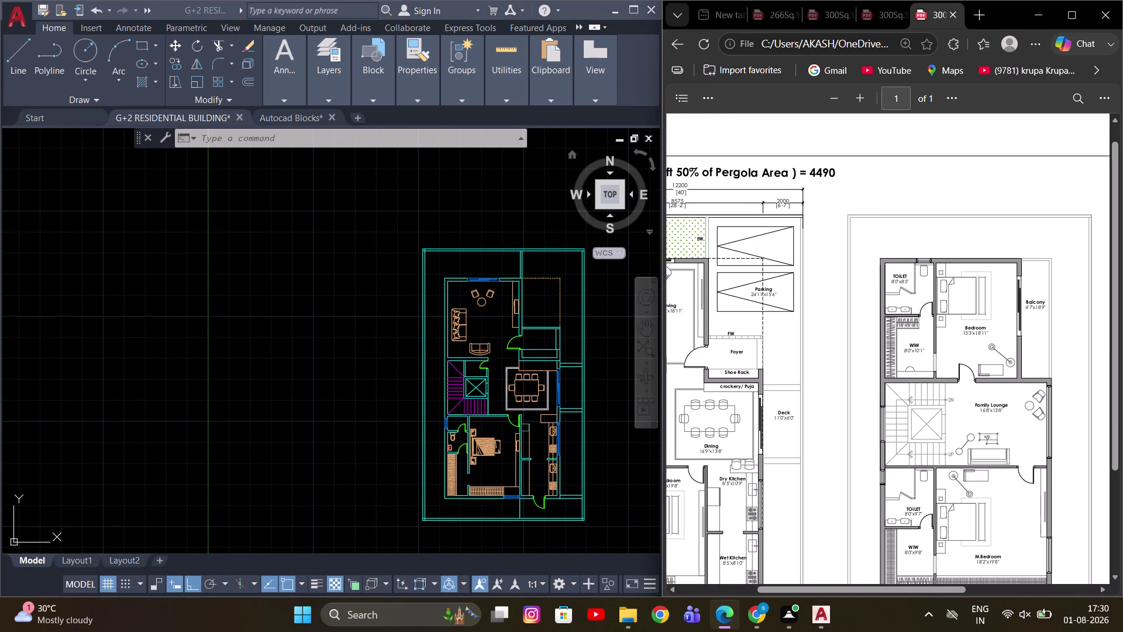
click(576, 275)
scroll(up, 3)
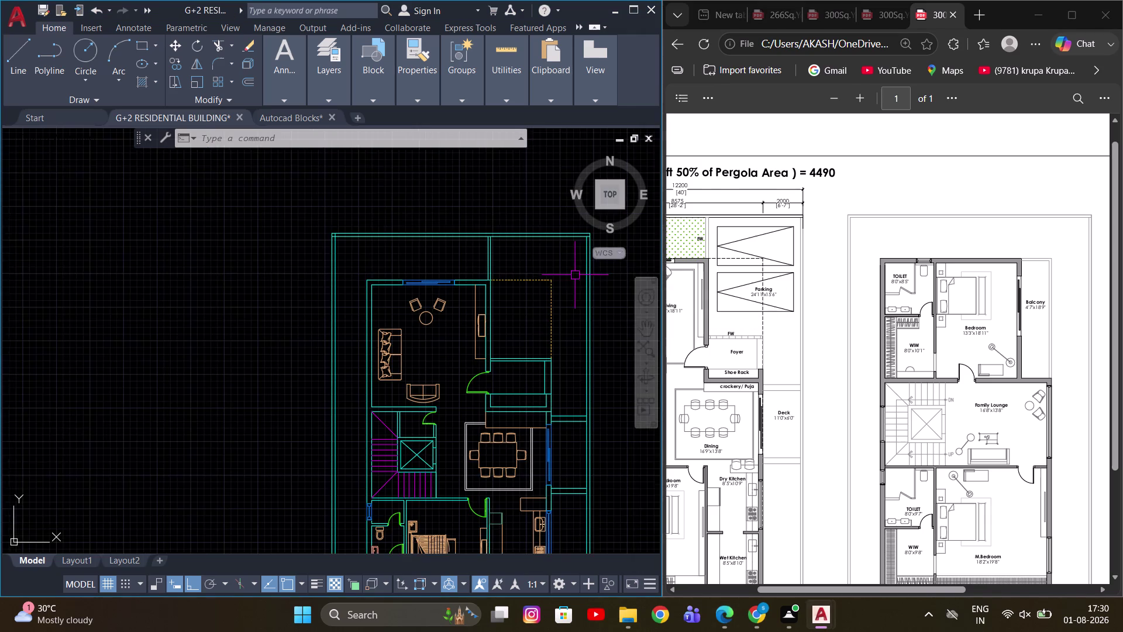
middle_drag(573, 275, 526, 243)
scroll(down, 3)
drag(833, 589, 767, 581)
scroll(up, 3)
scroll(up, 3)
click(421, 279)
scroll(down, 3)
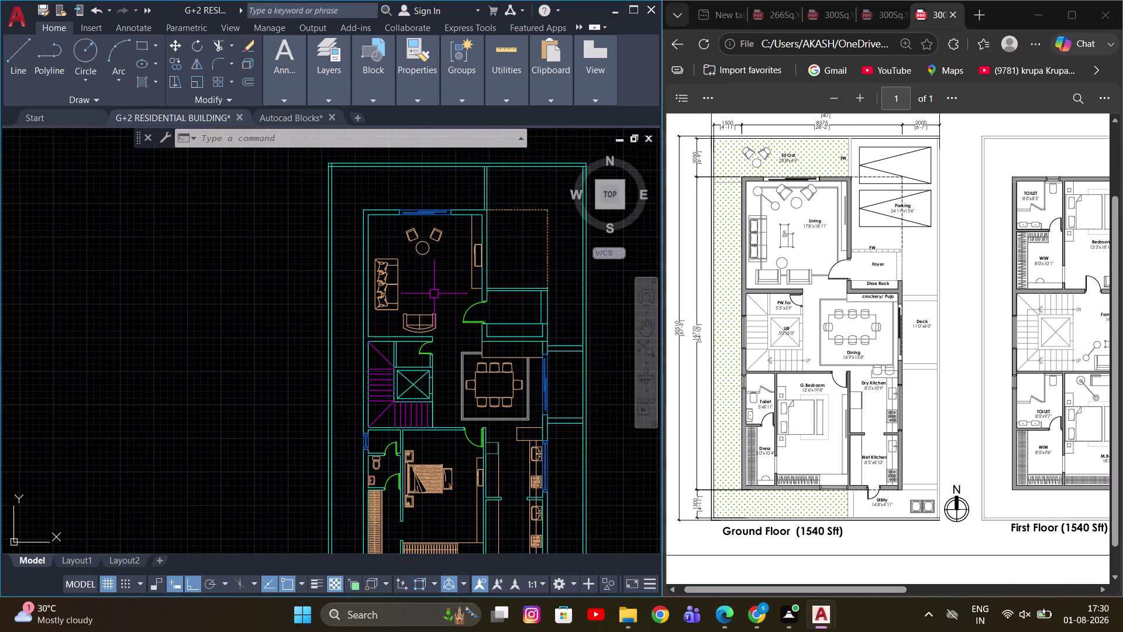
middle_drag(436, 294, 467, 272)
scroll(down, 3)
middle_drag(461, 286, 445, 323)
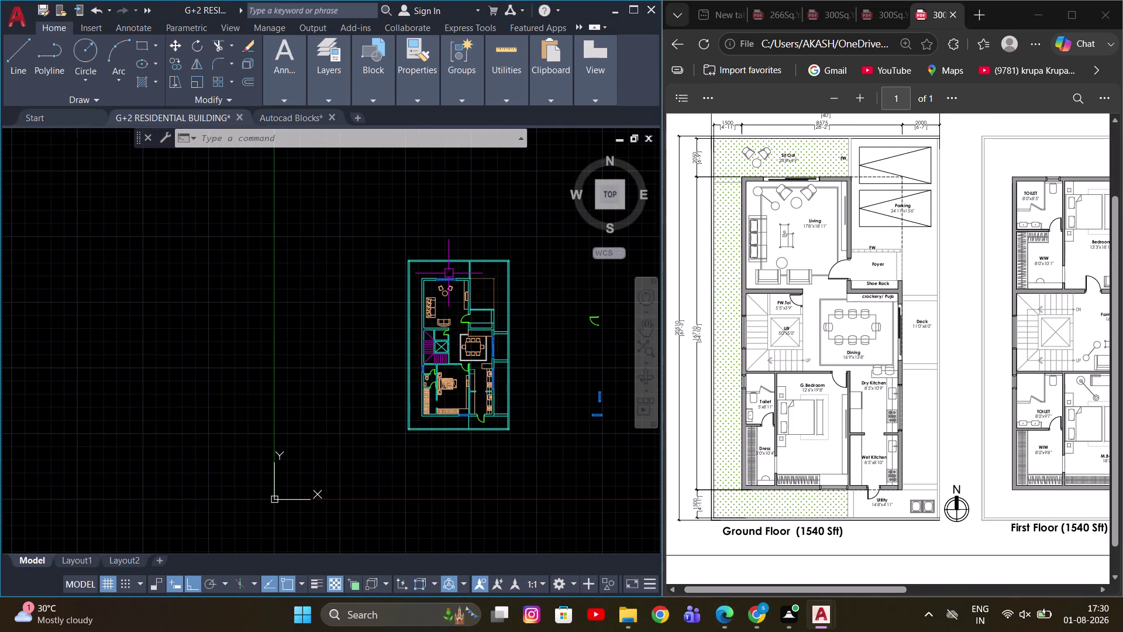
text(H)
key(space)
key(Escape)
key(Escape)
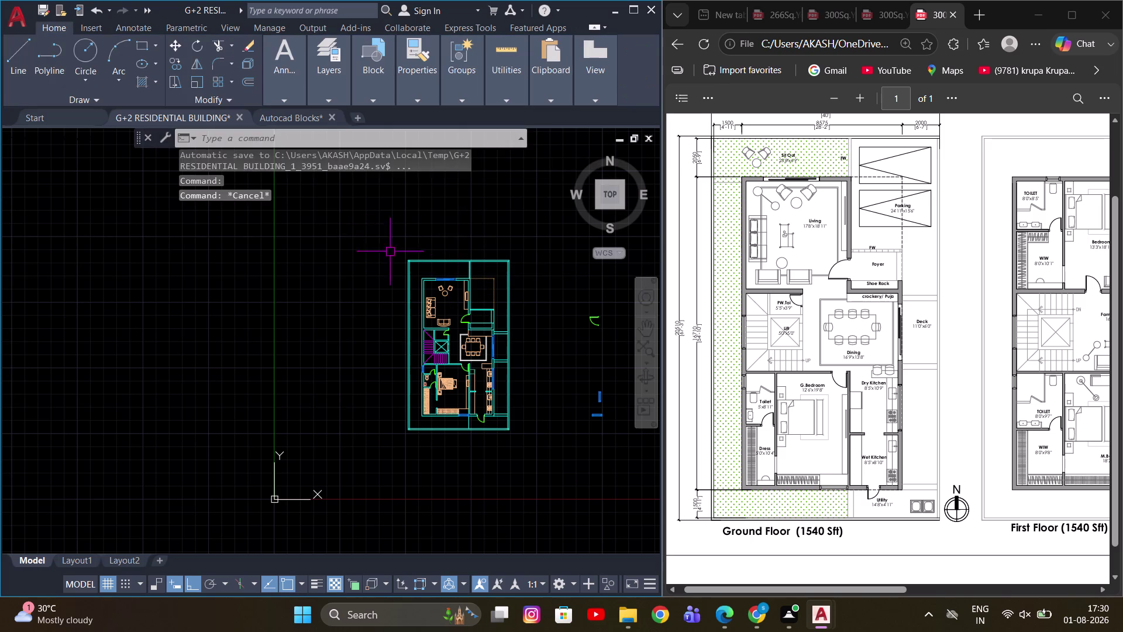
middle_drag(398, 255, 358, 259)
click(376, 78)
click(424, 101)
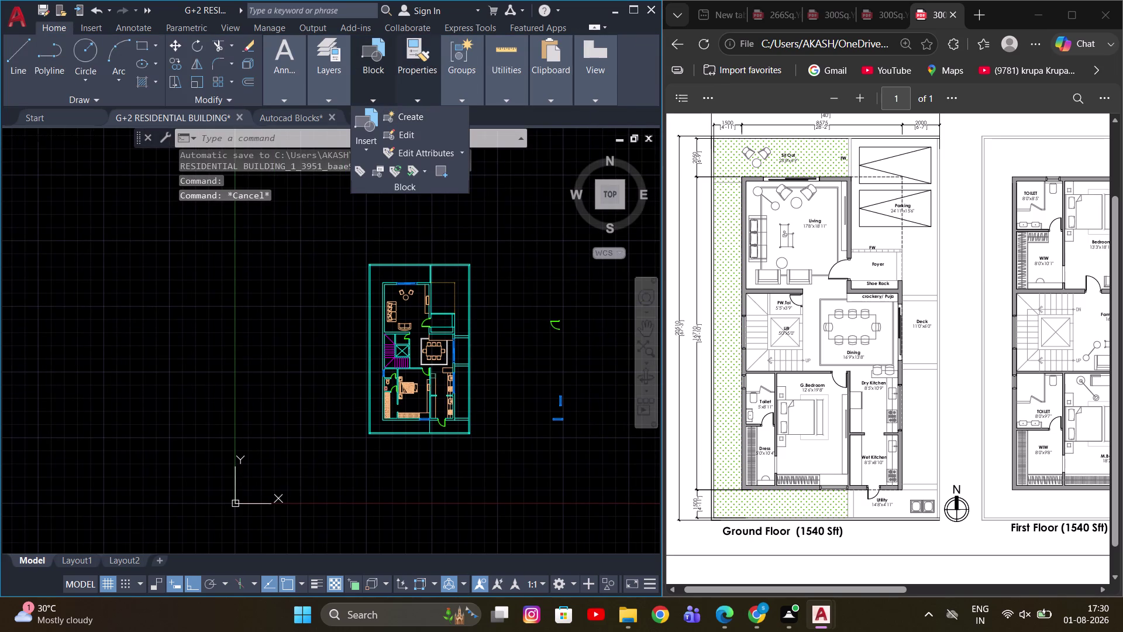
click(326, 98)
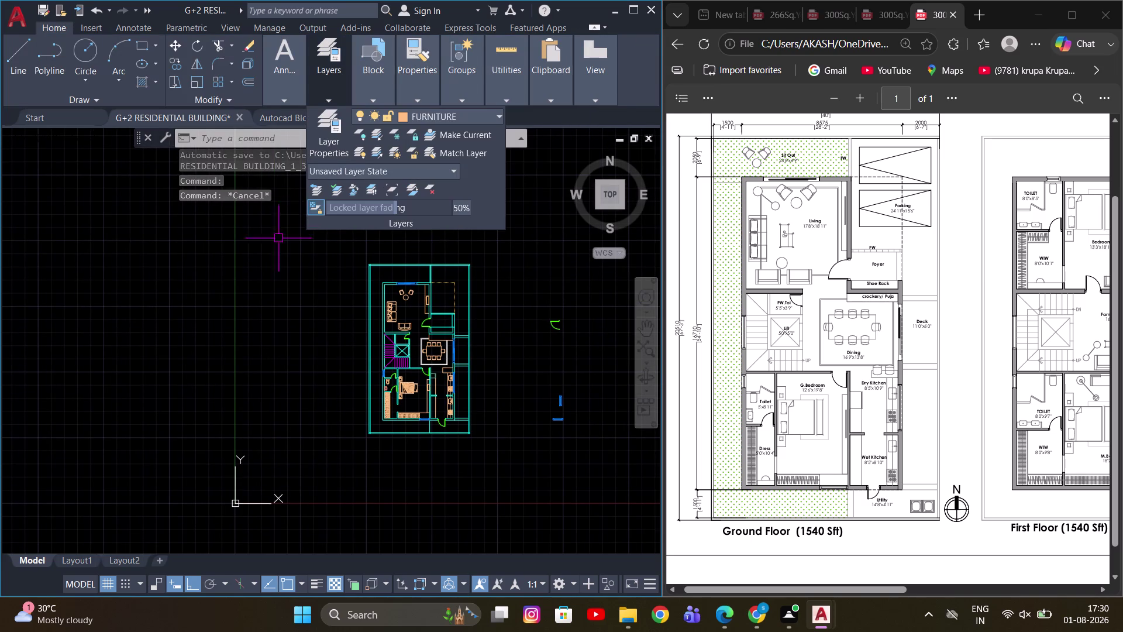
click(334, 90)
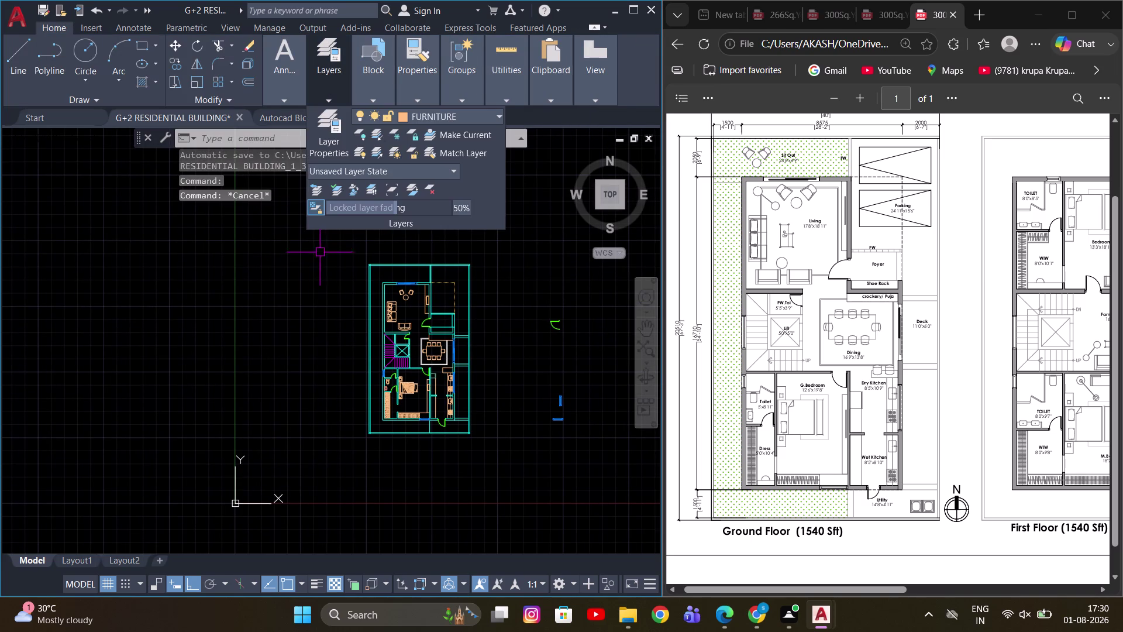
click(304, 262)
click(265, 346)
middle_drag(322, 253, 336, 290)
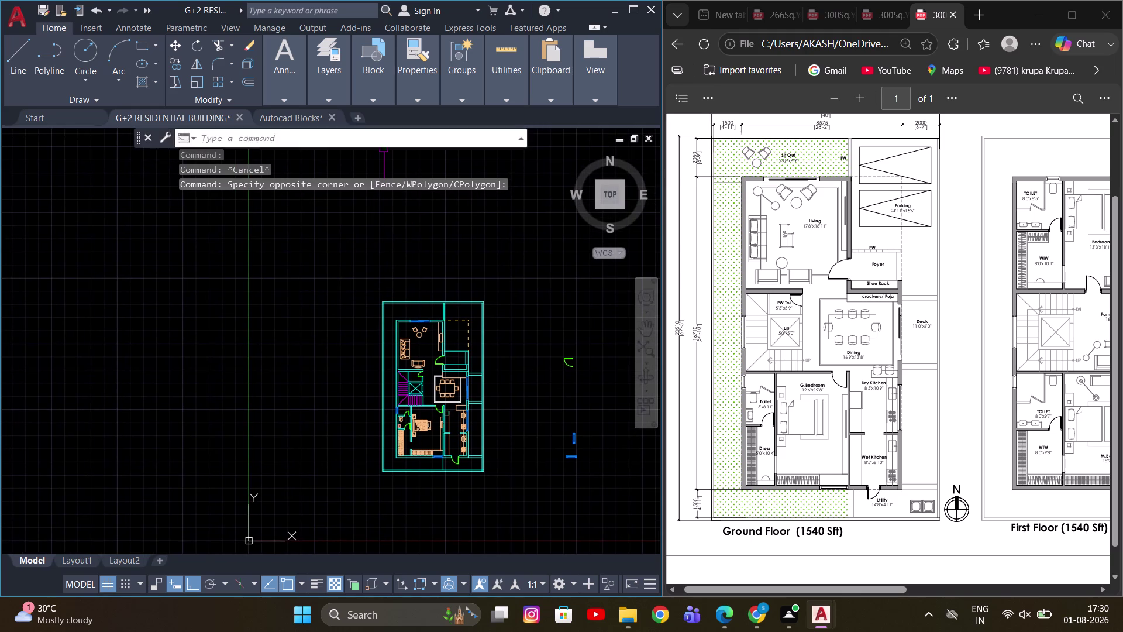
click(328, 92)
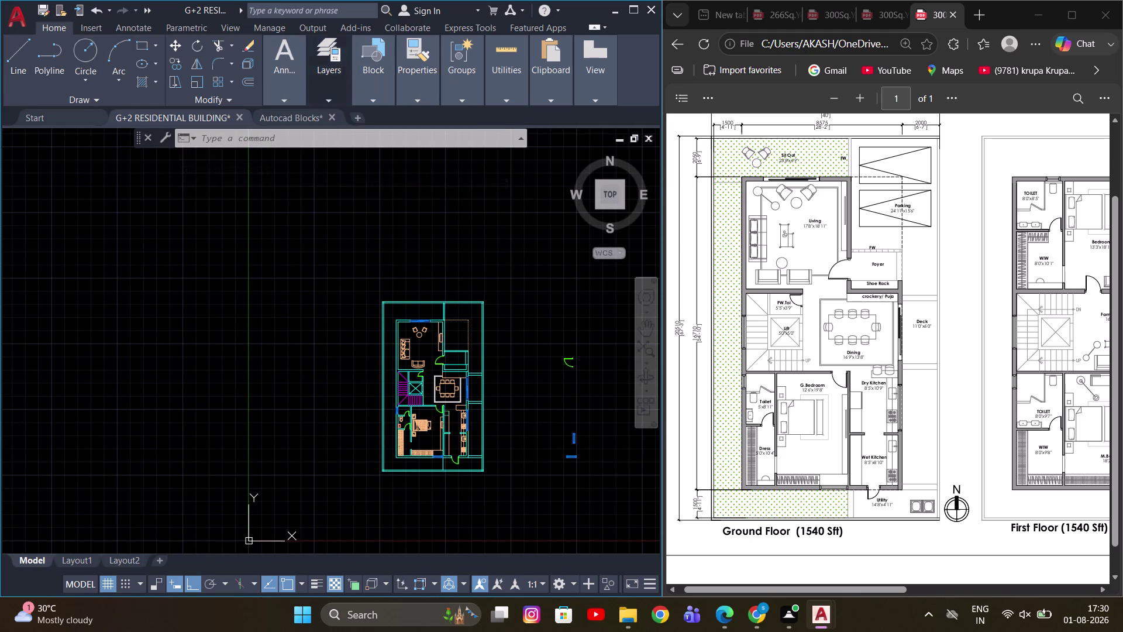
click(288, 269)
click(282, 333)
key(Escape)
scroll(down, 3)
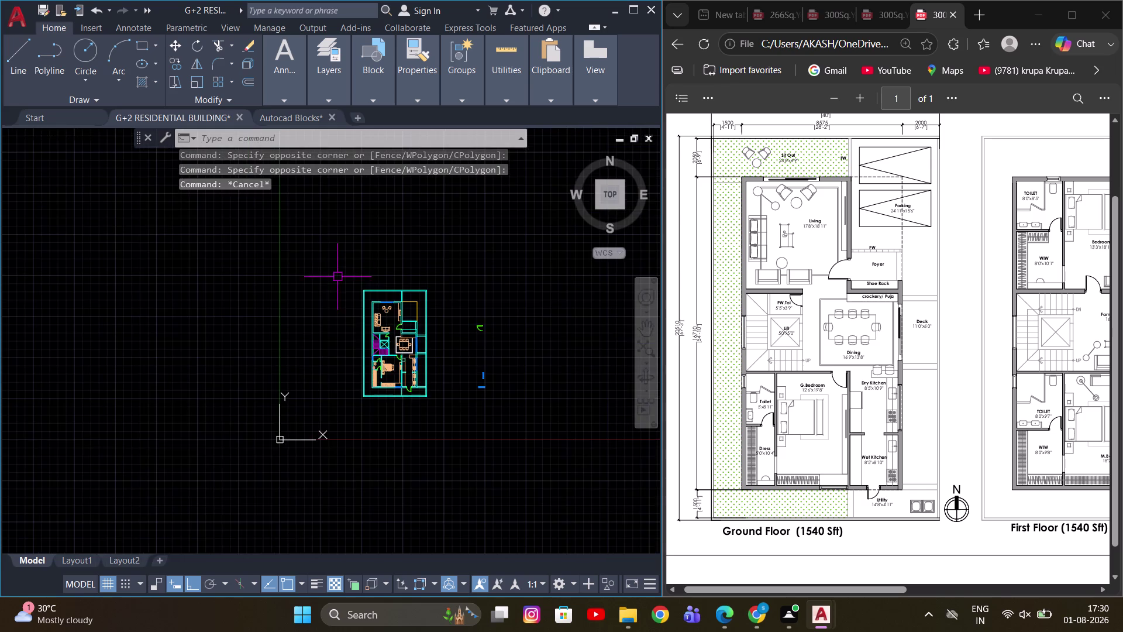
middle_drag(355, 293, 401, 308)
middle_drag(345, 295, 316, 311)
scroll(up, 3)
middle_drag(400, 289, 343, 304)
scroll(down, 3)
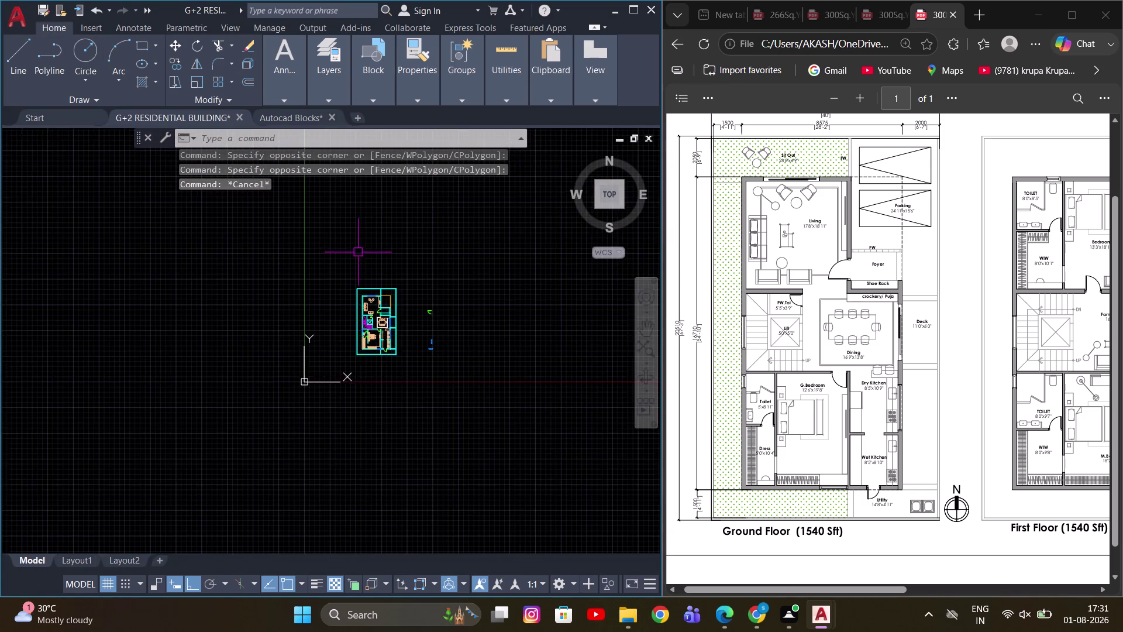
middle_drag(358, 252, 357, 288)
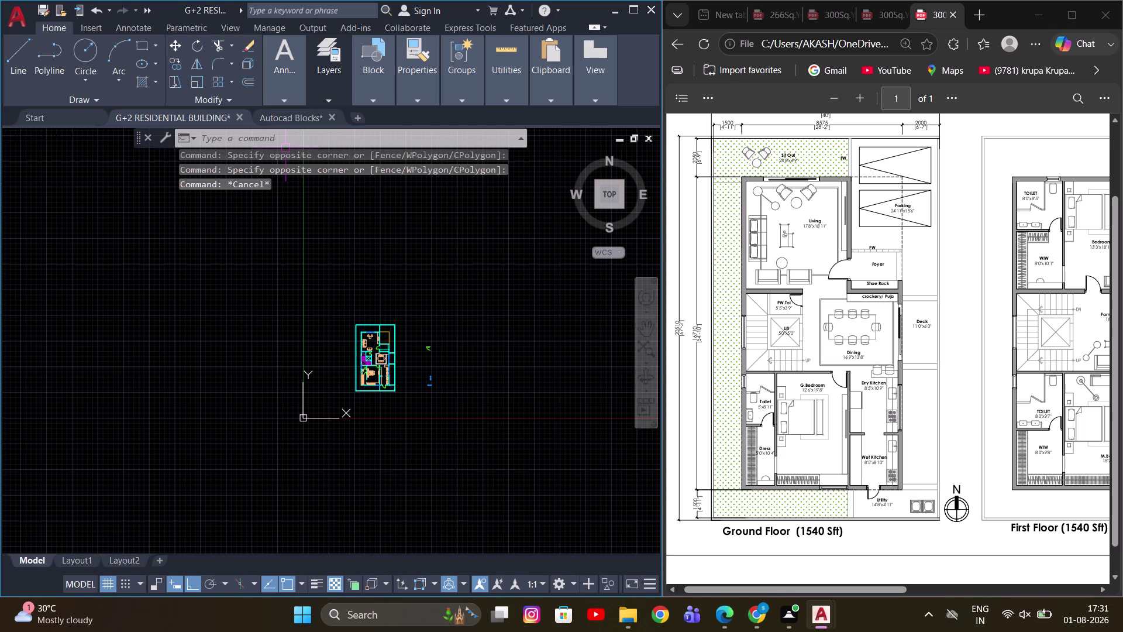
middle_drag(382, 223, 404, 237)
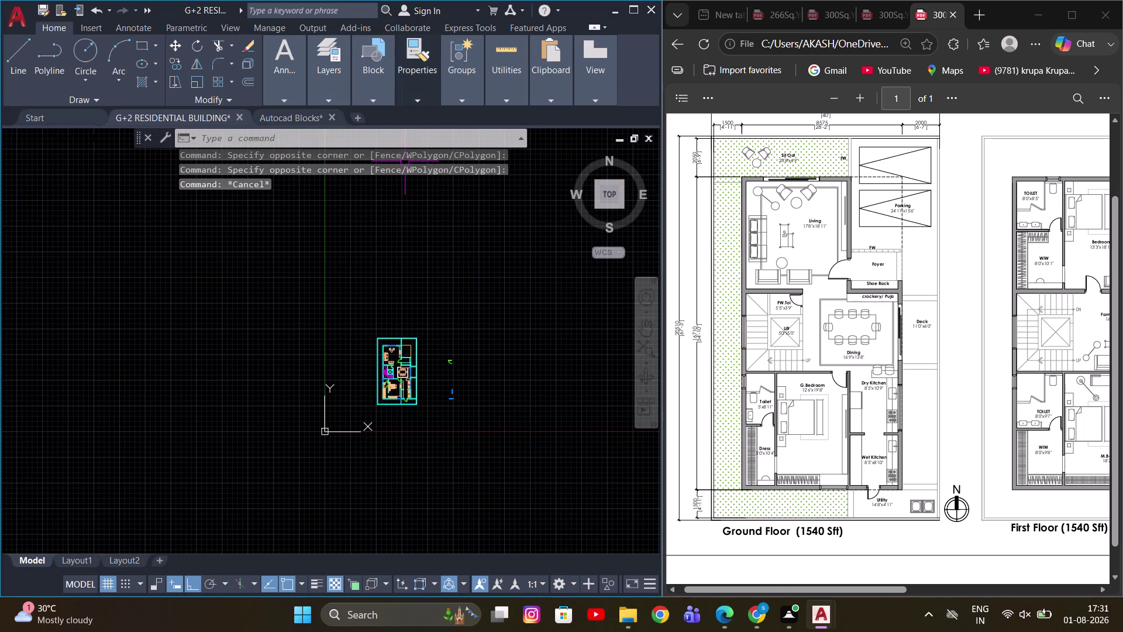
middle_drag(478, 276, 439, 239)
scroll(up, 3)
middle_drag(363, 329, 435, 347)
scroll(up, 3)
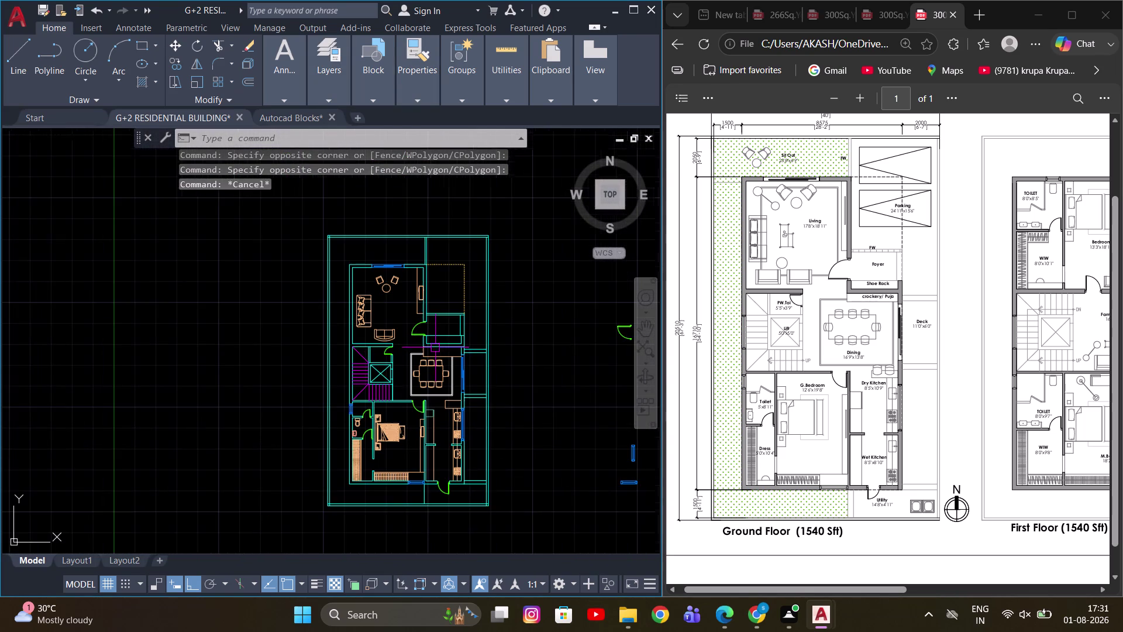
middle_click(431, 340)
middle_drag(438, 253, 423, 307)
scroll(up, 3)
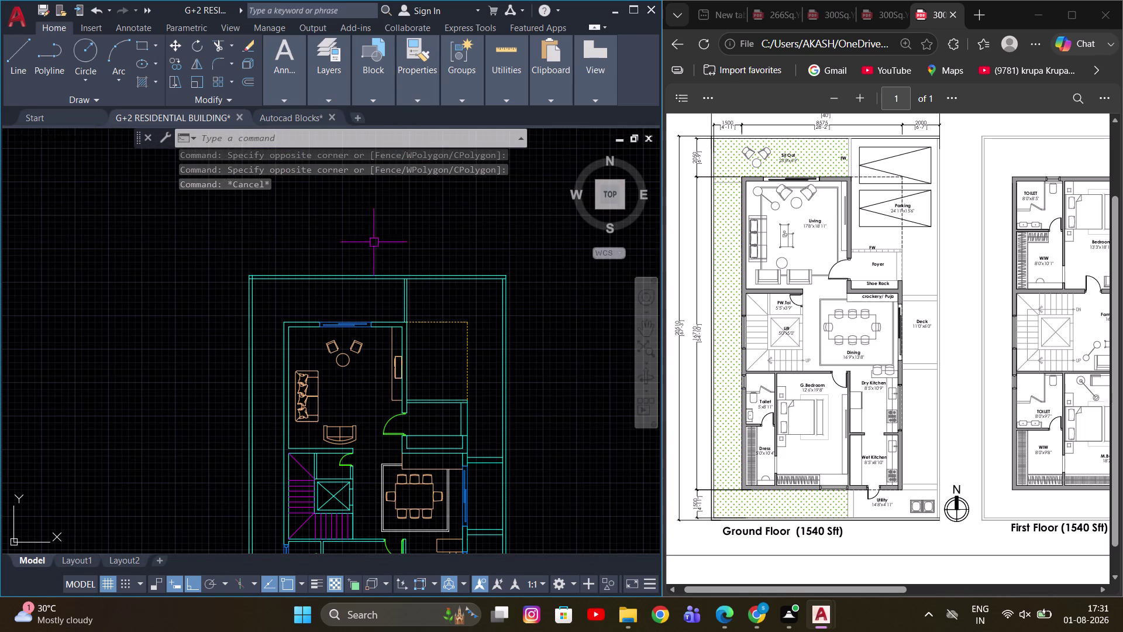
scroll(up, 3)
scroll(up, 3)
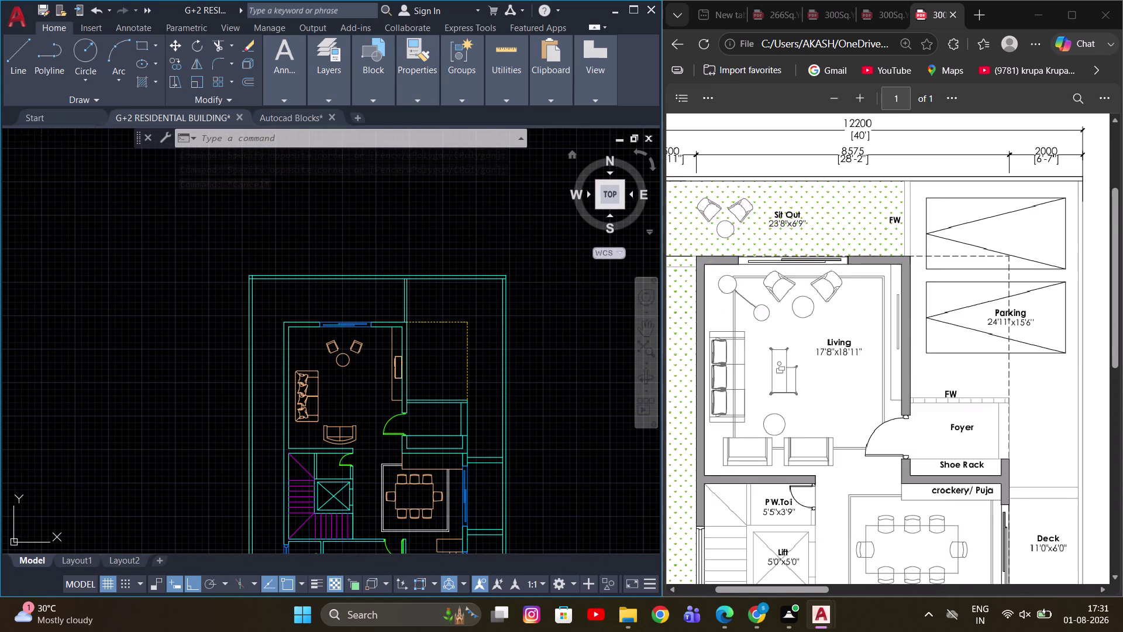
scroll(up, 3)
scroll(down, 3)
scroll(down, 3)
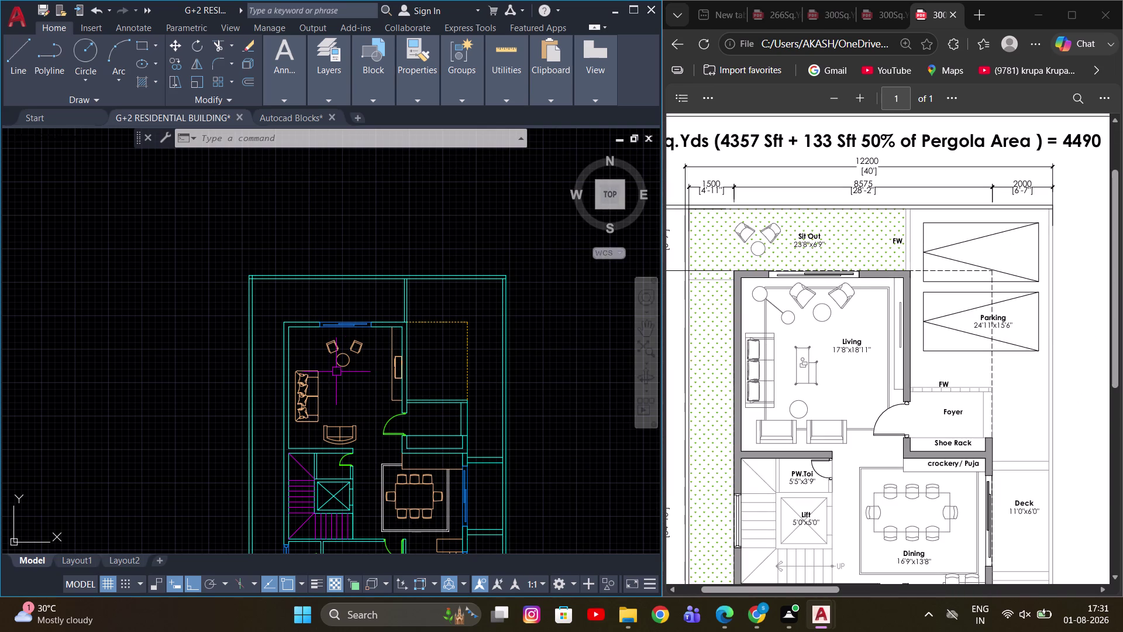
Select the living room's round table and armchairs, start COPY, then cancel it.
scroll(up, 3)
drag(425, 378, 402, 360)
click(309, 307)
middle_drag(410, 326, 395, 382)
key(c)
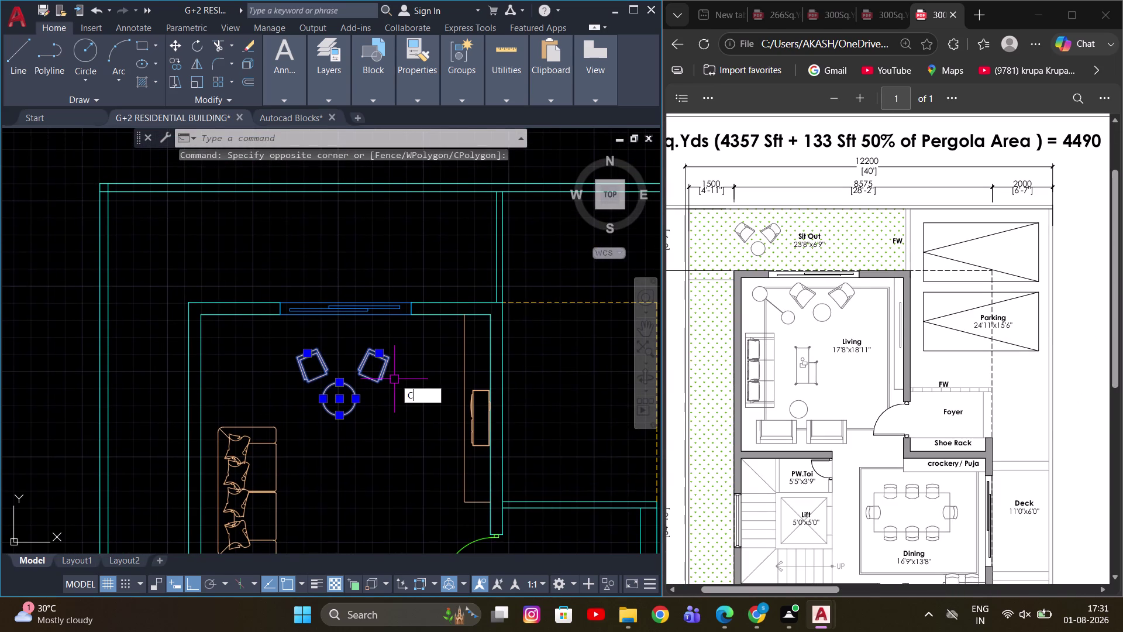
key(o)
key(space)
scroll(up, 3)
click(329, 404)
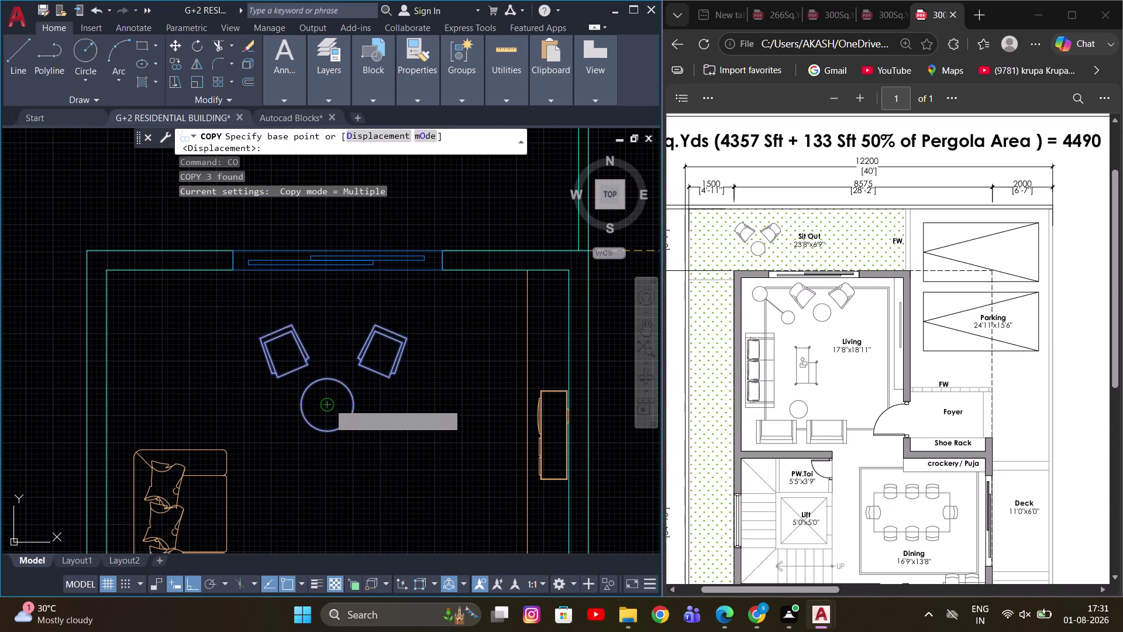
scroll(down, 3)
key(Escape)
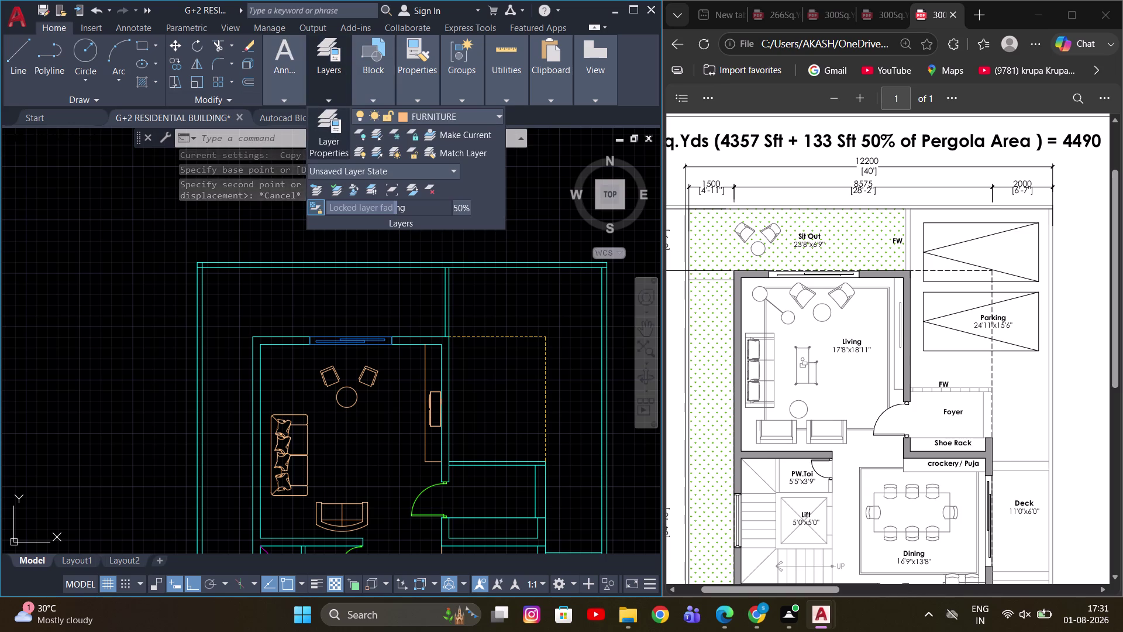
In Layer Properties Manager, rename the 3DJORDAN layer to GARDEN.
click(322, 132)
scroll(down, 3)
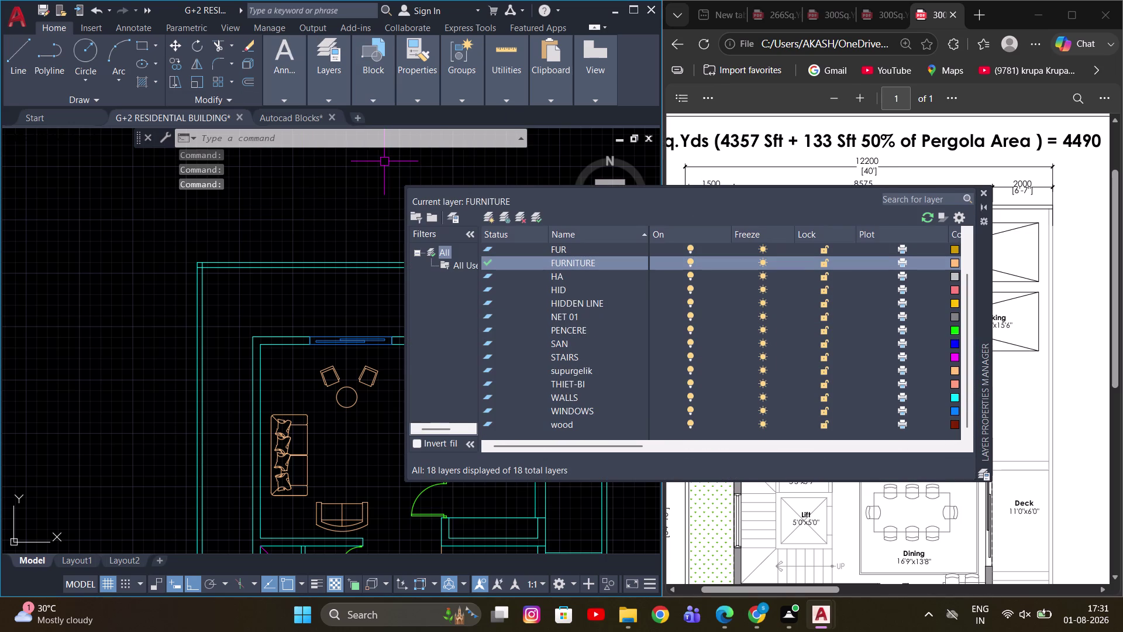
scroll(up, 3)
scroll(up, 3)
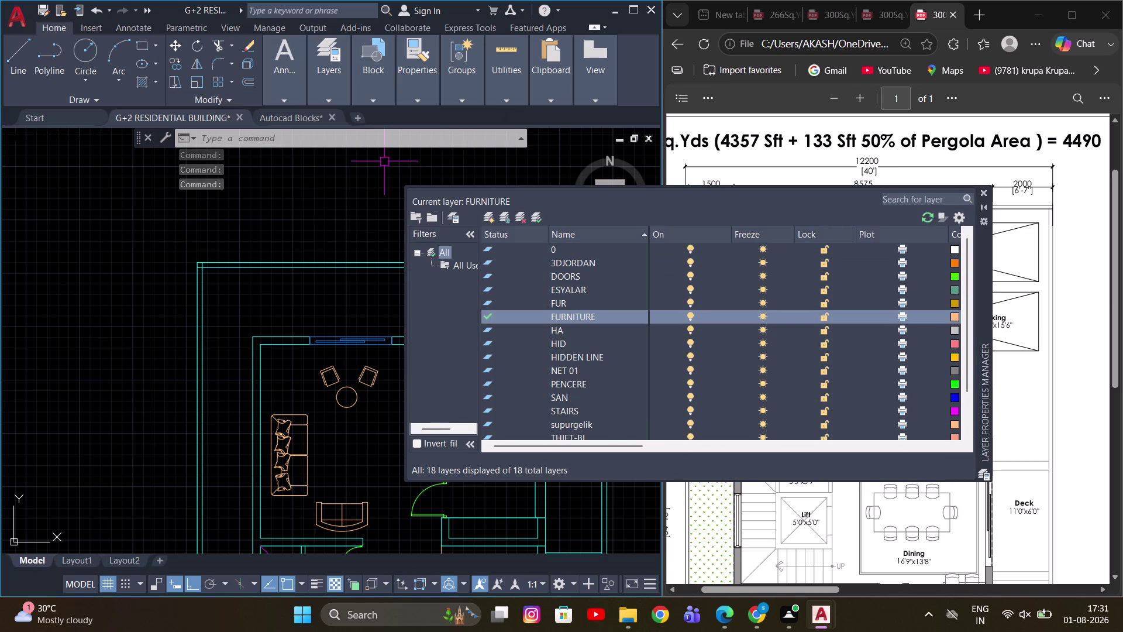
click(571, 263)
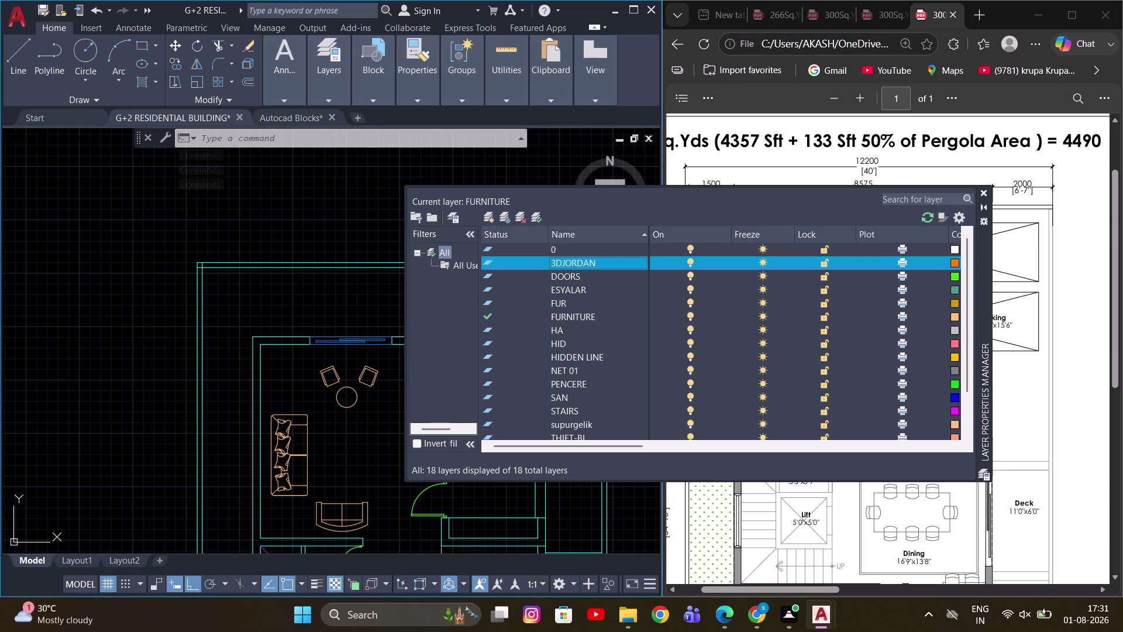
right_click(577, 263)
click(621, 313)
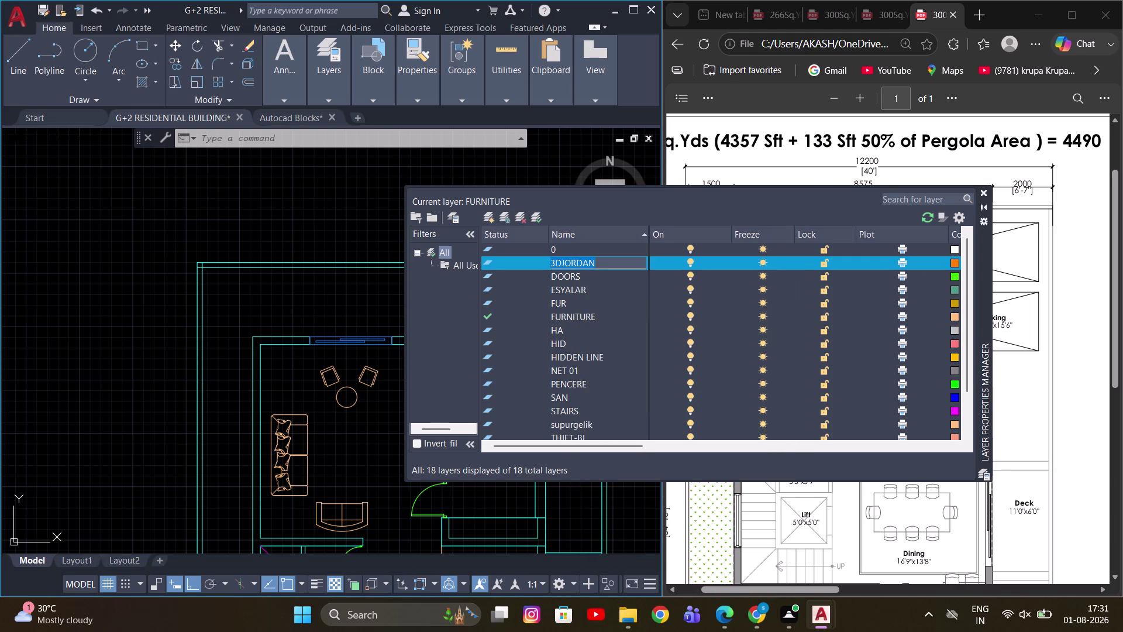
text(GARDEN)
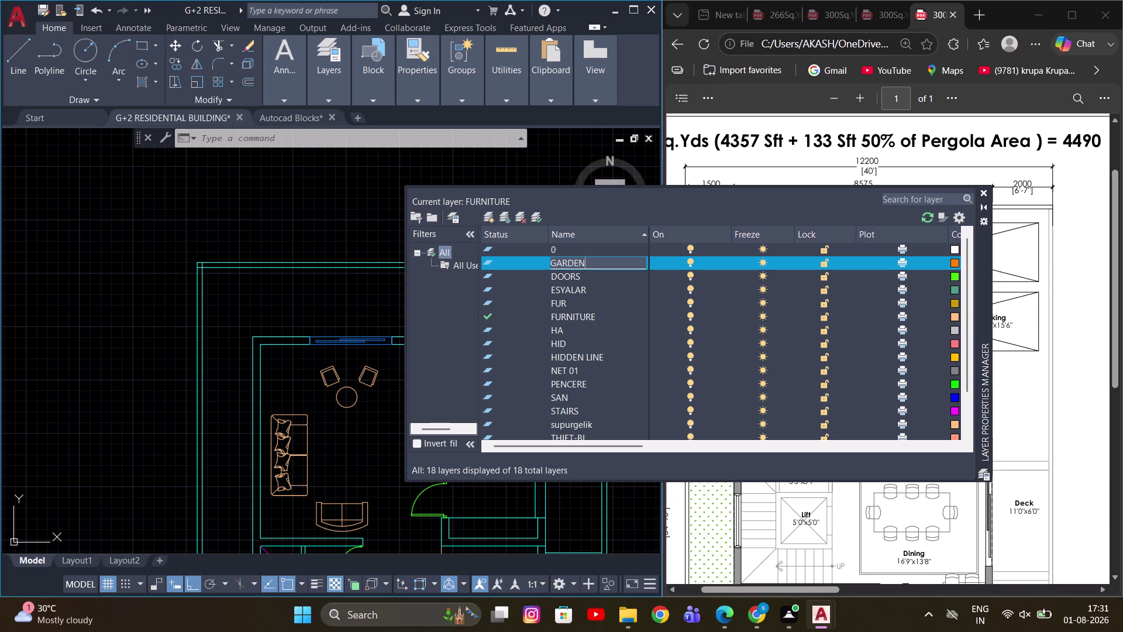
Give GARDEN green colour 90, set it current and close the palette.
scroll(up, 3)
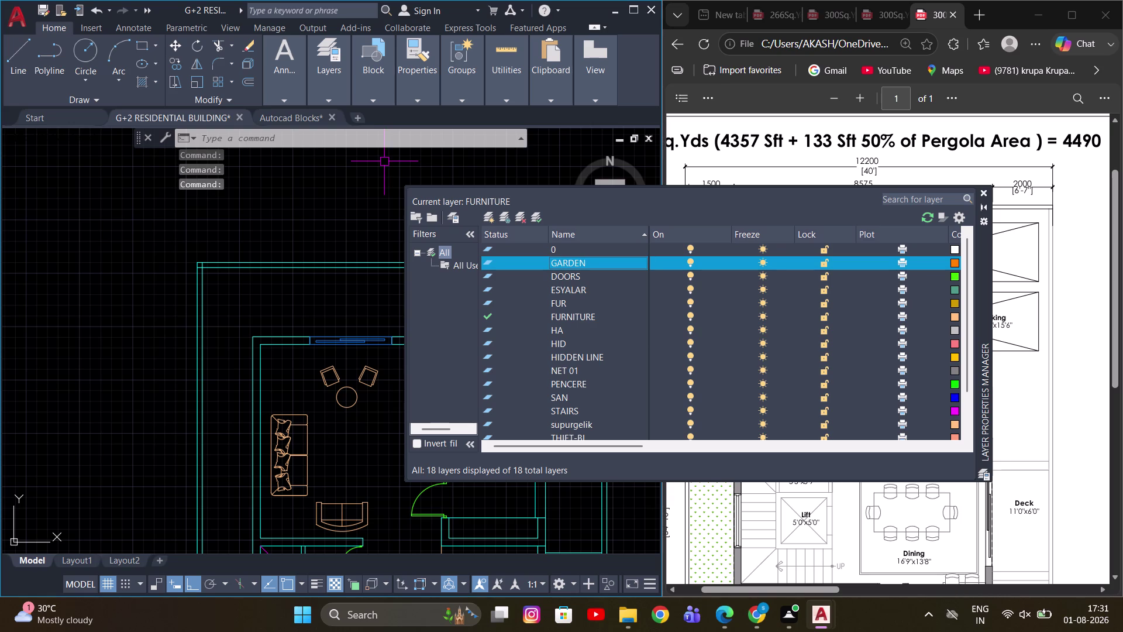
click(955, 263)
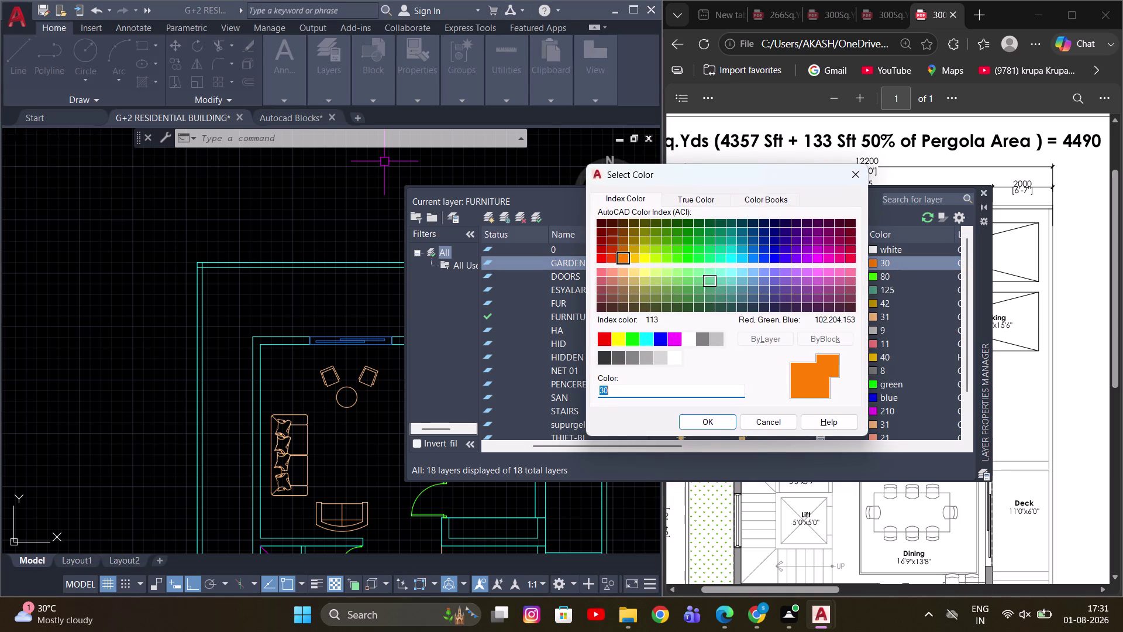
click(683, 262)
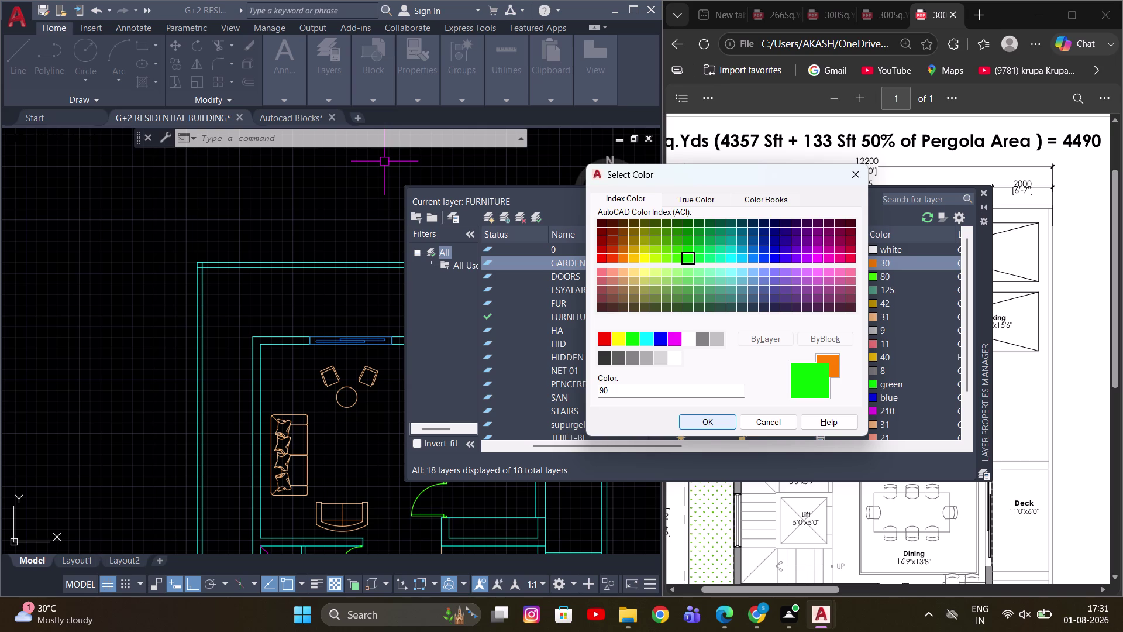
click(722, 417)
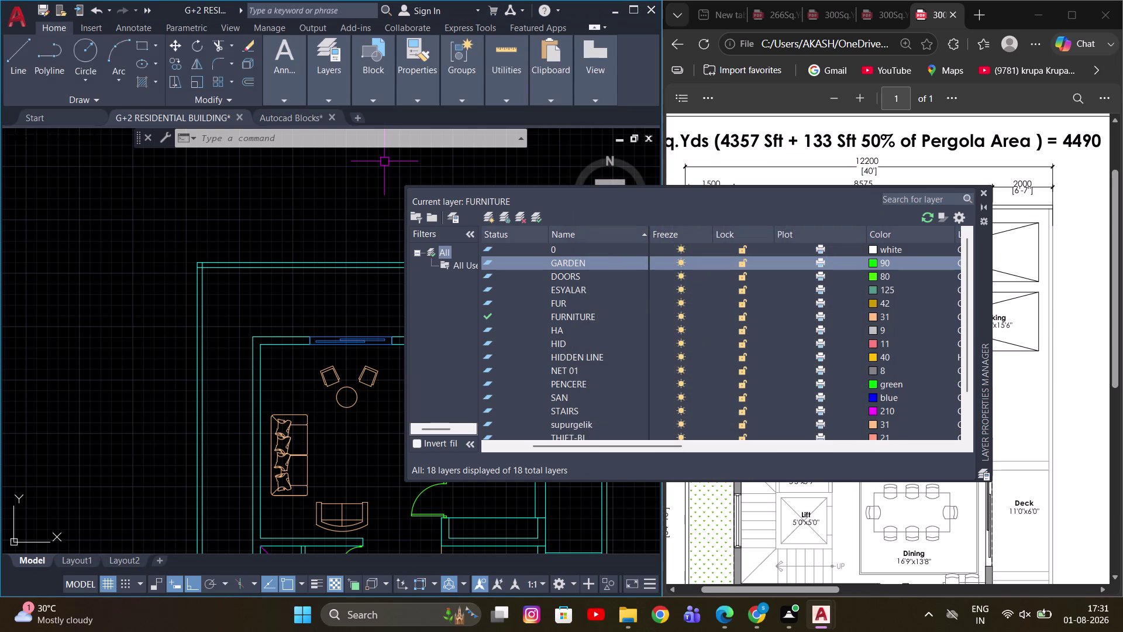
click(532, 219)
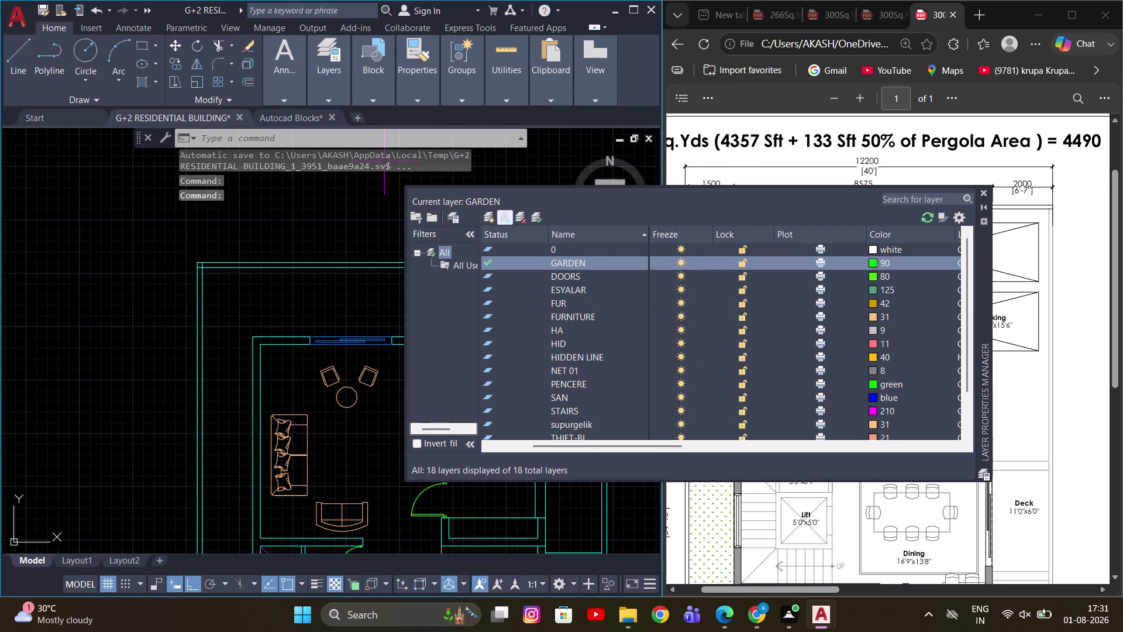
click(981, 194)
scroll(down, 3)
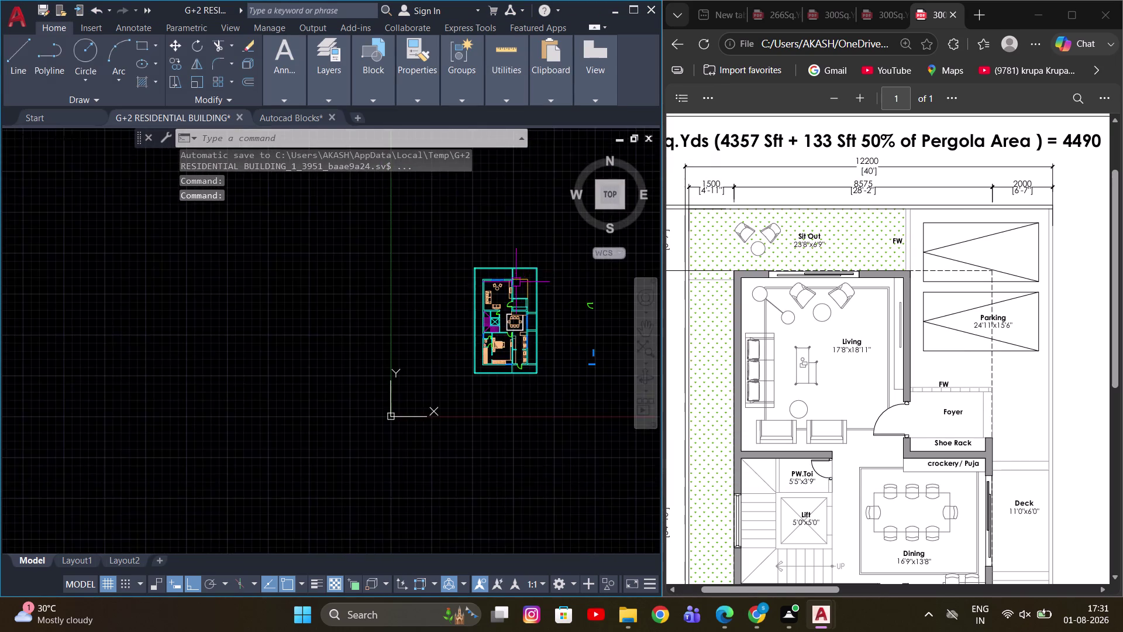
scroll(up, 3)
middle_drag(512, 287, 442, 285)
scroll(up, 3)
Start a hatch and choose a grass-style pattern from the gallery.
middle_drag(458, 270, 418, 276)
middle_click(362, 263)
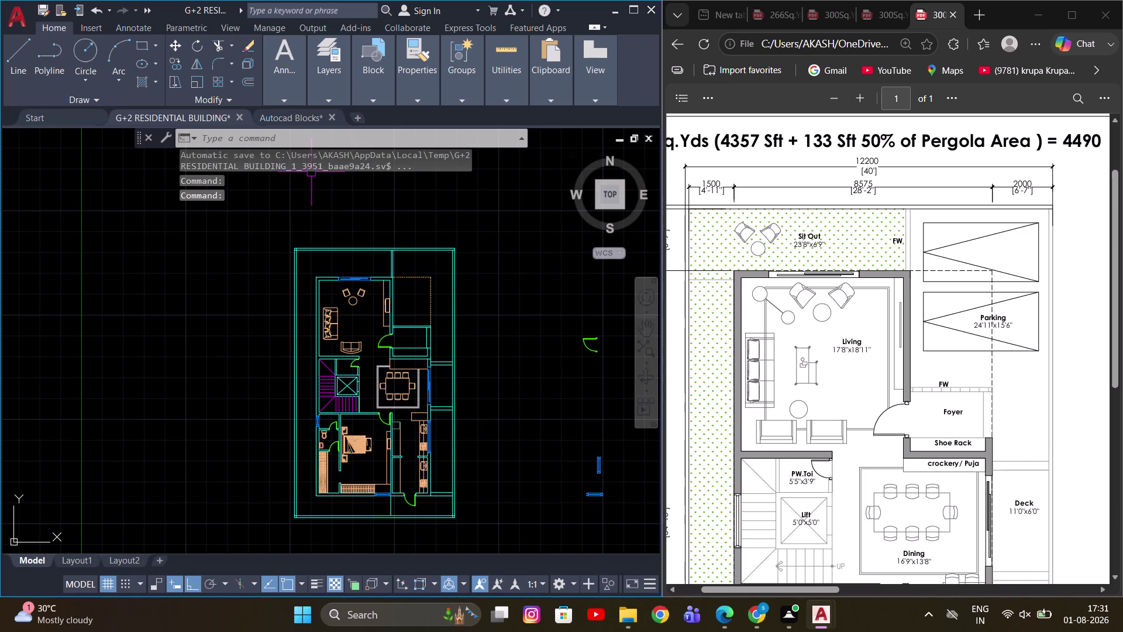
key(h)
key(space)
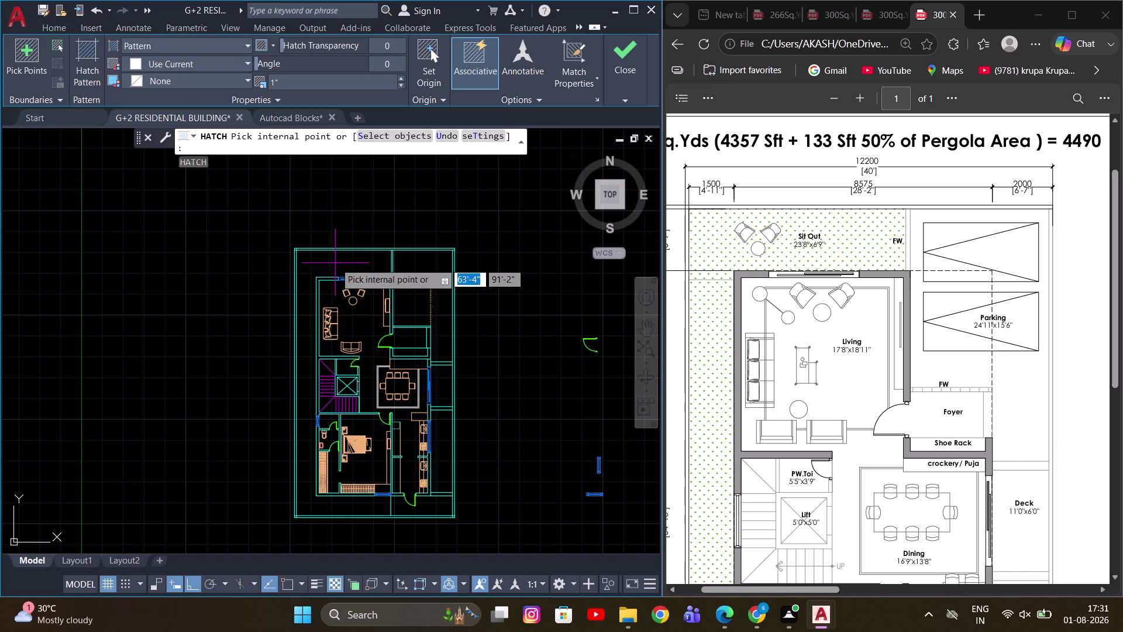
scroll(up, 3)
scroll(down, 3)
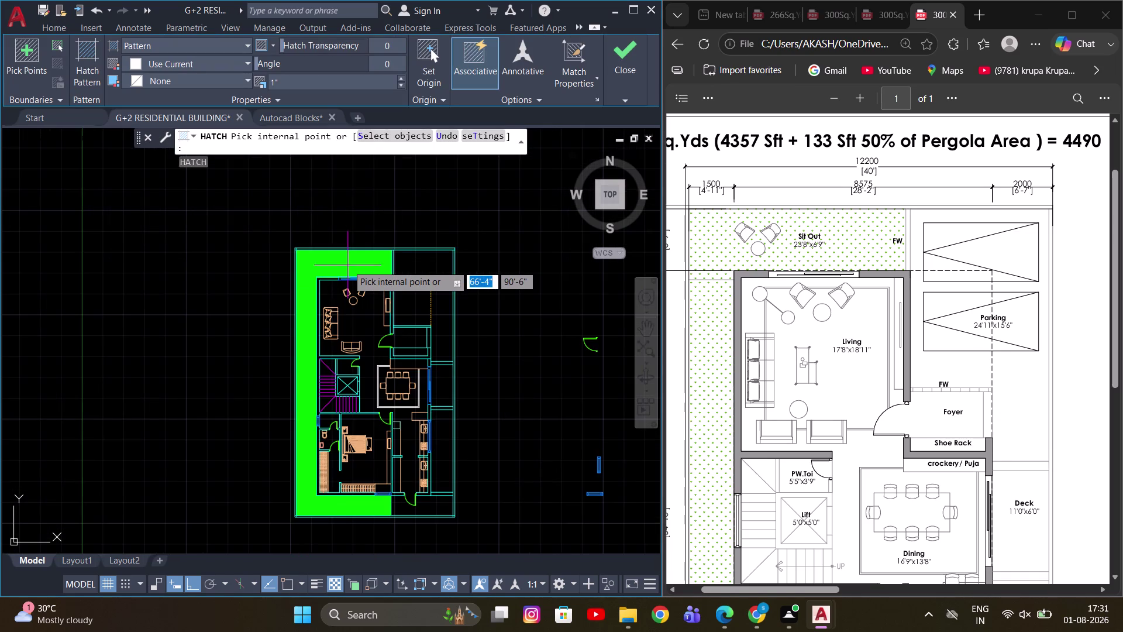
click(81, 66)
scroll(down, 3)
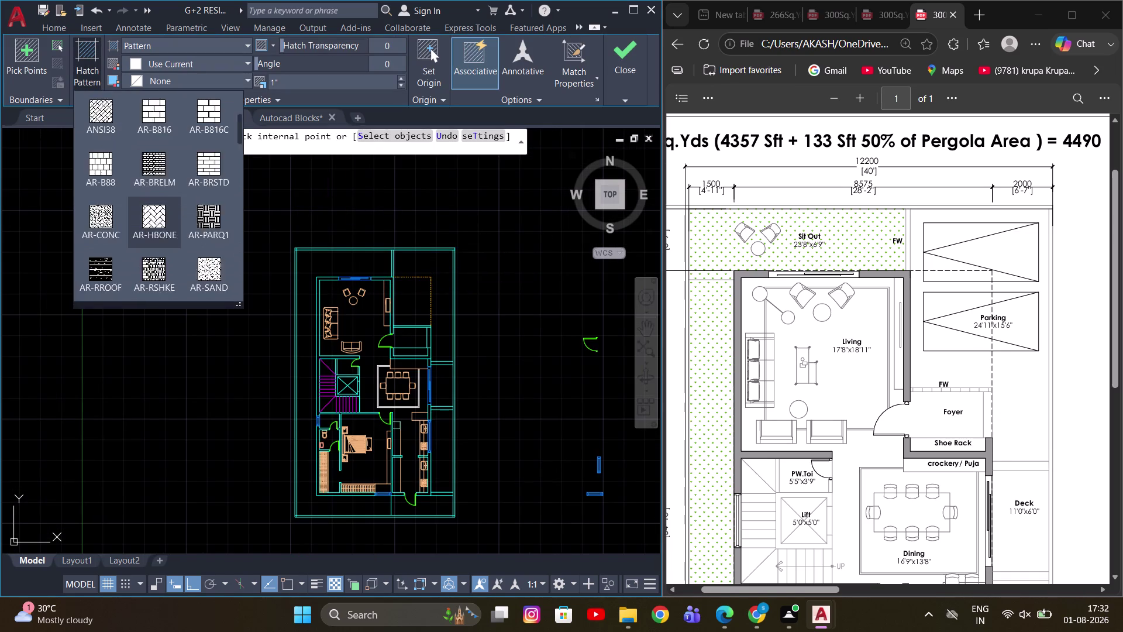
scroll(down, 3)
scroll(down, 3)
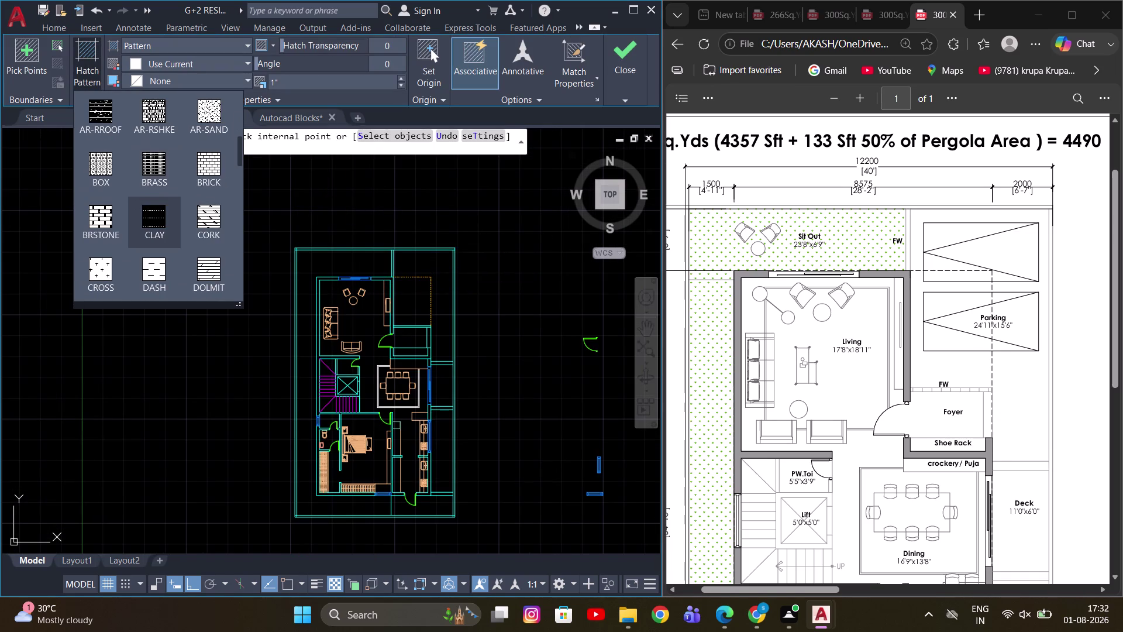
scroll(down, 3)
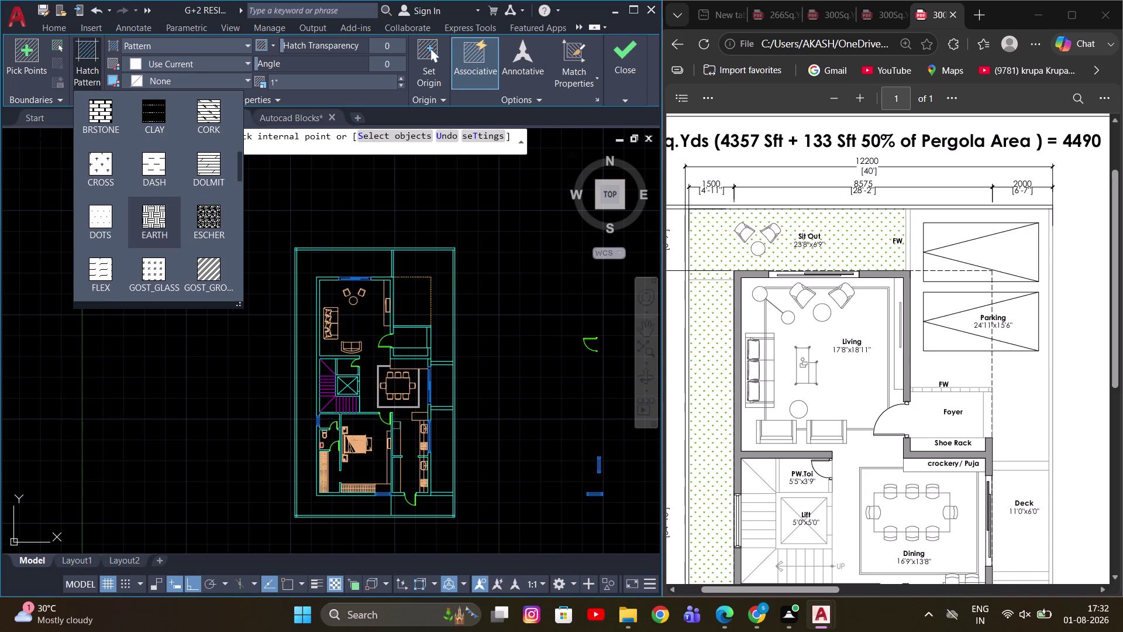
scroll(down, 3)
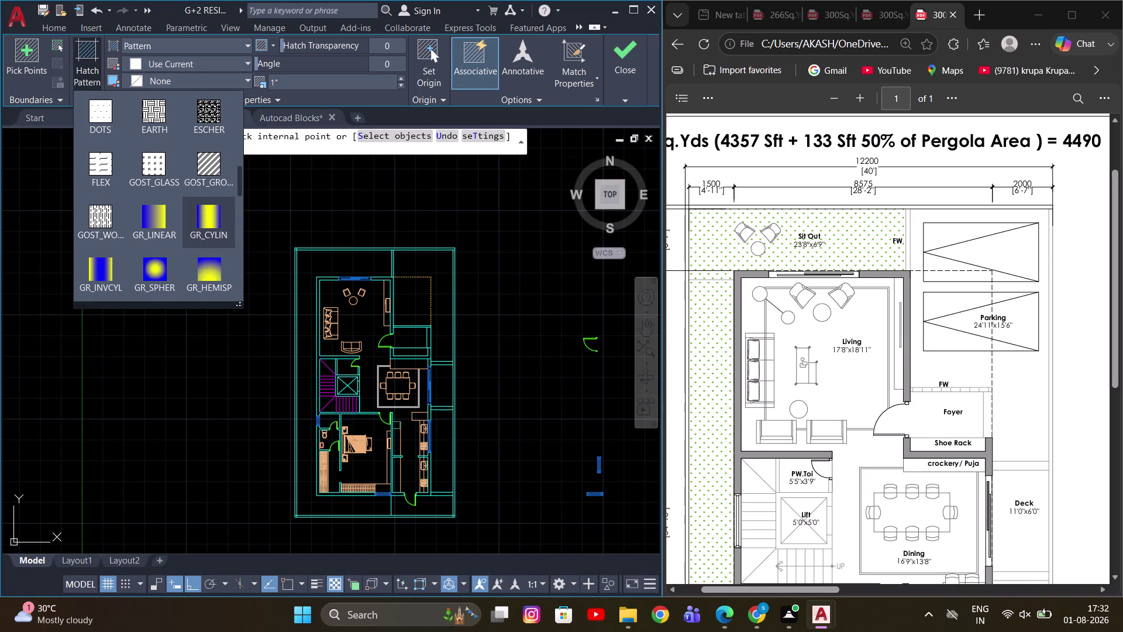
scroll(down, 3)
scroll(down, 3)
click(159, 168)
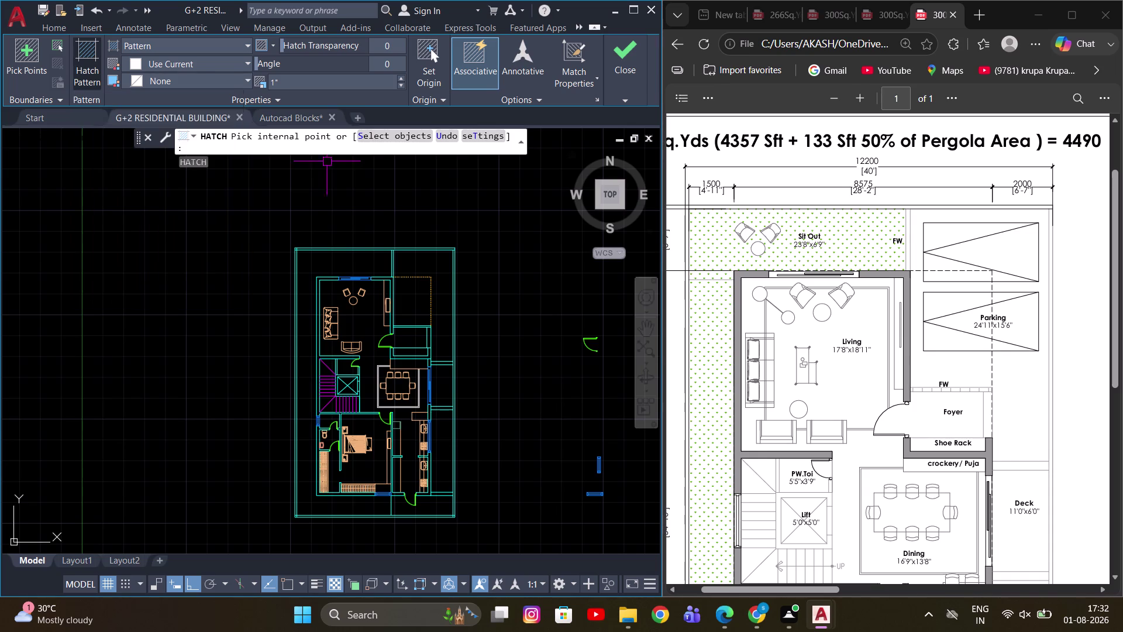
Pick inside the L-shaped garden strip around the living room to create the hatch.
click(338, 264)
scroll(up, 3)
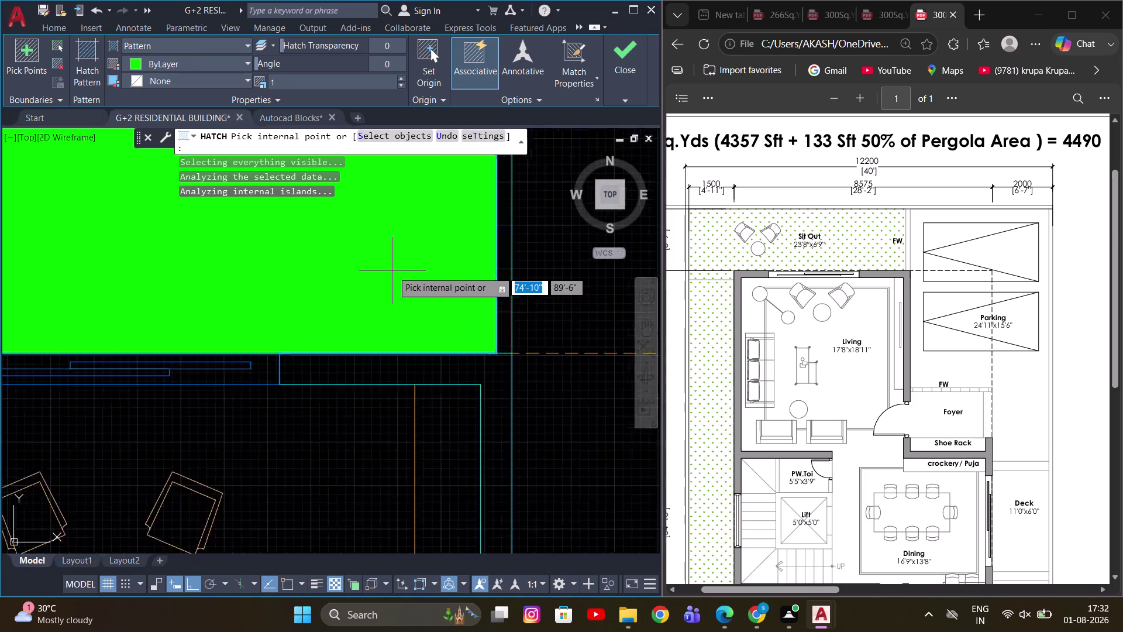
scroll(up, 3)
scroll(down, 3)
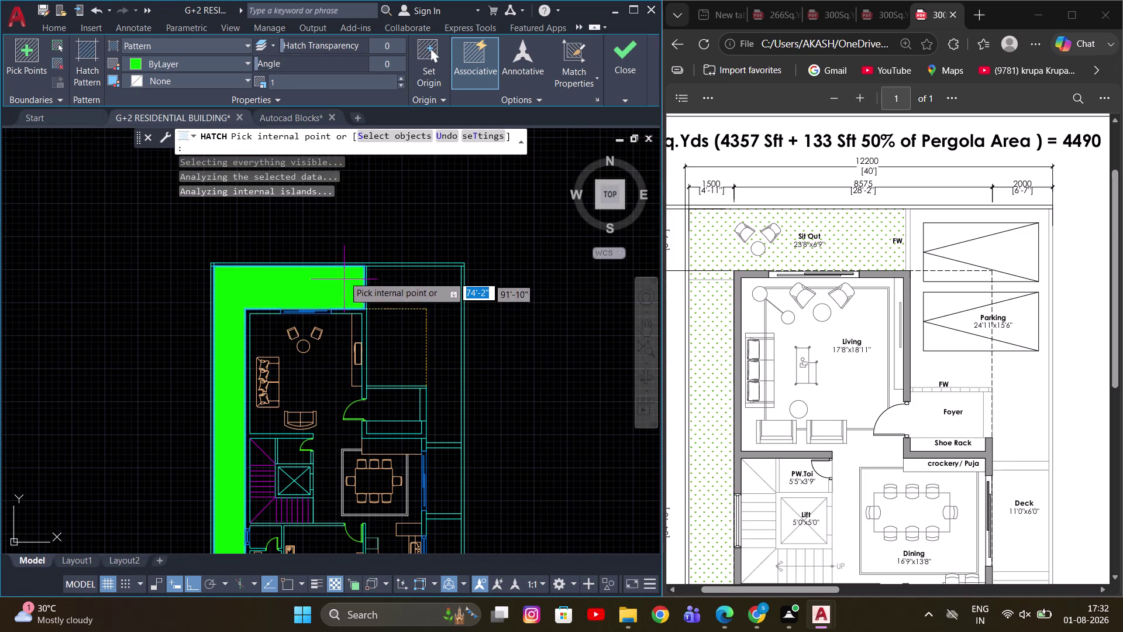
click(636, 68)
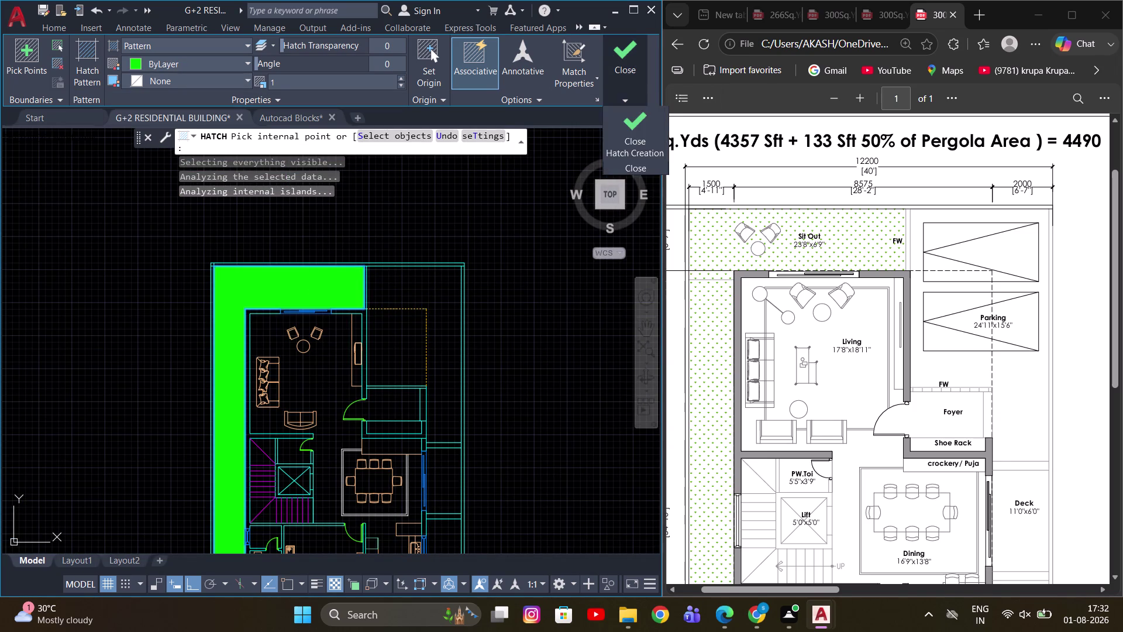
click(634, 132)
Set the garden hatch scale to 10.
scroll(up, 3)
scroll(up, 3)
click(340, 307)
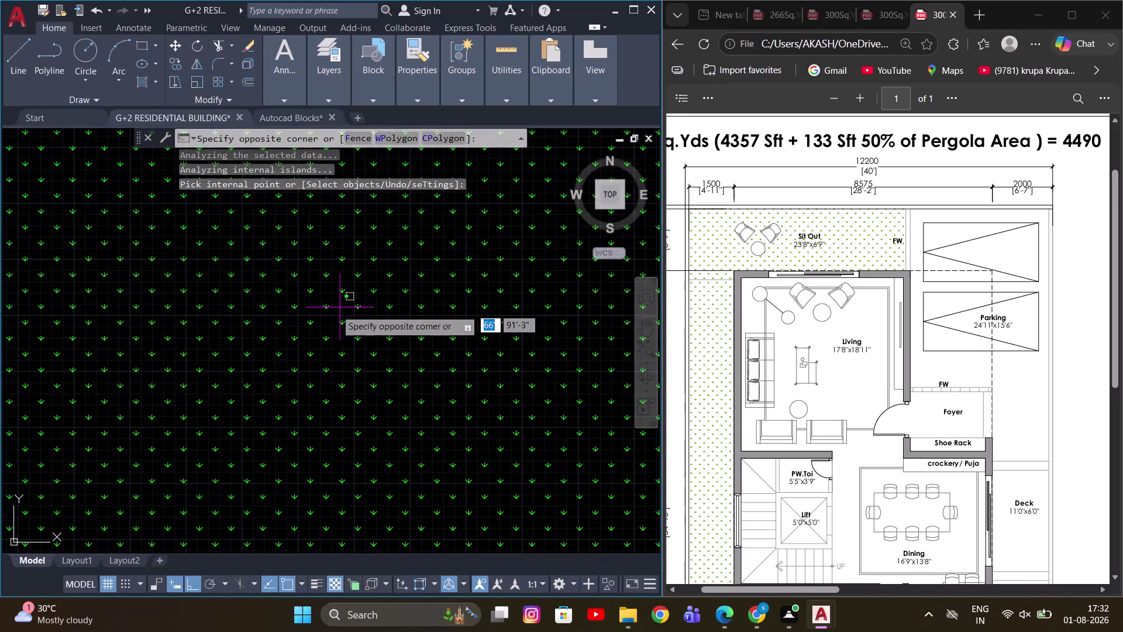
click(267, 330)
scroll(down, 3)
scroll(down, 3)
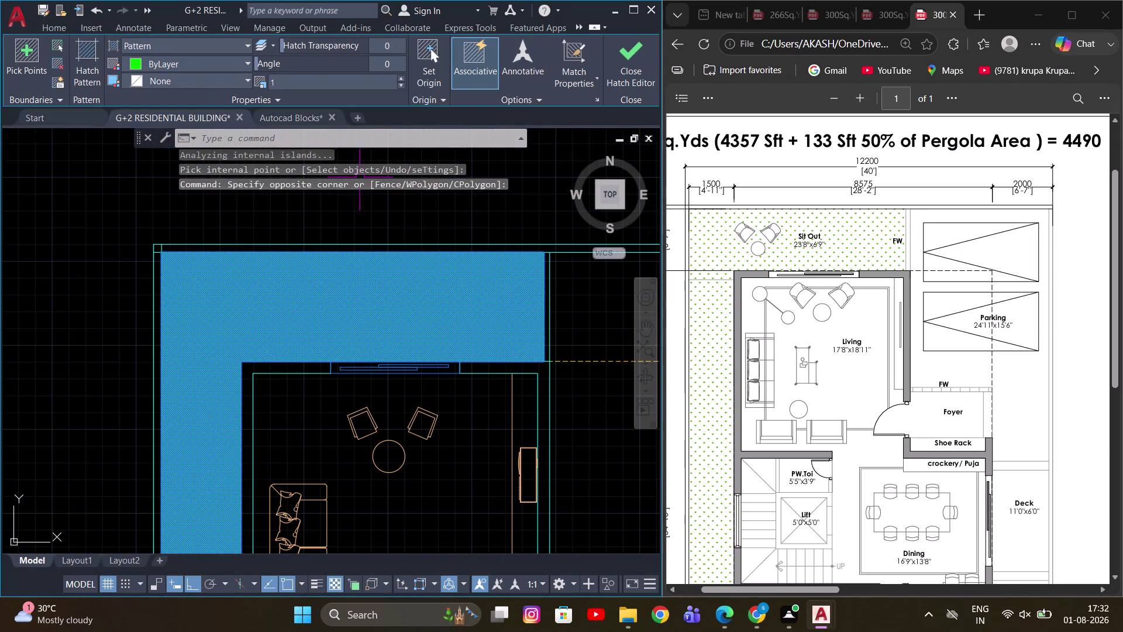
double_click(336, 88)
double_click(335, 83)
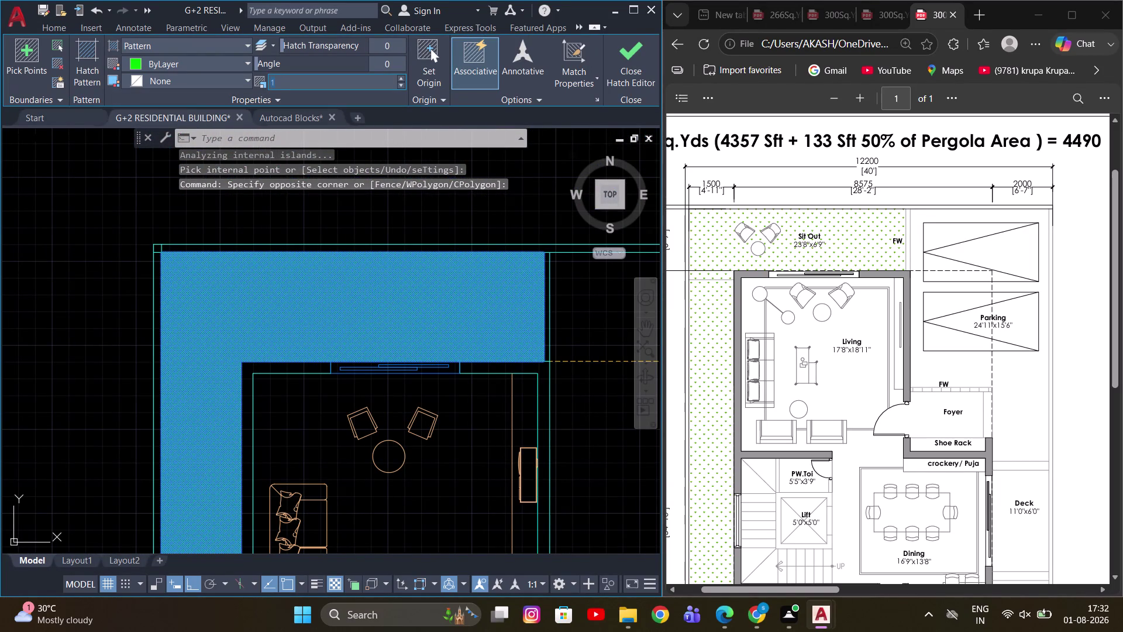
text(10)
key(Return)
scroll(down, 3)
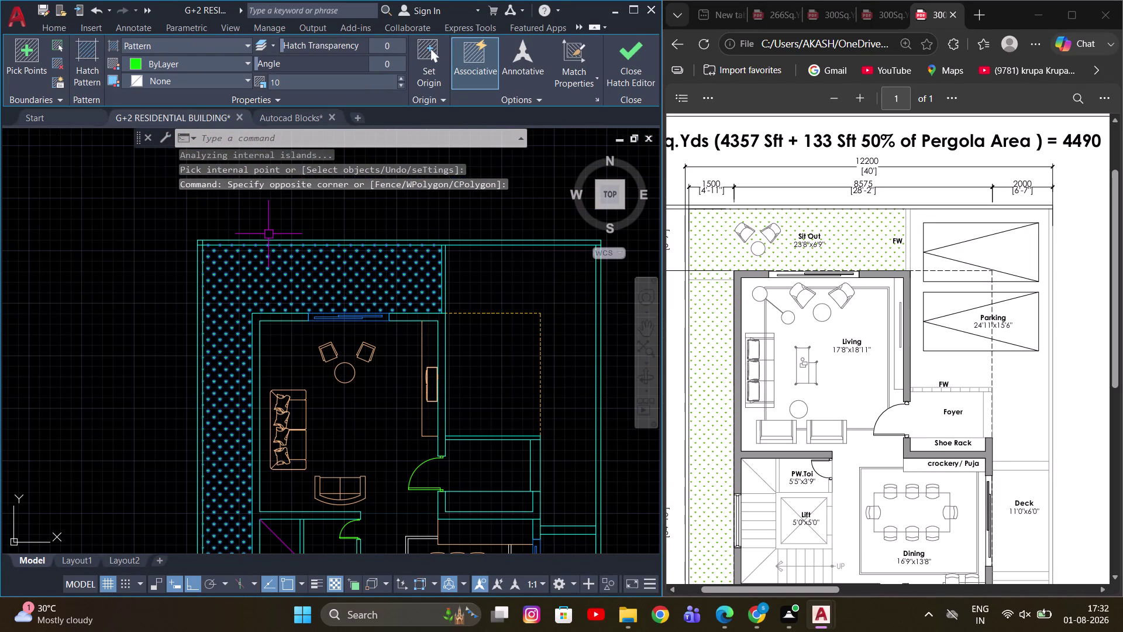
key(Escape)
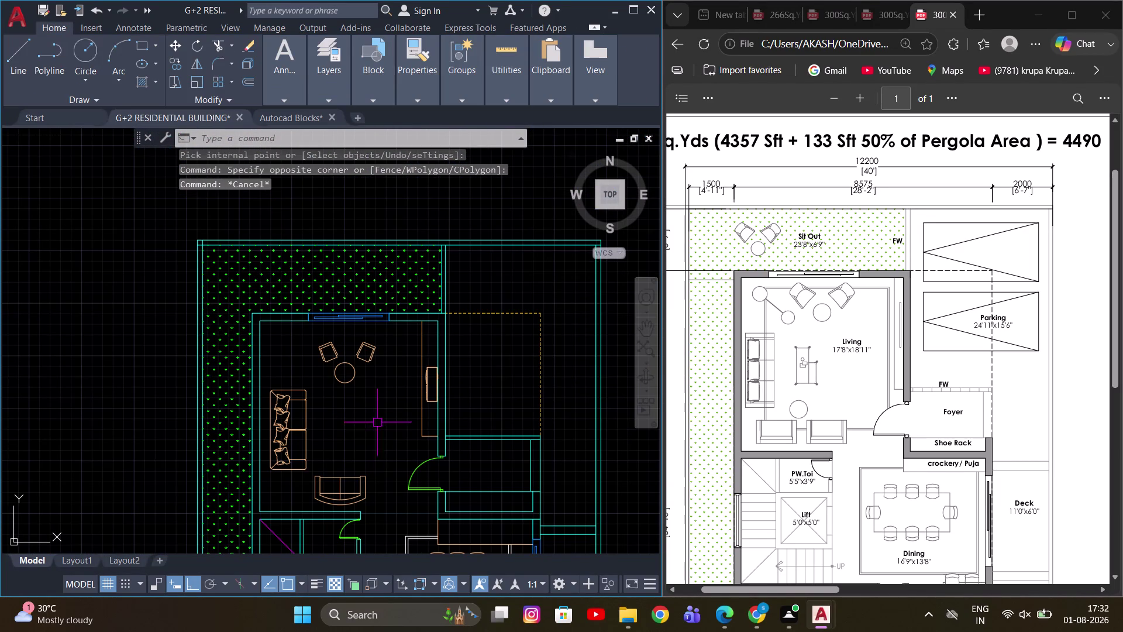
scroll(up, 3)
click(380, 406)
Copy the chairs and round table into the sit-out garden, then cancel the copy.
click(248, 292)
right_click(281, 266)
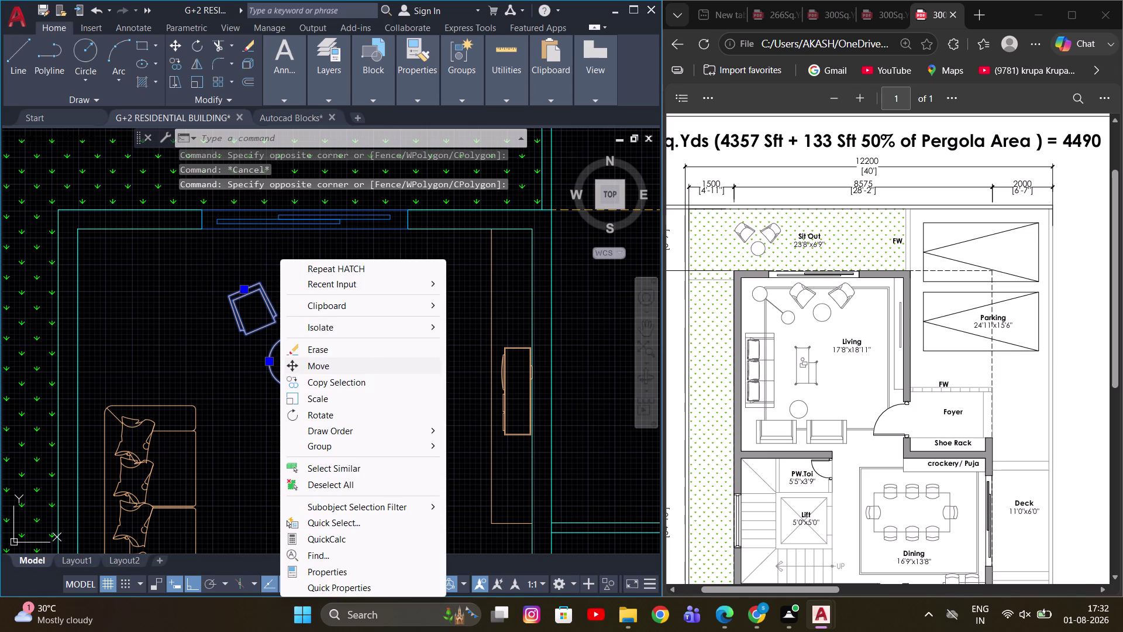
click(333, 378)
click(293, 360)
scroll(down, 3)
scroll(up, 3)
scroll(up, 3)
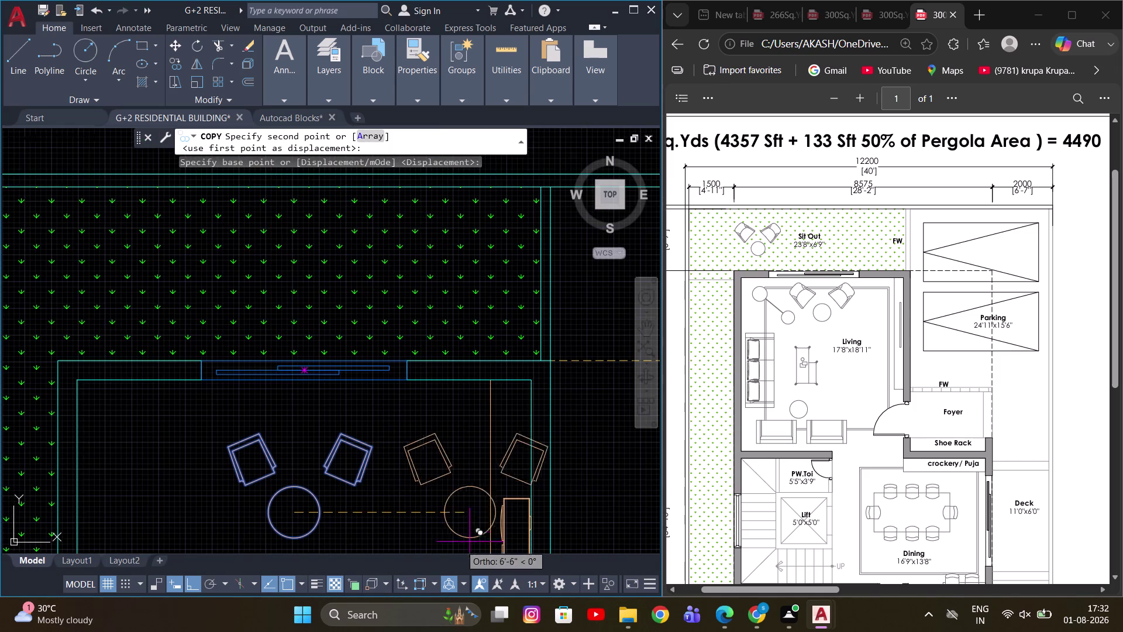
click(188, 576)
scroll(down, 3)
scroll(up, 3)
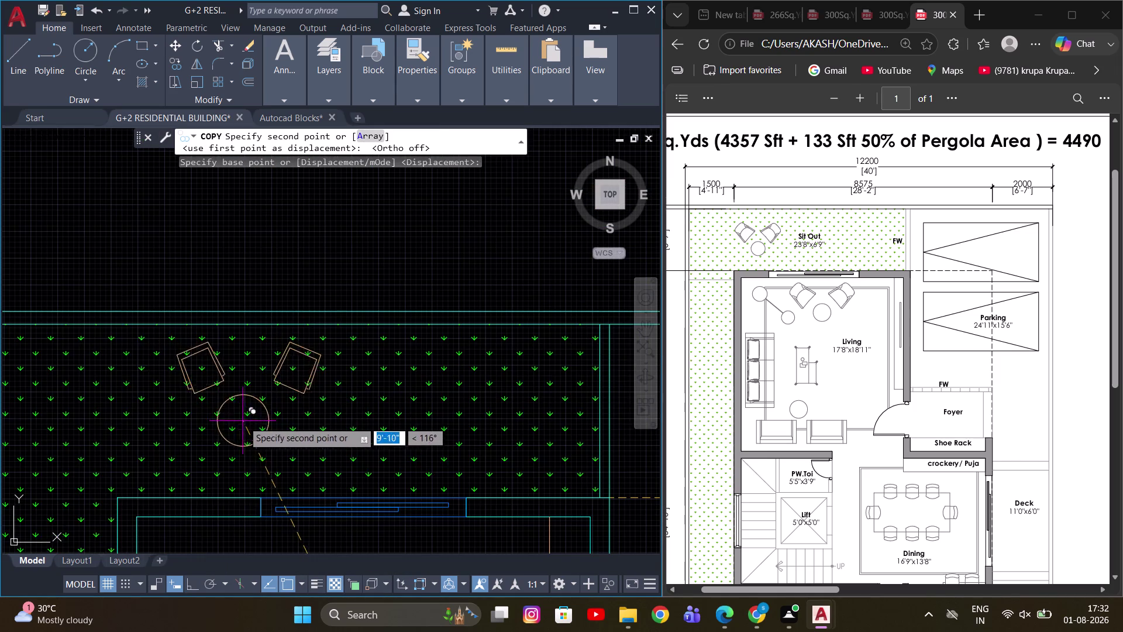
middle_drag(235, 423, 357, 389)
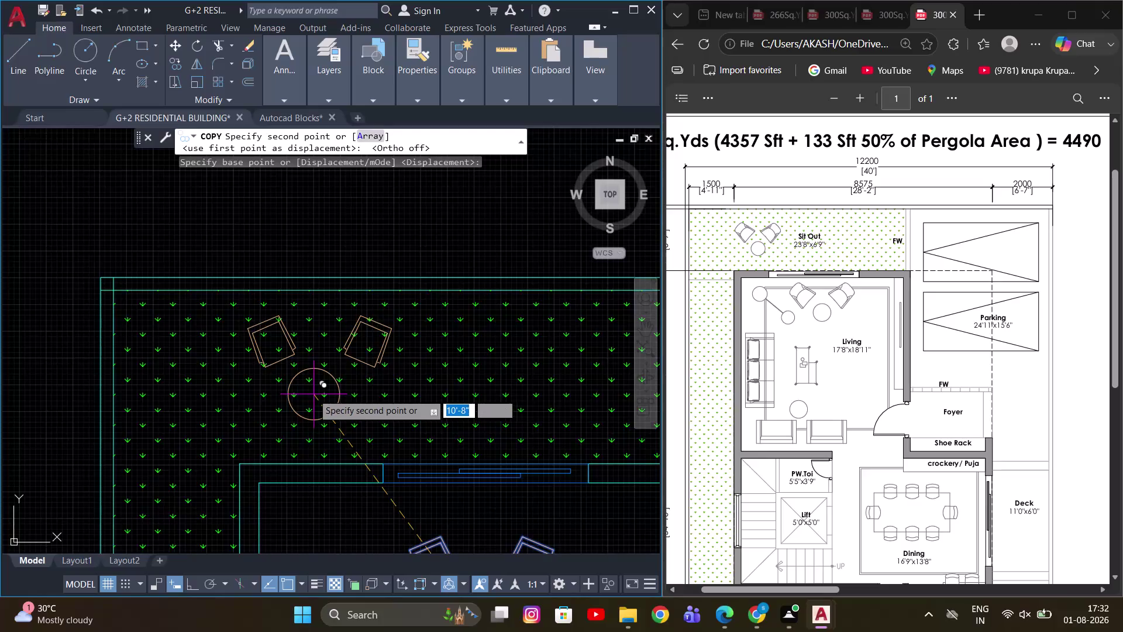
click(313, 401)
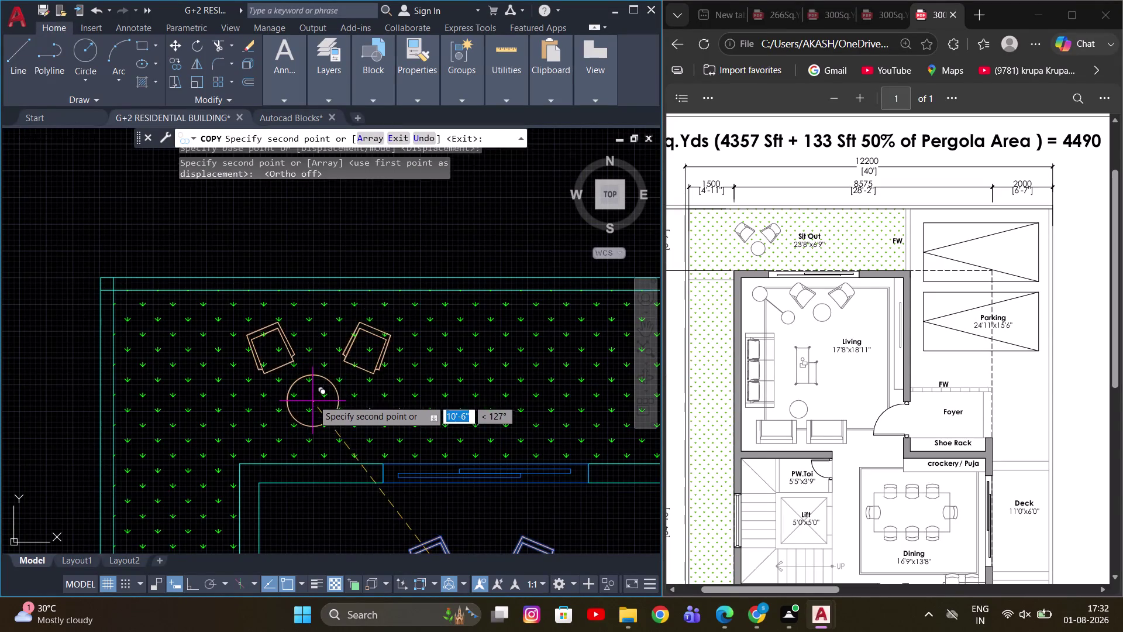
scroll(down, 3)
right_click(400, 294)
click(436, 315)
Pan around the plan to review the dining area, bedroom, kitchens and wardrobe.
scroll(down, 3)
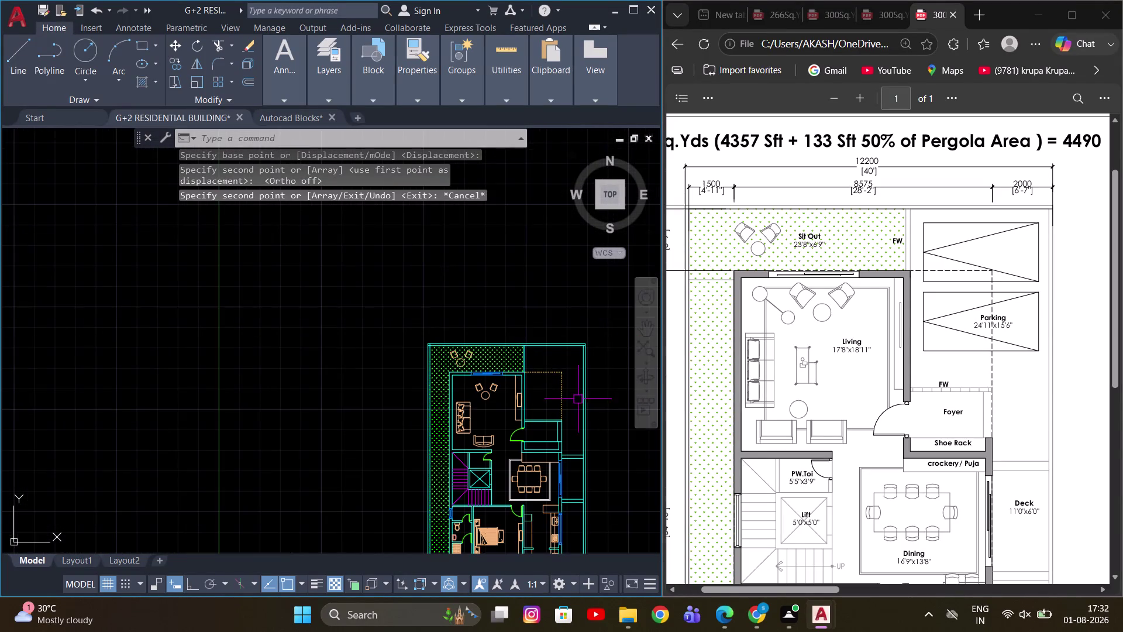
middle_drag(495, 449, 454, 333)
scroll(down, 3)
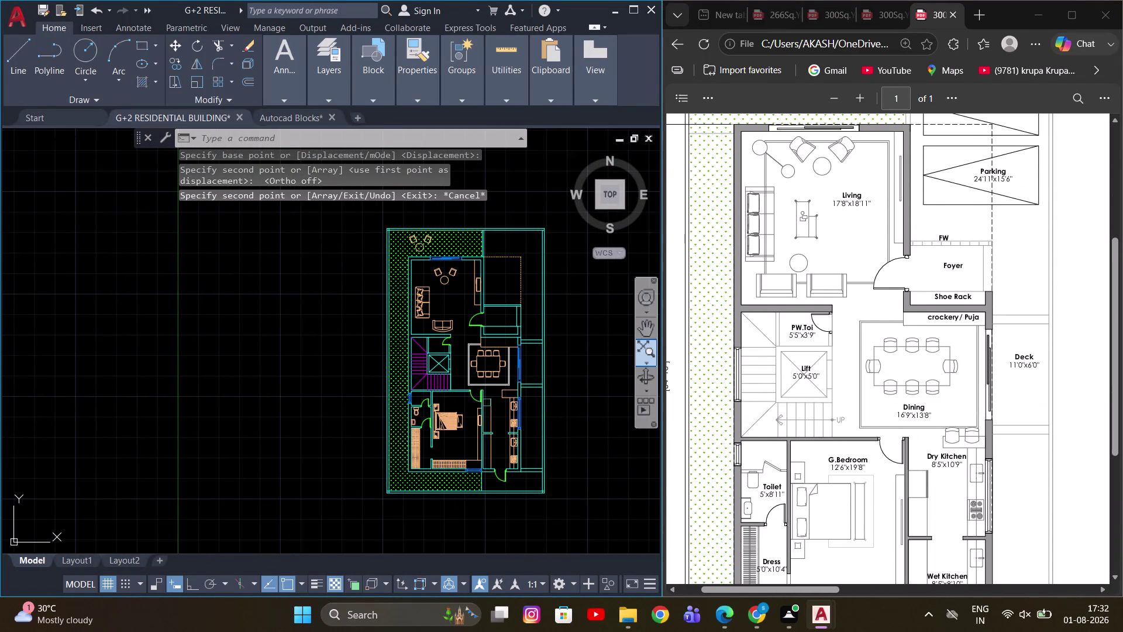
middle_drag(486, 316, 480, 343)
scroll(down, 3)
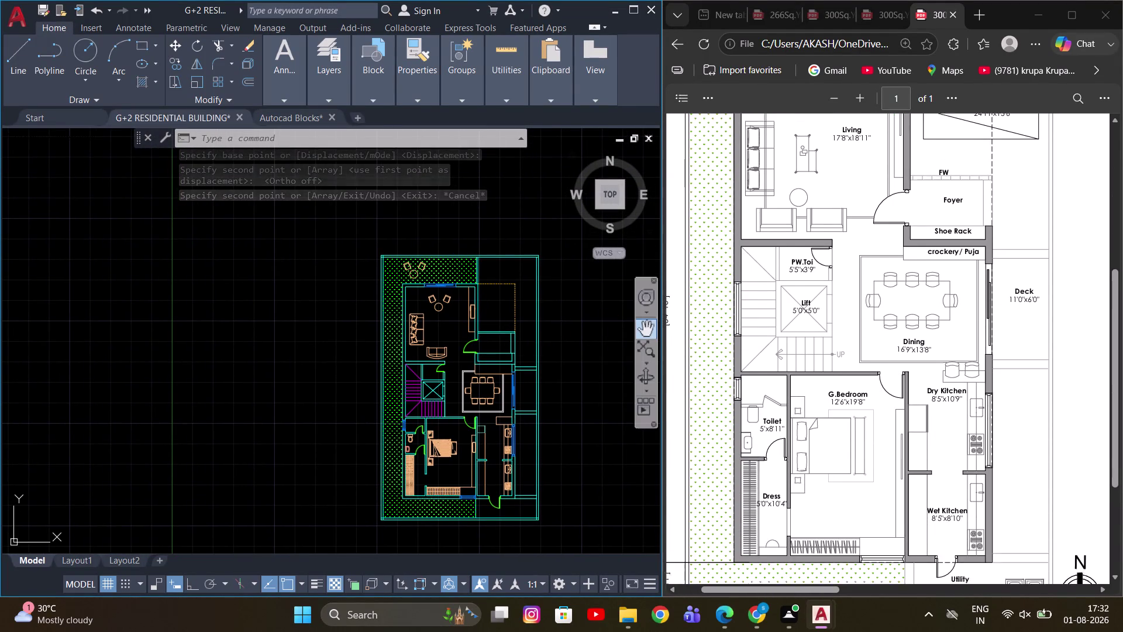
scroll(up, 3)
scroll(up, 3)
middle_drag(451, 473, 437, 442)
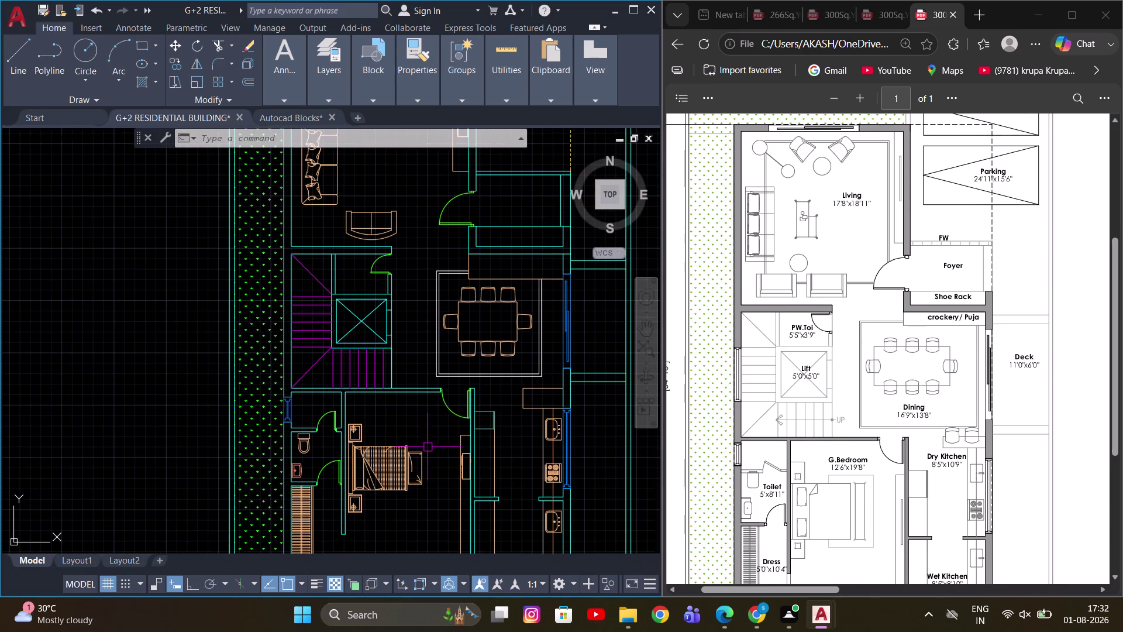
scroll(down, 3)
middle_drag(361, 443, 350, 367)
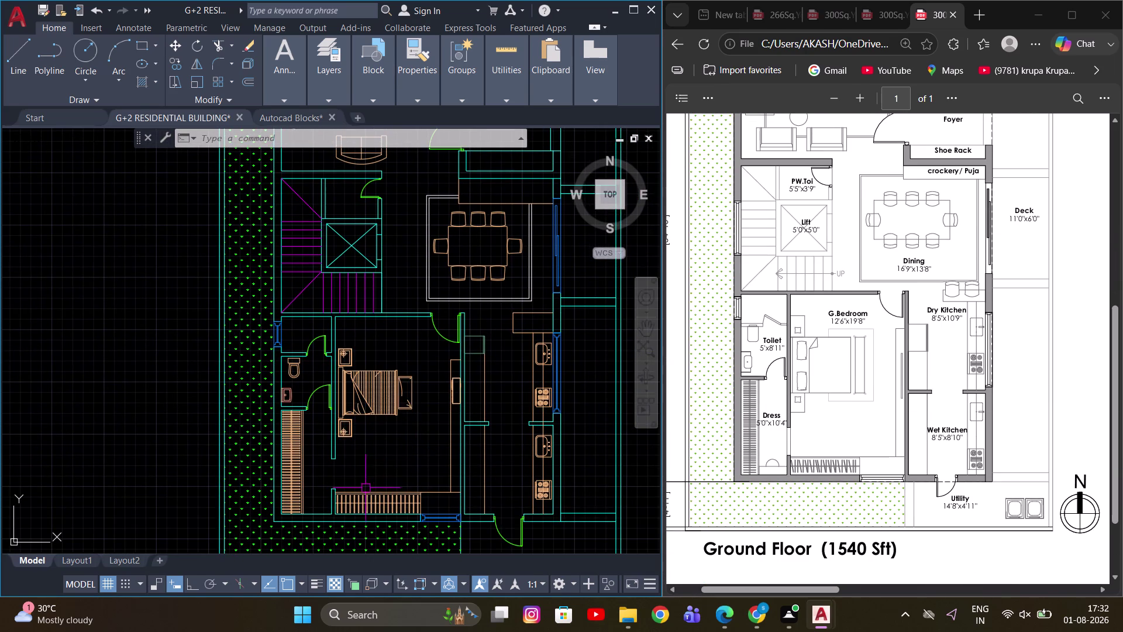
middle_drag(362, 482, 404, 438)
scroll(up, 3)
scroll(up, 3)
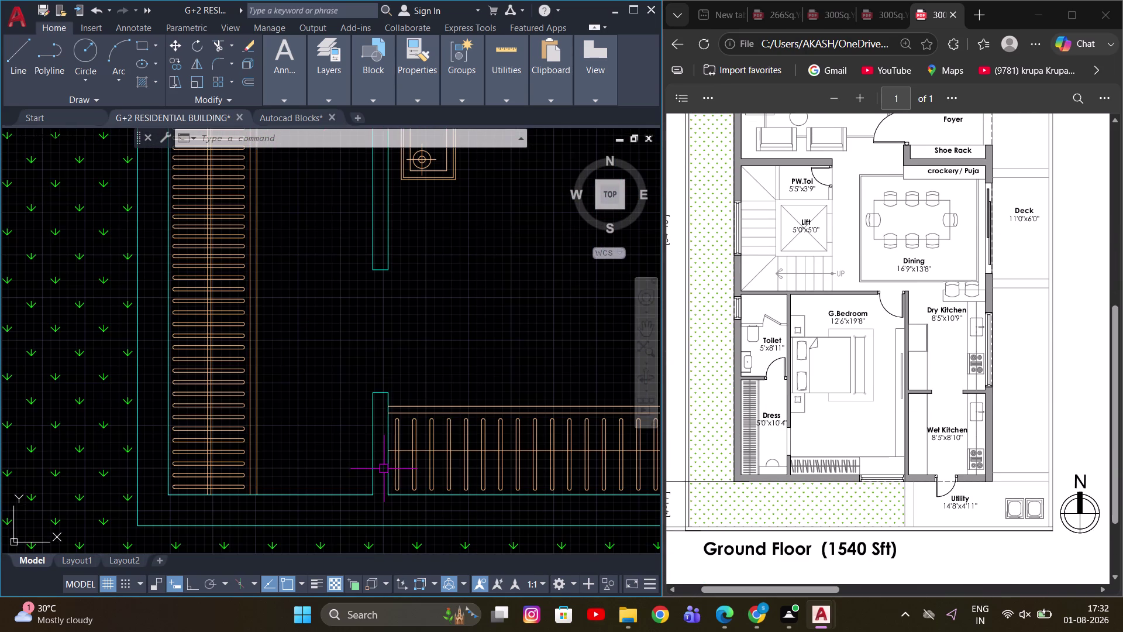
Offset the lower wall line 1' inward near the wardrobe.
key(l)
key(space)
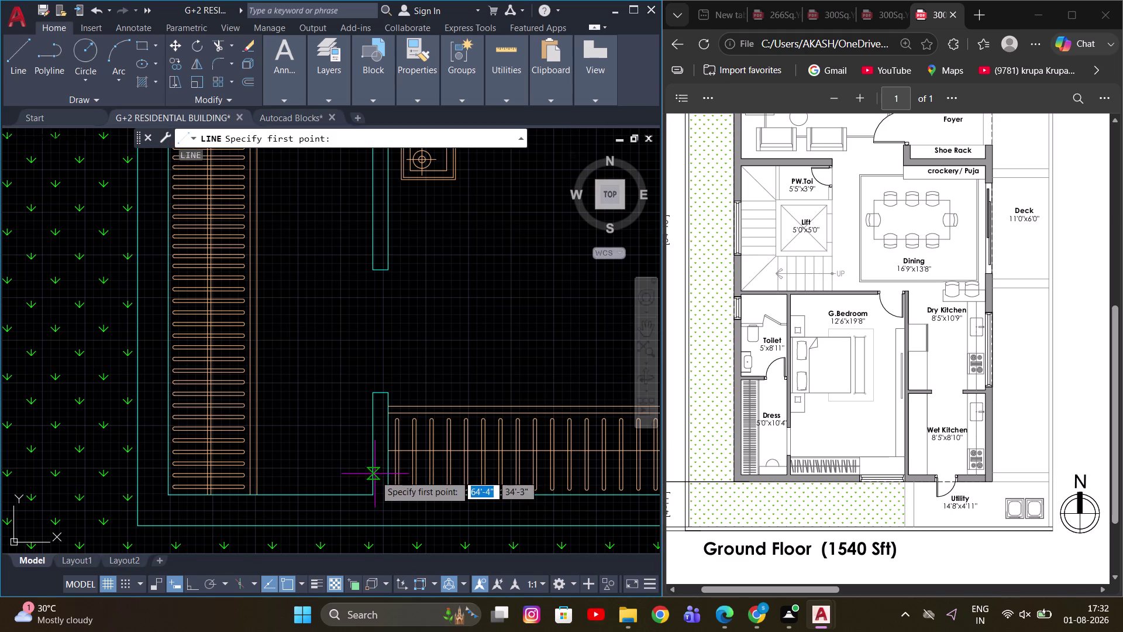
key(Escape)
key(o)
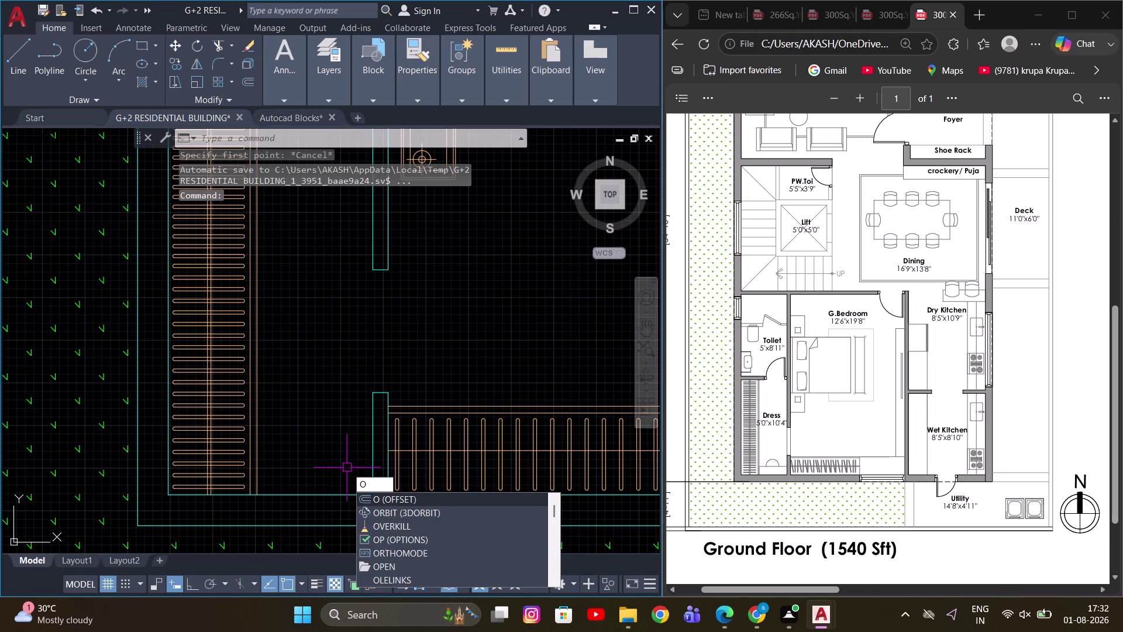
key(Return)
key(1)
key(apostrophe)
key(Return)
click(339, 493)
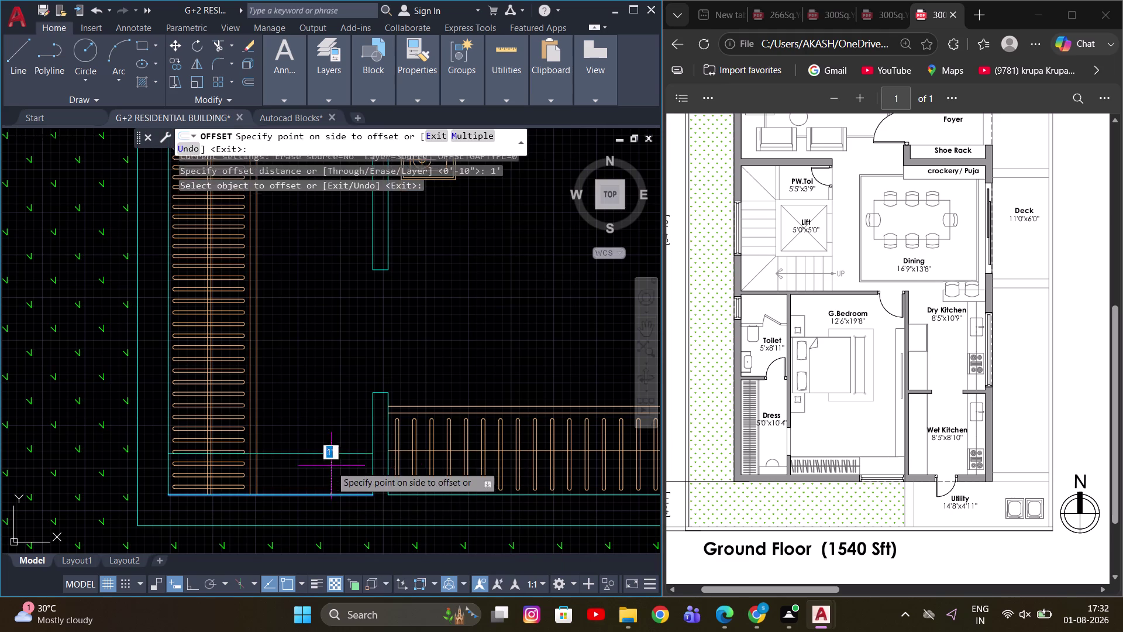
scroll(up, 3)
click(325, 447)
middle_drag(128, 448, 198, 408)
key(Escape)
scroll(up, 3)
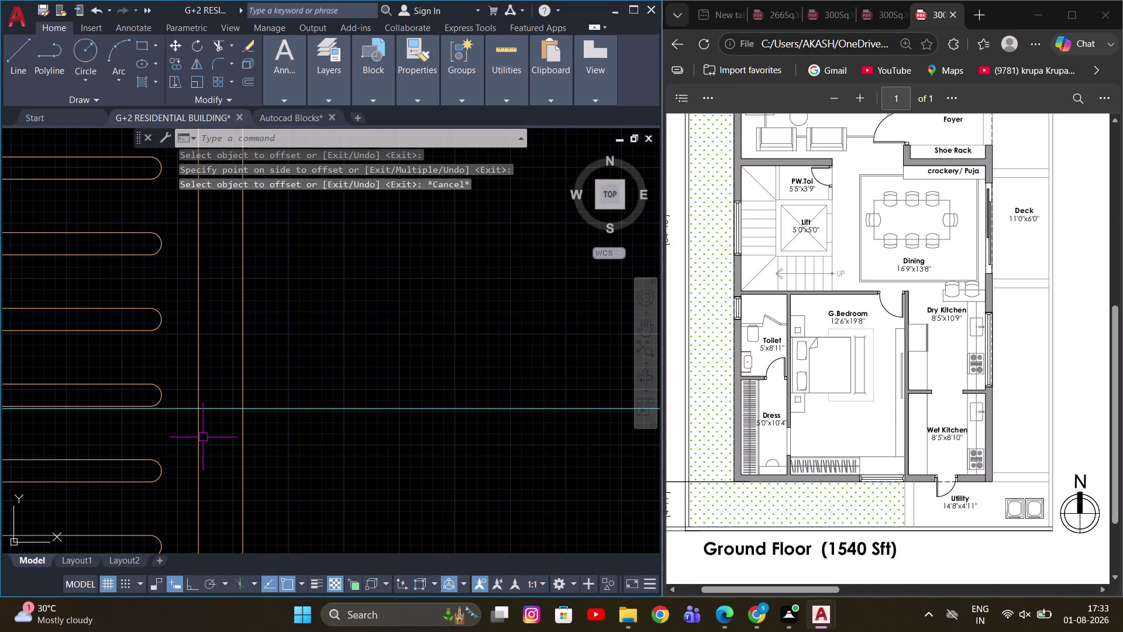
Trim the excess end of the new offset line at the wall with TR.
text(TR)
key(space)
scroll(up, 3)
middle_drag(224, 406, 24, 405)
click(21, 407)
key(Escape)
scroll(down, 3)
key(Escape)
Match the new line's properties to a furniture line.
key(m)
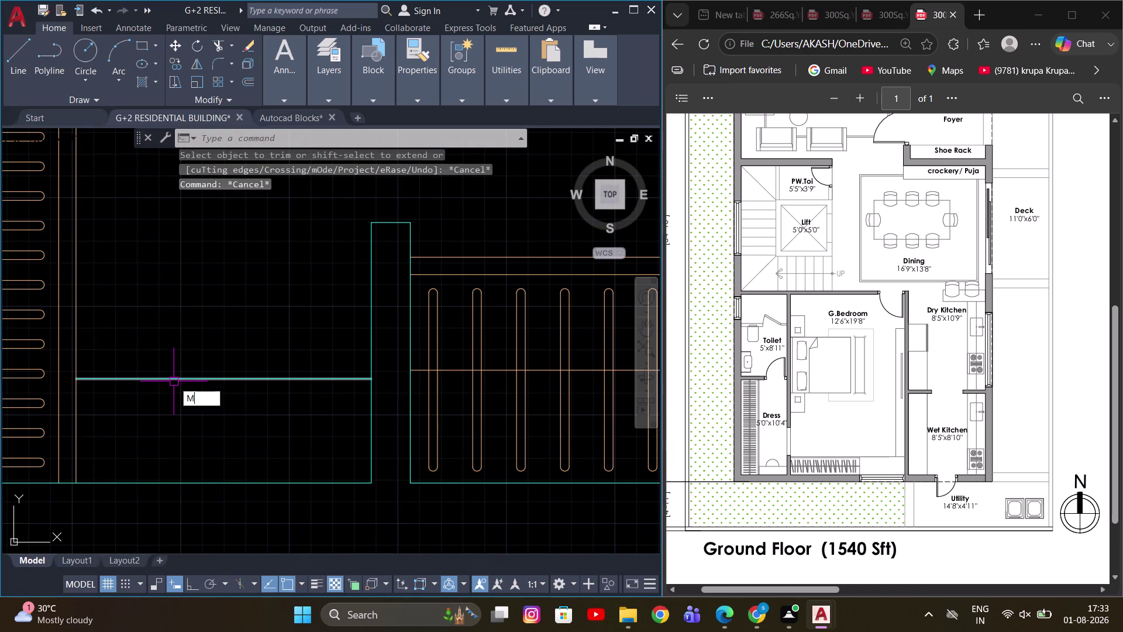
key(a)
key(space)
click(80, 420)
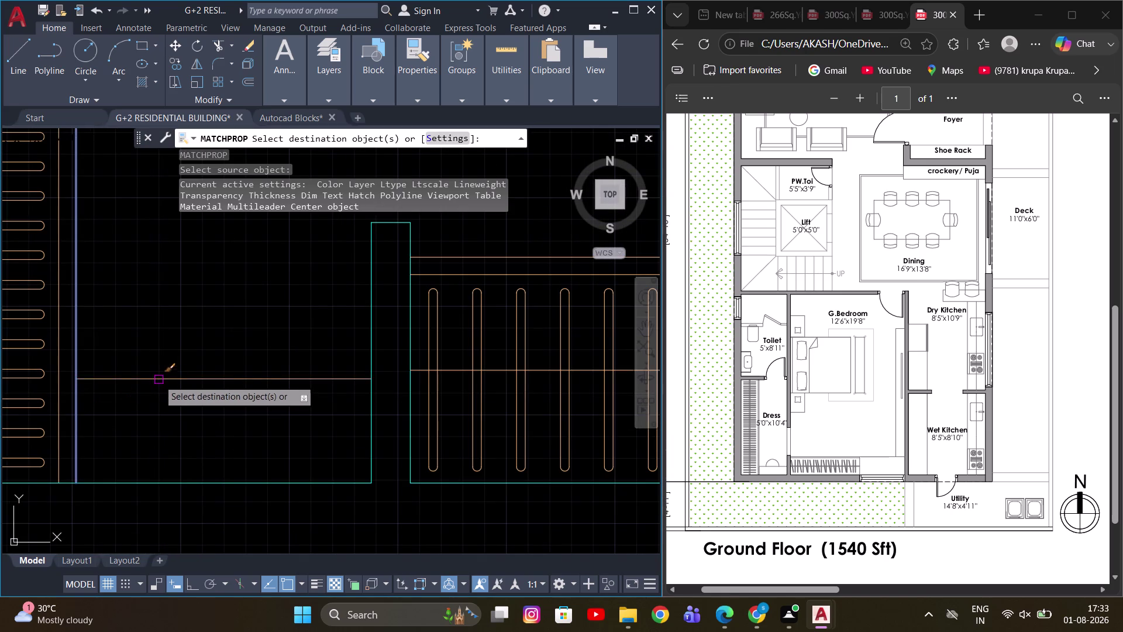
click(187, 379)
key(Escape)
scroll(down, 3)
key(Escape)
middle_drag(352, 360, 447, 466)
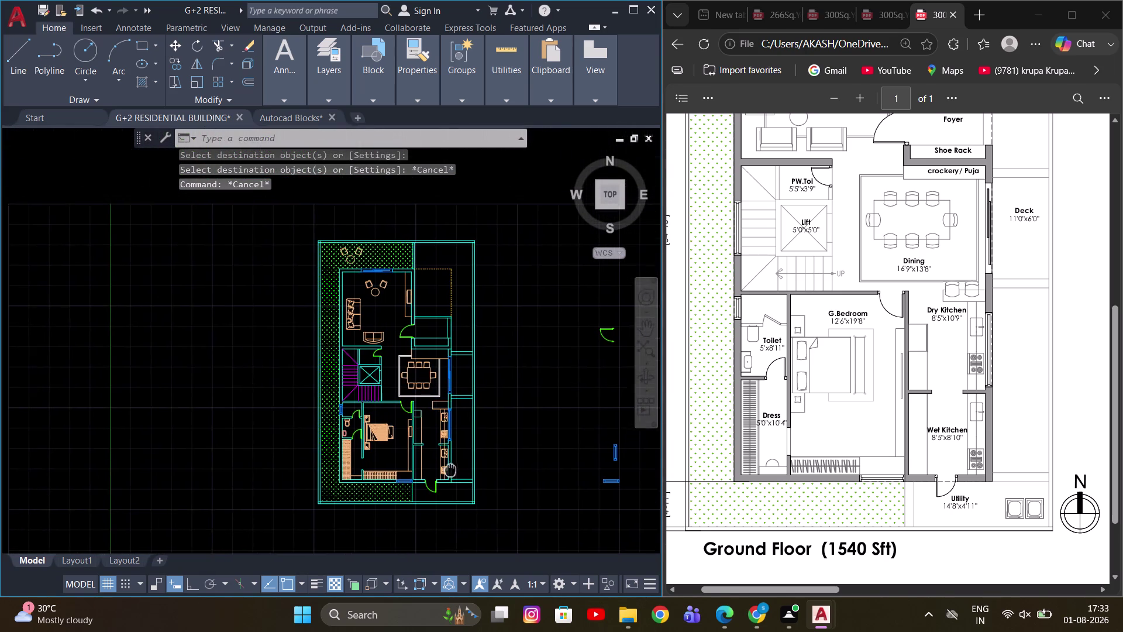
middle_drag(448, 466, 453, 471)
middle_drag(506, 438, 491, 429)
scroll(up, 3)
scroll(up, 3)
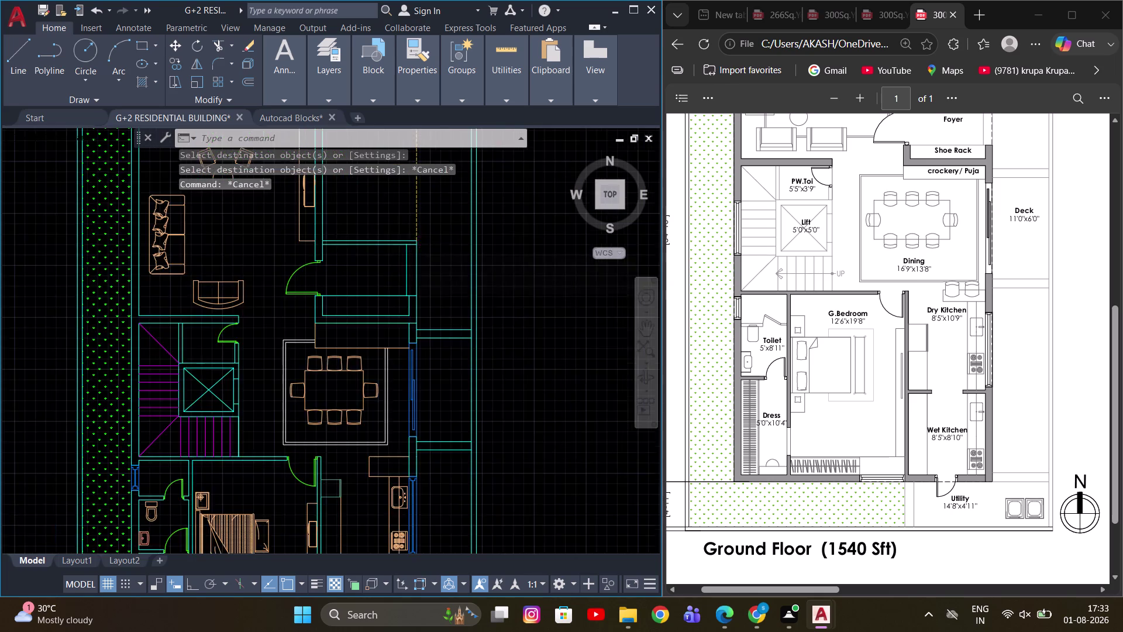
scroll(up, 3)
scroll(down, 3)
middle_drag(411, 442, 413, 320)
scroll(up, 3)
scroll(up, 3)
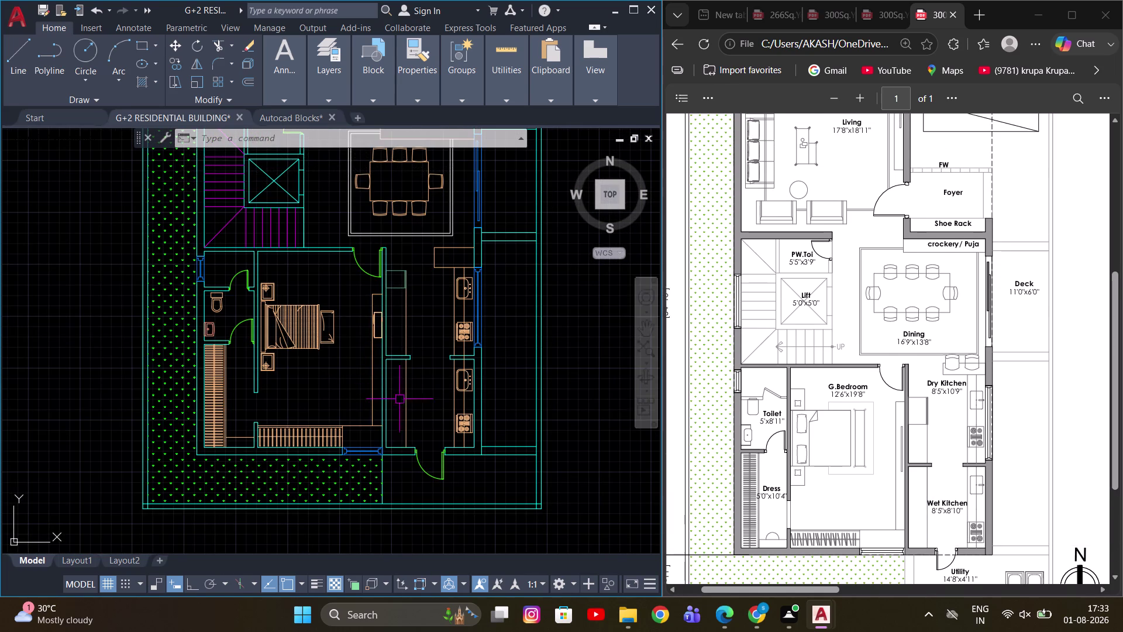
middle_drag(359, 398, 411, 492)
middle_drag(520, 399, 417, 406)
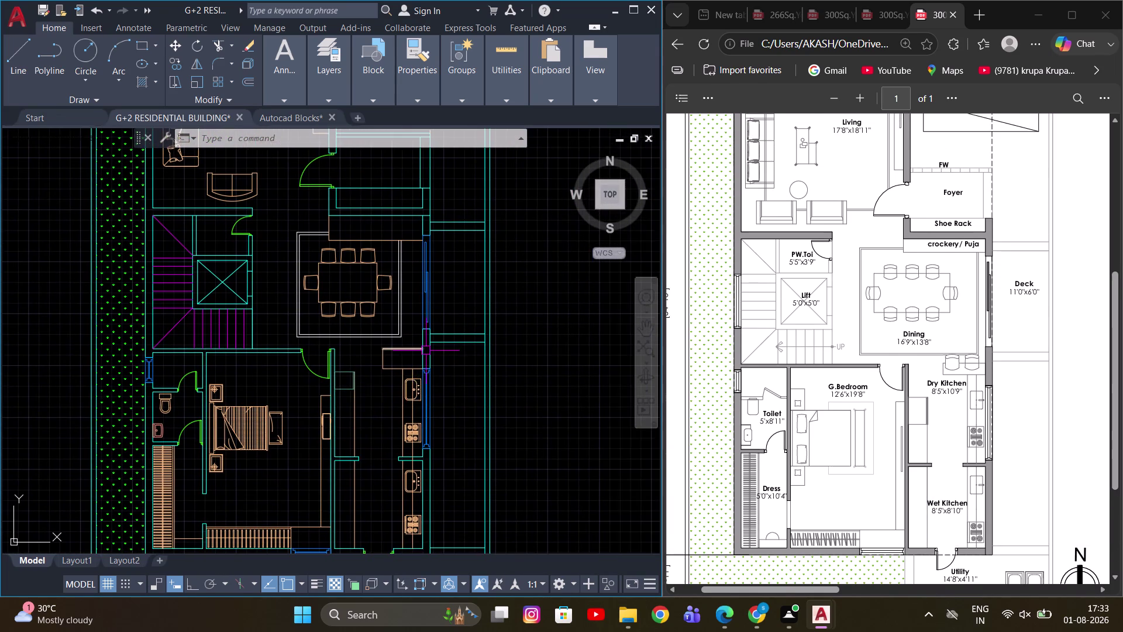
scroll(down, 3)
middle_drag(559, 380, 523, 396)
middle_drag(467, 380, 506, 405)
scroll(up, 3)
middle_drag(471, 314, 454, 357)
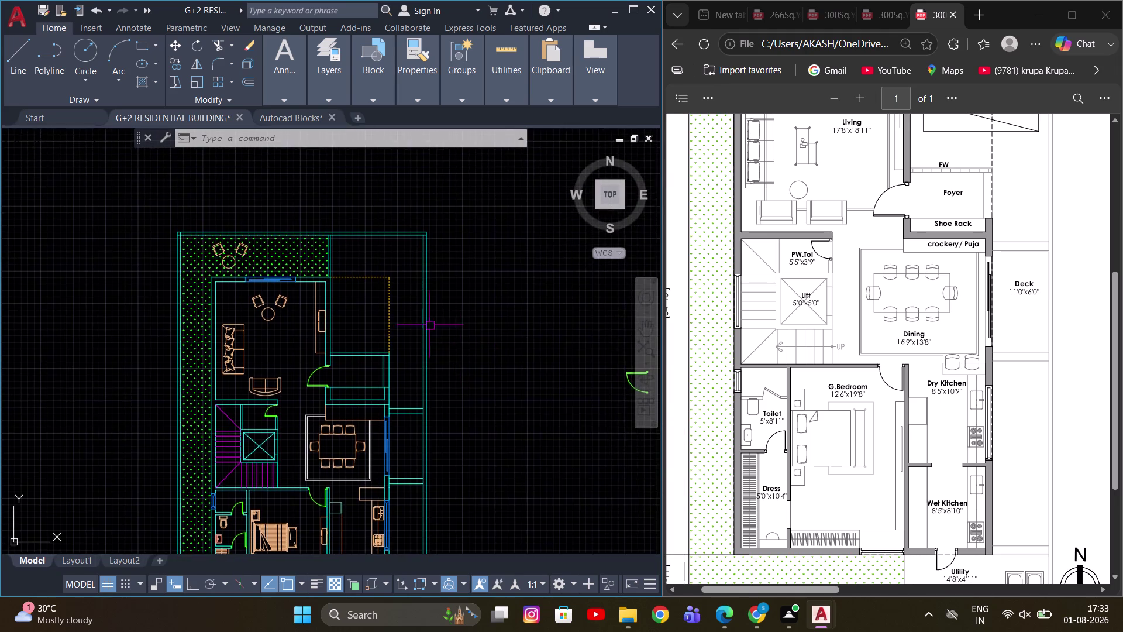
scroll(down, 3)
middle_drag(418, 277, 452, 310)
scroll(up, 3)
middle_drag(435, 310, 475, 302)
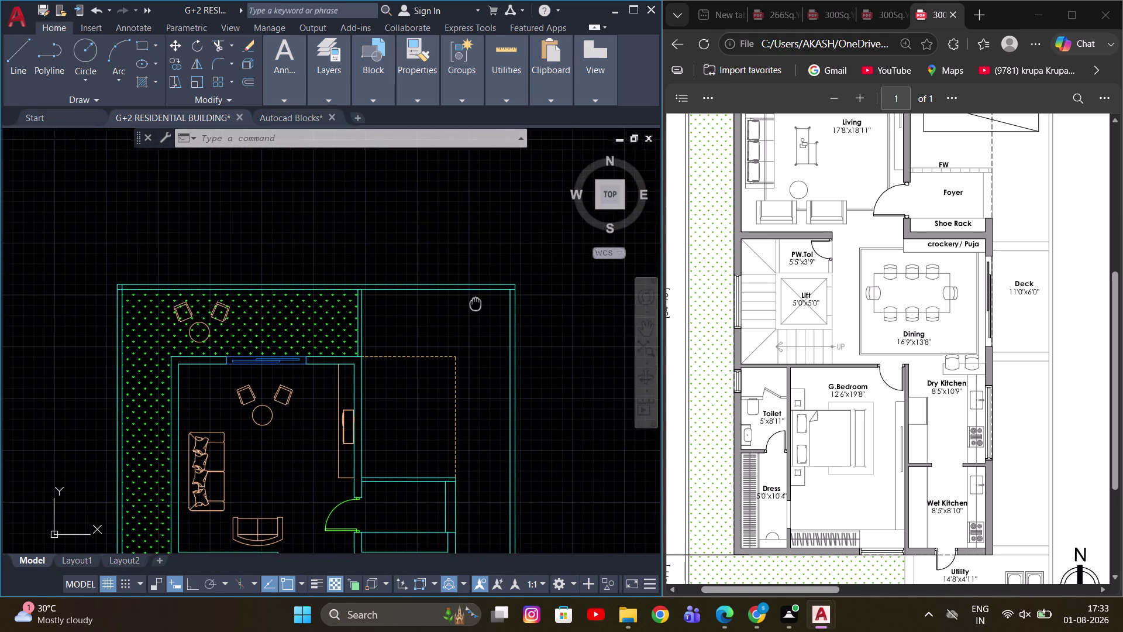
middle_drag(475, 303, 487, 329)
scroll(up, 3)
scroll(down, 3)
middle_drag(388, 354, 427, 326)
scroll(up, 3)
middle_drag(470, 317, 433, 328)
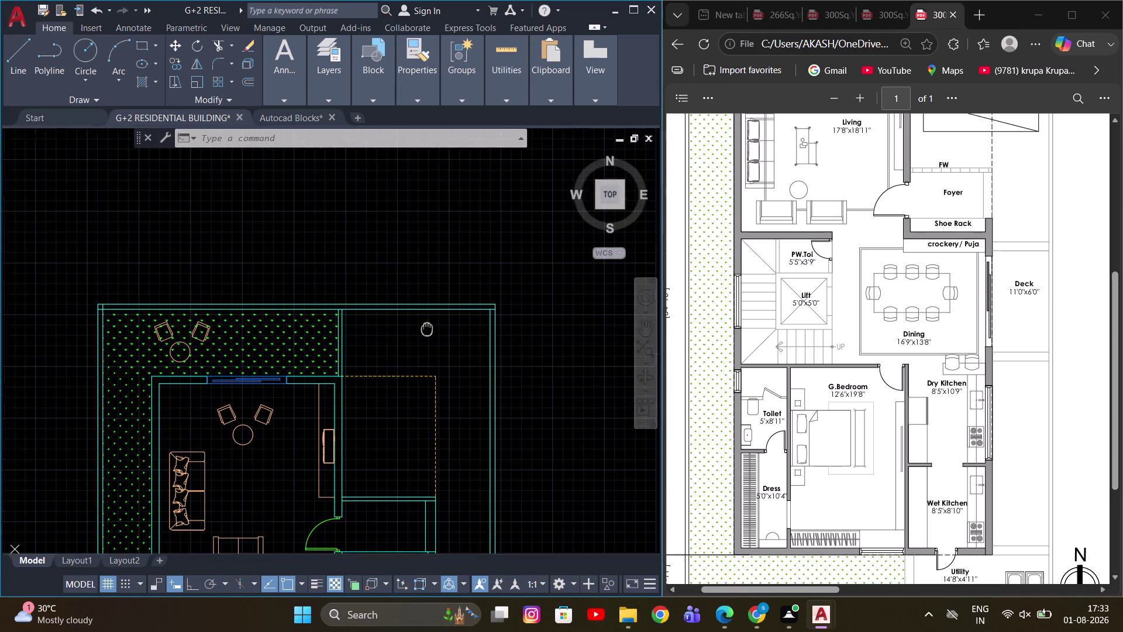
middle_drag(434, 329, 421, 329)
scroll(up, 3)
middle_drag(494, 331, 494, 328)
scroll(up, 3)
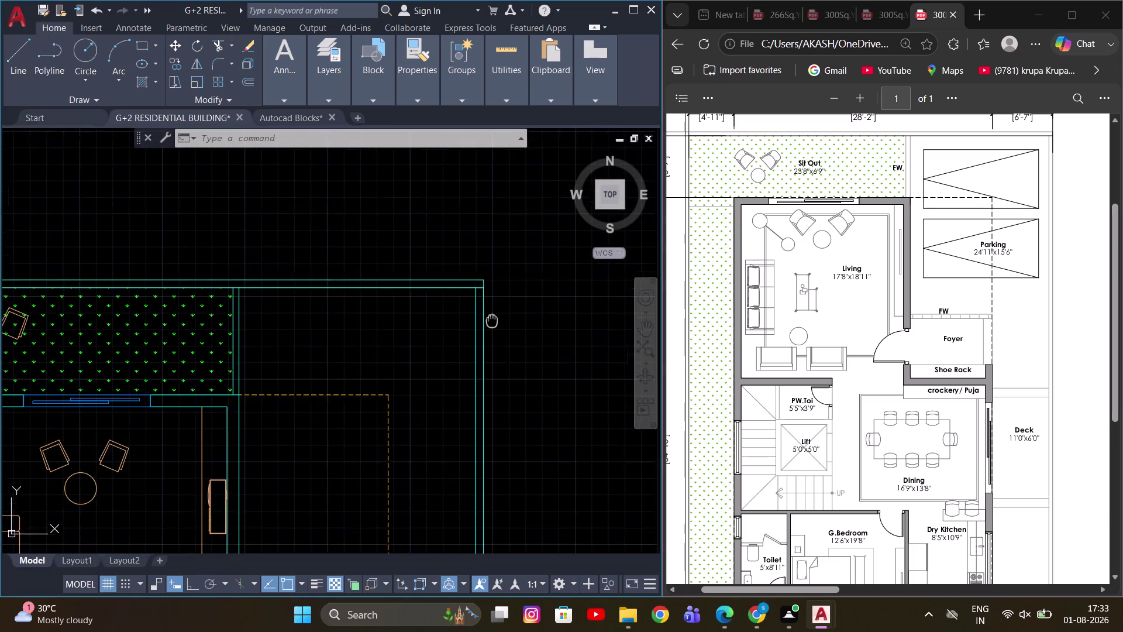
middle_drag(494, 328, 489, 301)
middle_drag(393, 402, 399, 331)
scroll(down, 3)
middle_drag(386, 342, 408, 321)
middle_drag(397, 325, 396, 330)
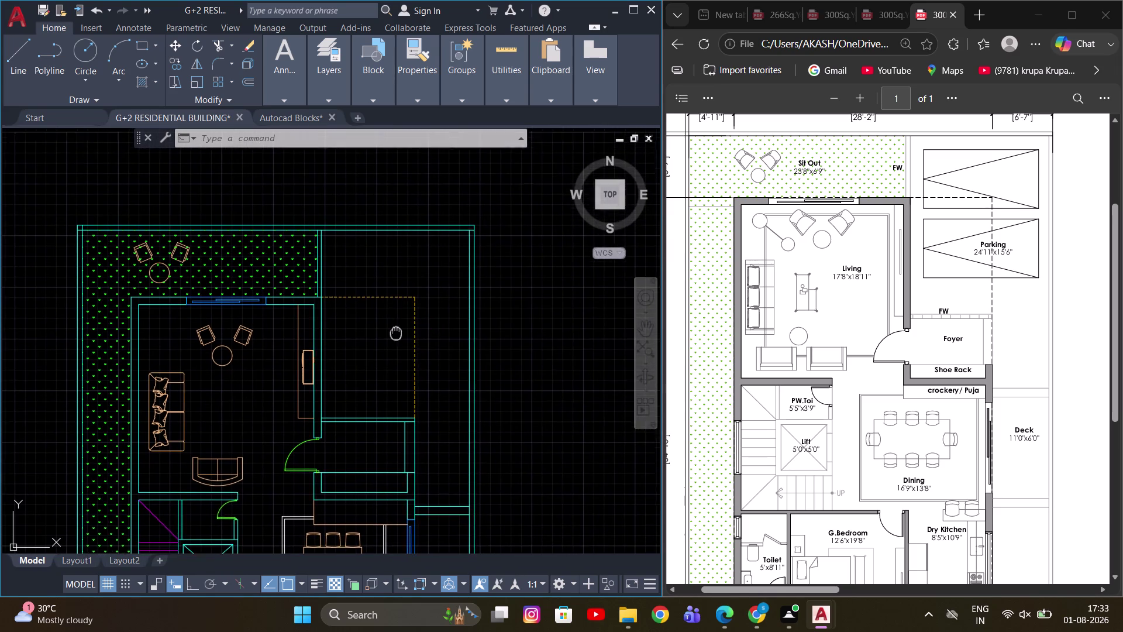
middle_drag(396, 330, 391, 366)
scroll(up, 3)
middle_drag(357, 316, 358, 387)
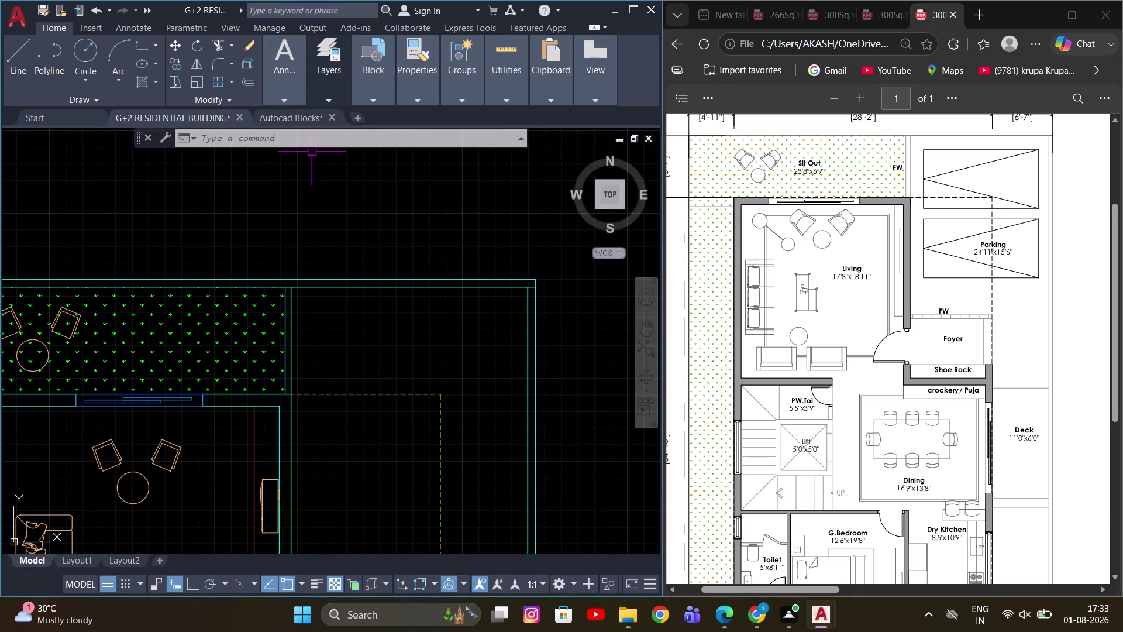
click(320, 91)
drag(366, 345, 363, 353)
click(349, 369)
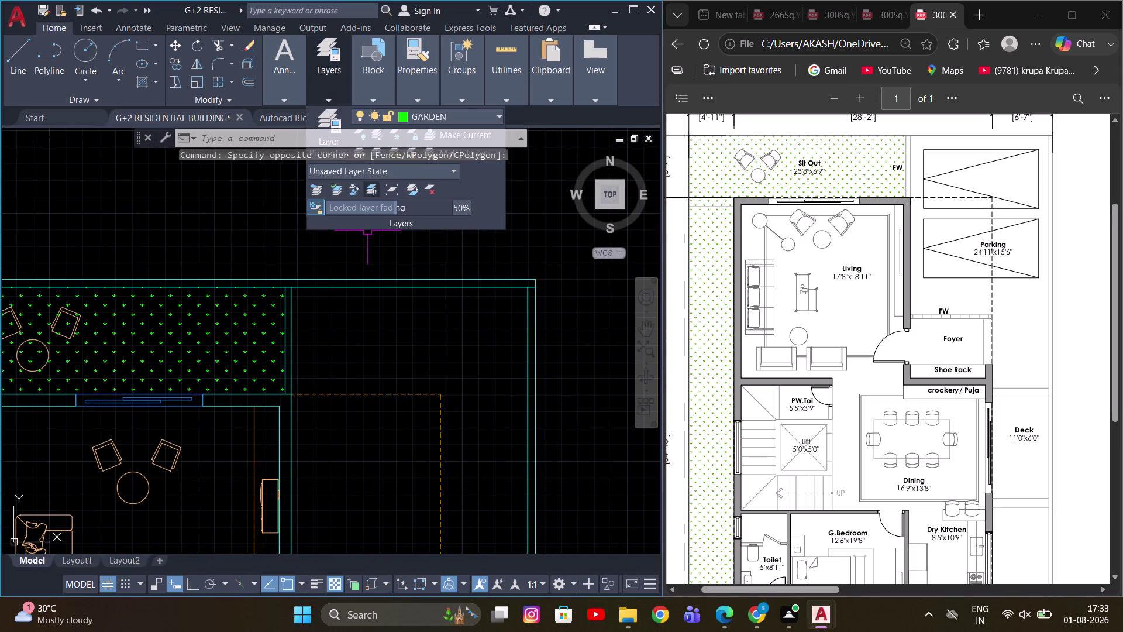
click(459, 113)
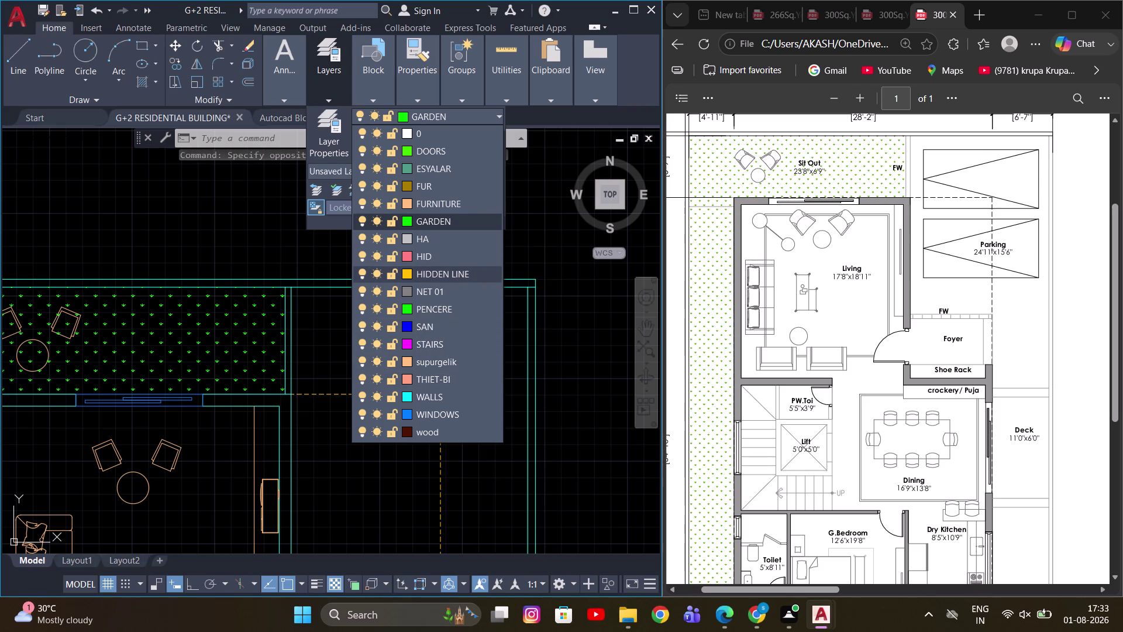
click(445, 204)
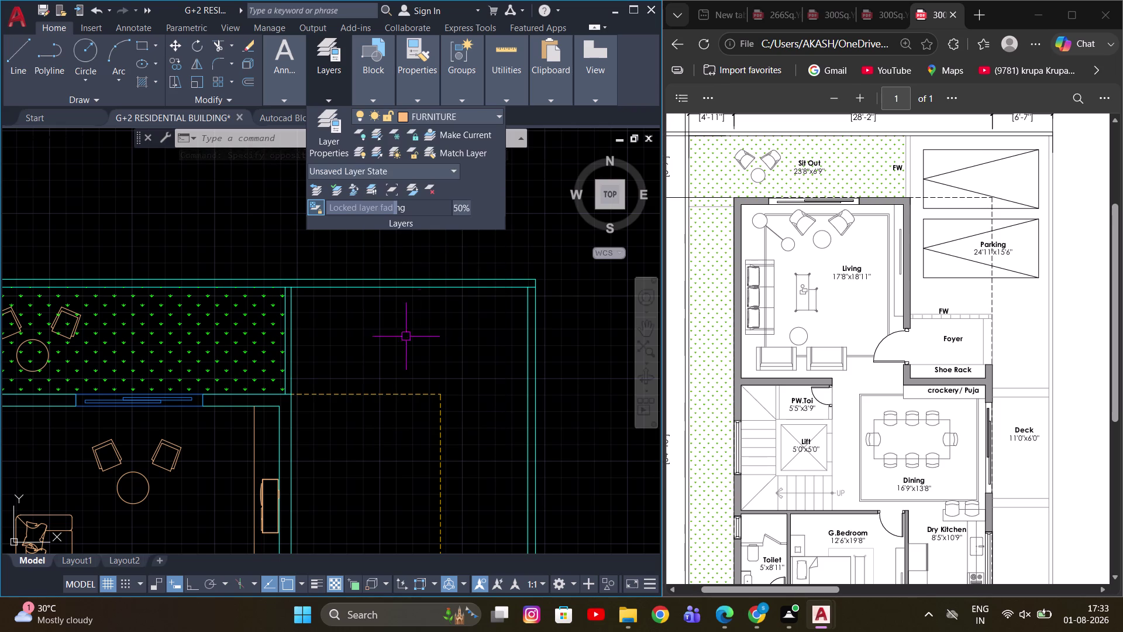
middle_drag(392, 365, 385, 351)
click(342, 93)
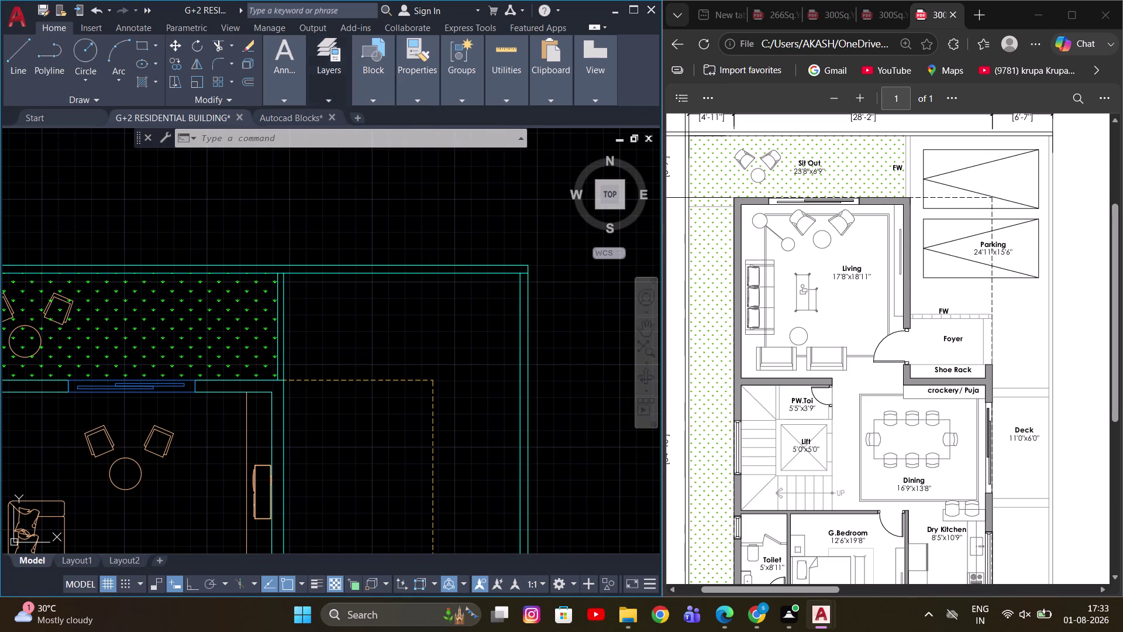
click(430, 119)
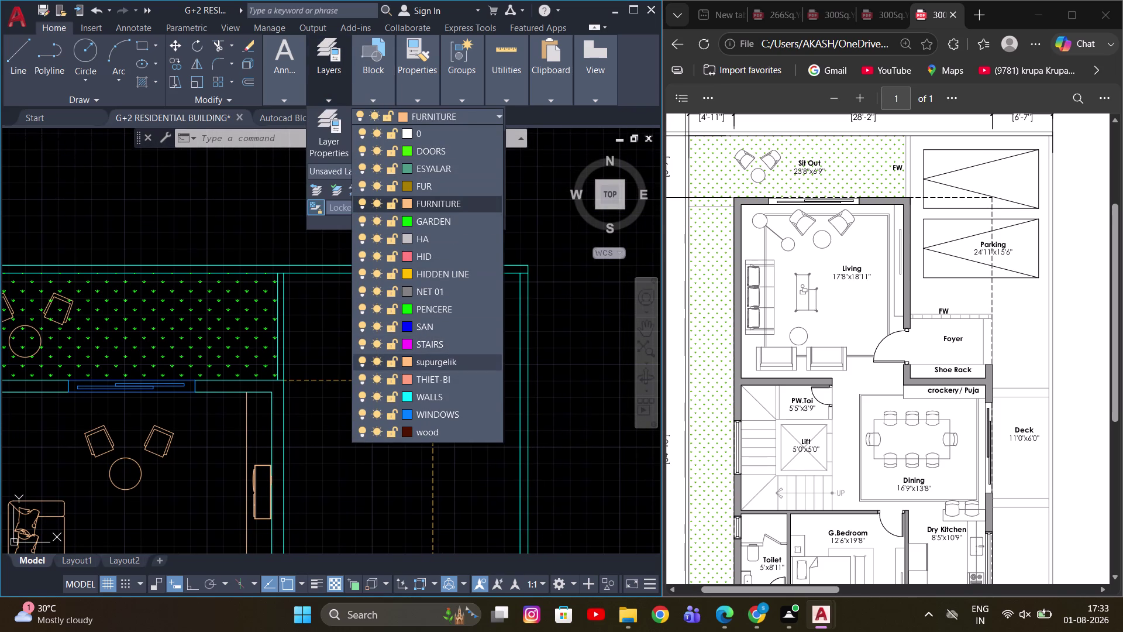
click(437, 394)
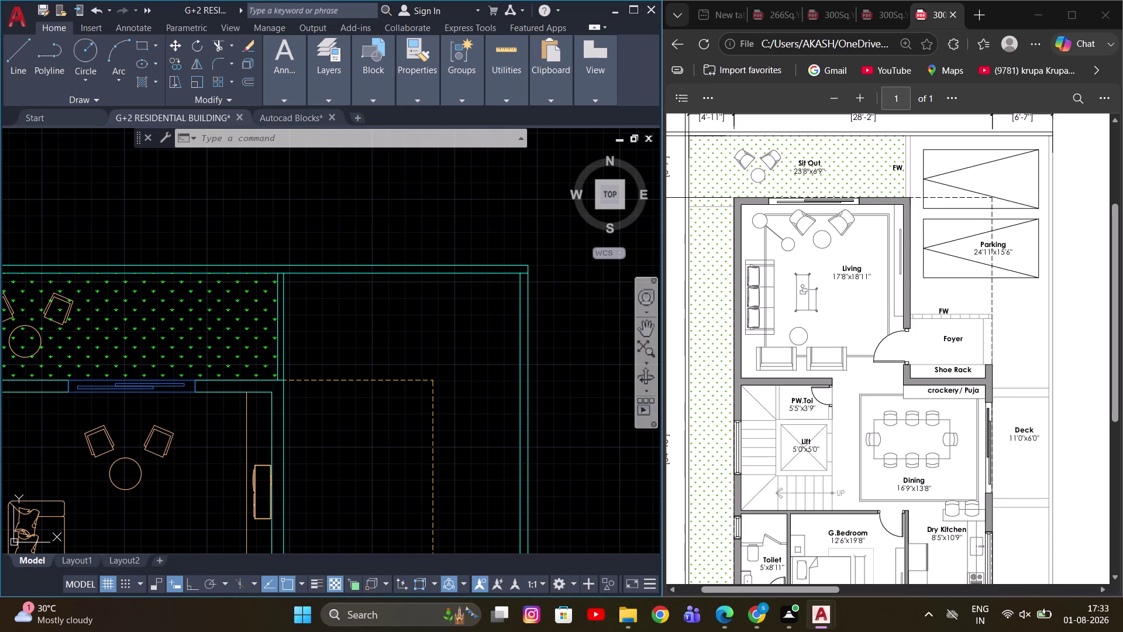
scroll(up, 3)
scroll(up, 3)
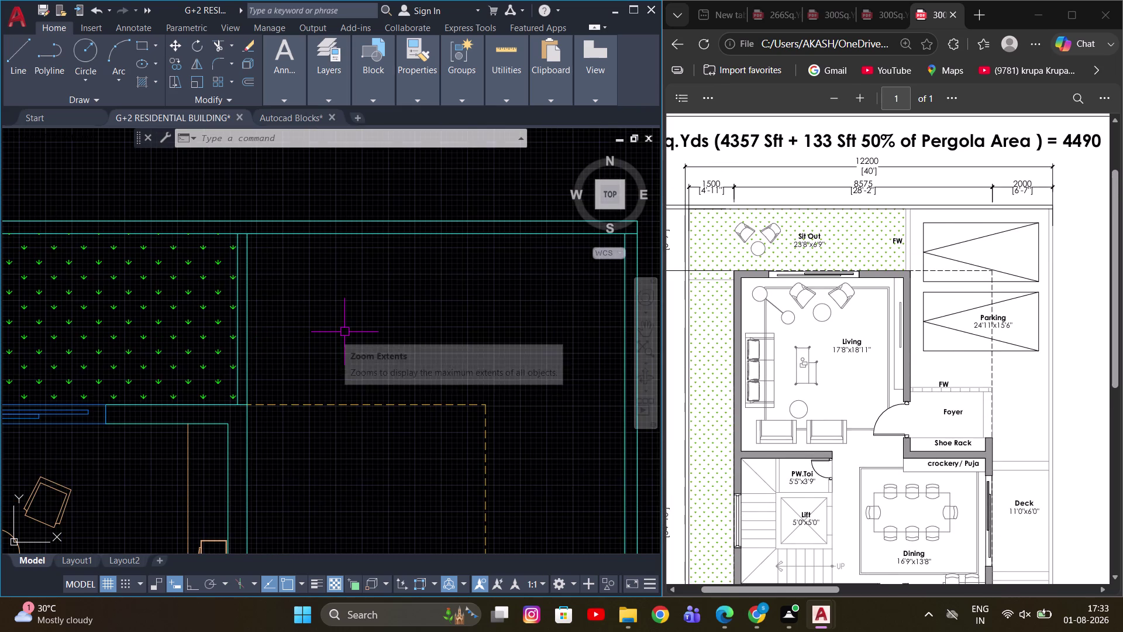
Draw the parking bay rectangle in the parking area.
key(Escape)
text(REC)
key(space)
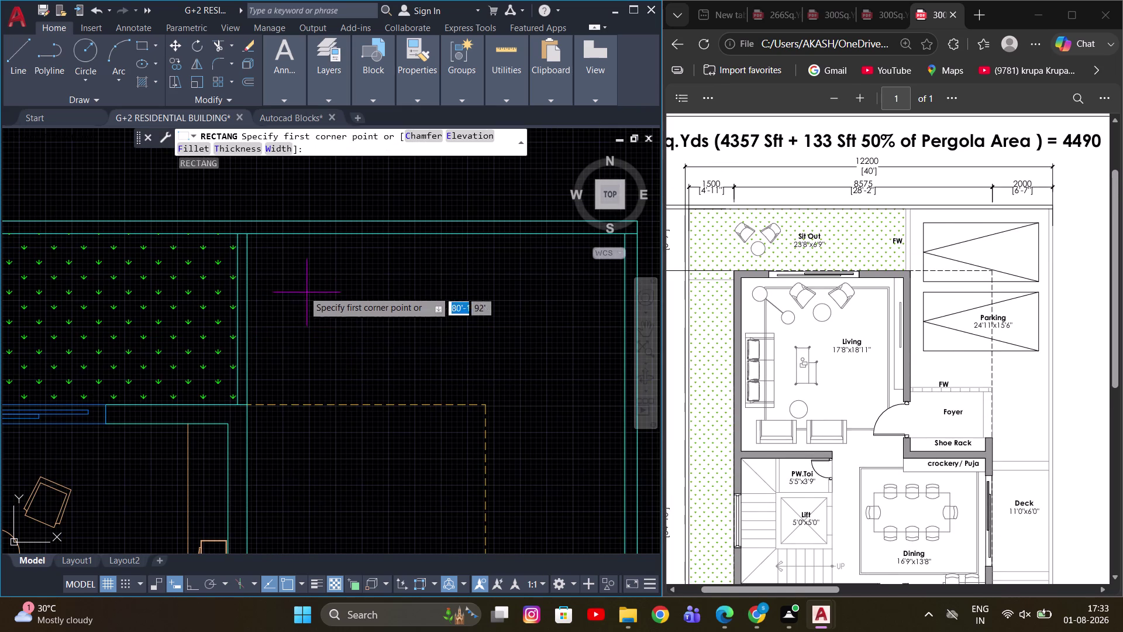
click(291, 287)
scroll(down, 3)
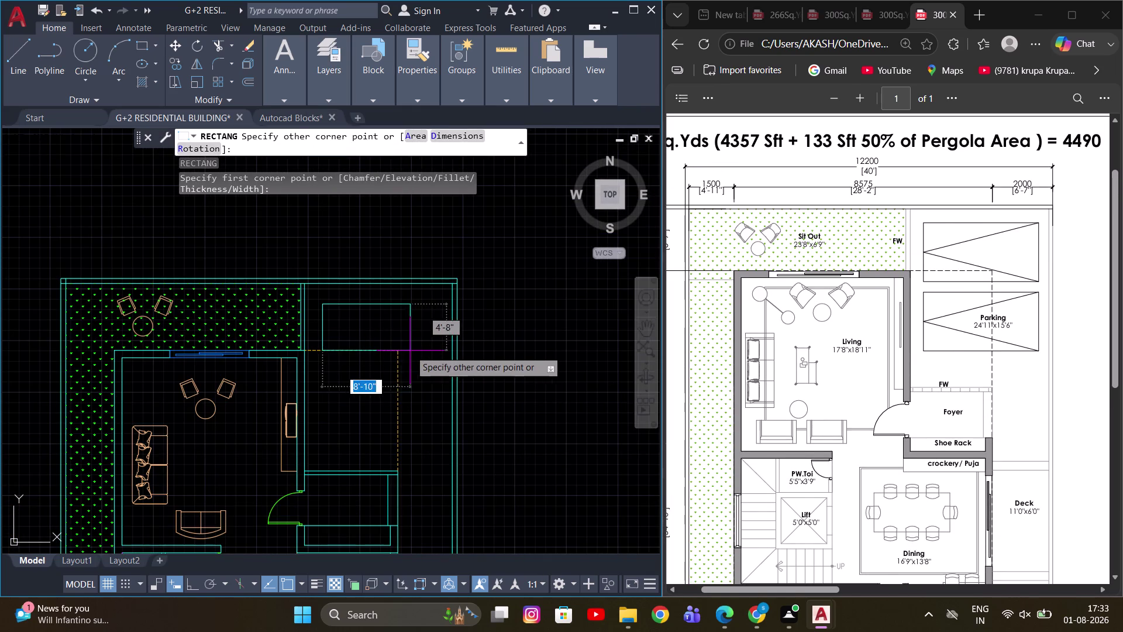
scroll(up, 3)
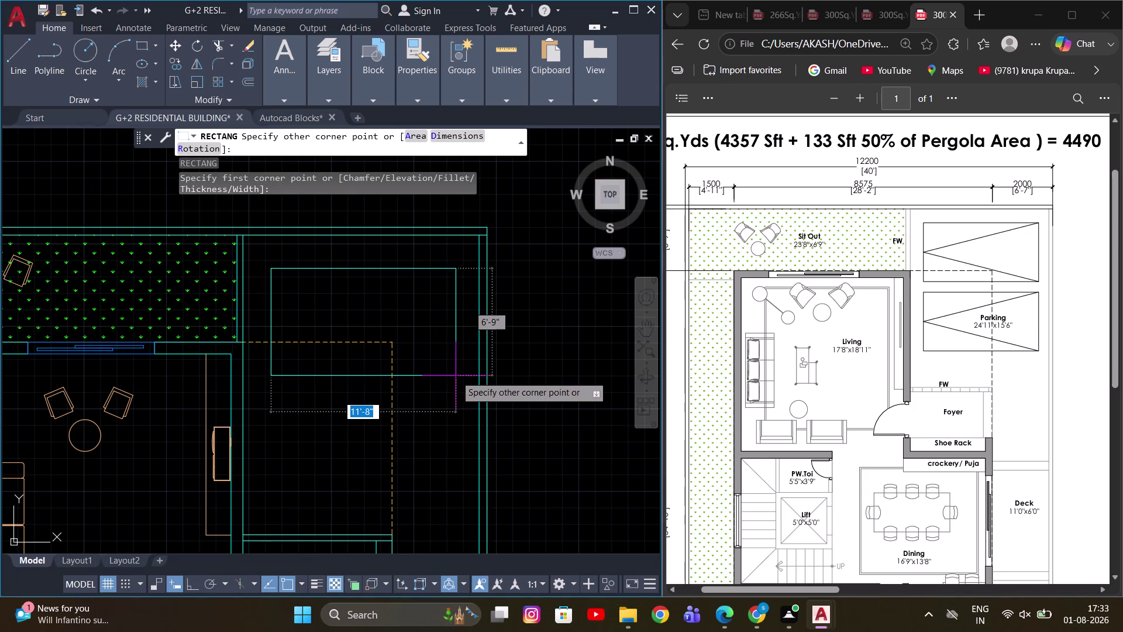
click(456, 375)
key(Escape)
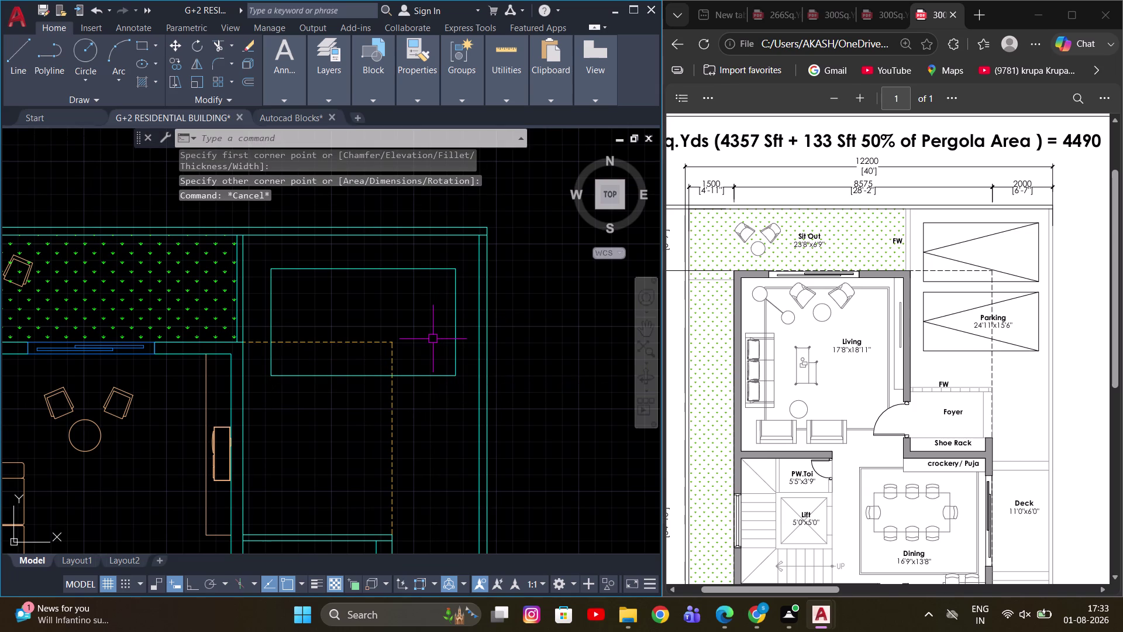
Draw two crossing diagonal lines corner to corner inside the bay.
key(l)
key(space)
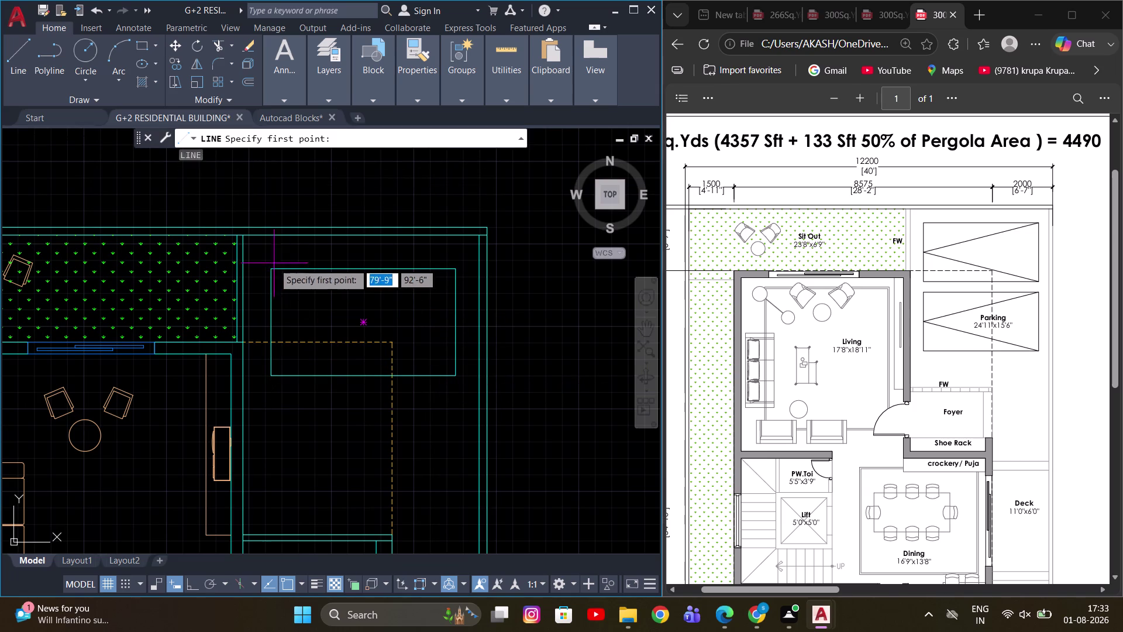
click(274, 262)
click(458, 373)
key(space)
key(space)
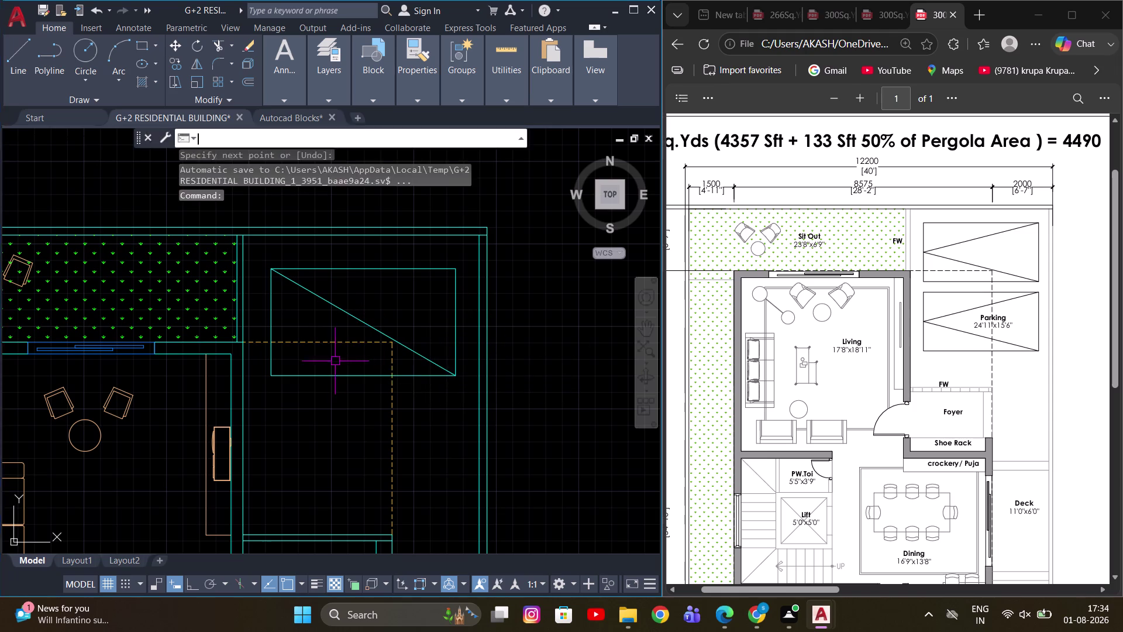
click(276, 377)
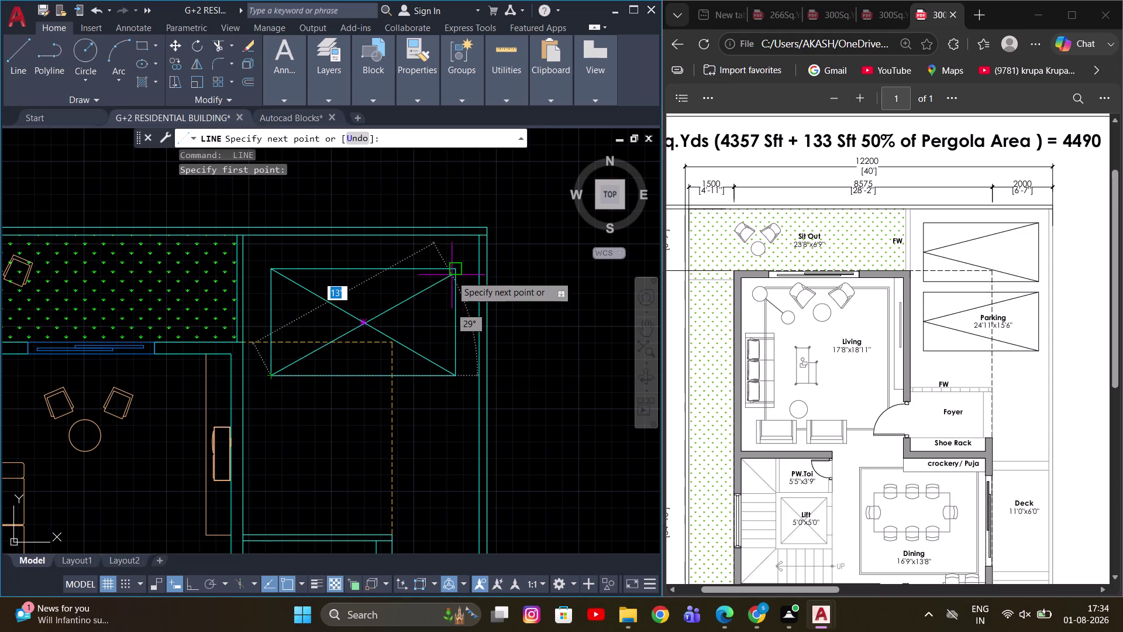
click(453, 272)
scroll(down, 3)
key(Escape)
Erase both diagonal lines from the parking bay.
middle_drag(440, 335, 431, 373)
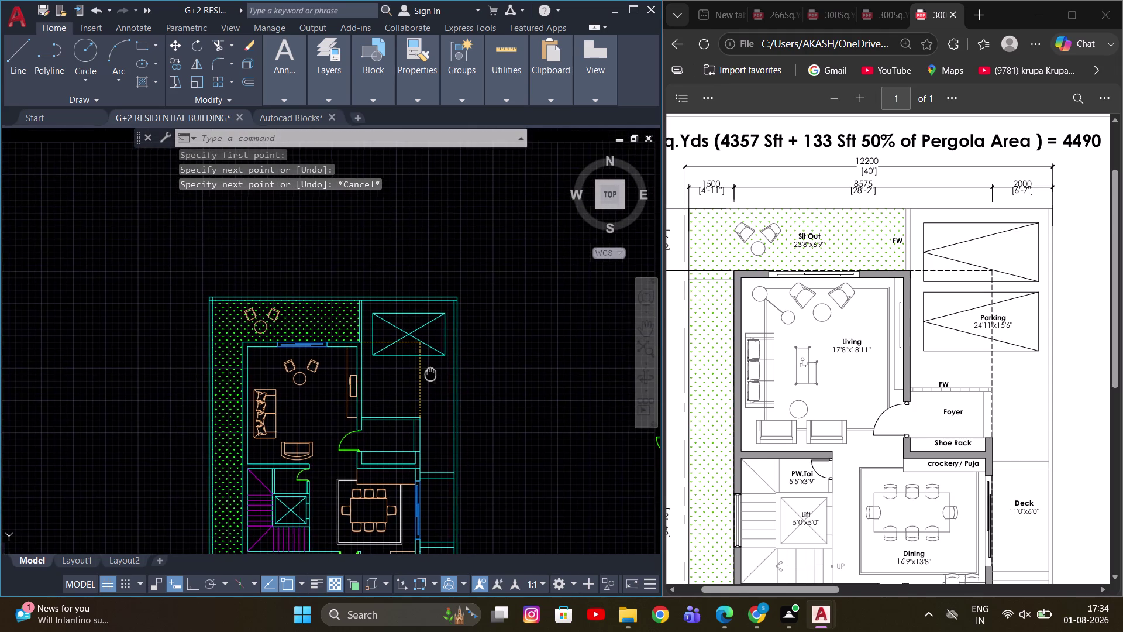
middle_drag(431, 373, 430, 372)
middle_drag(451, 322, 448, 329)
scroll(up, 3)
click(406, 340)
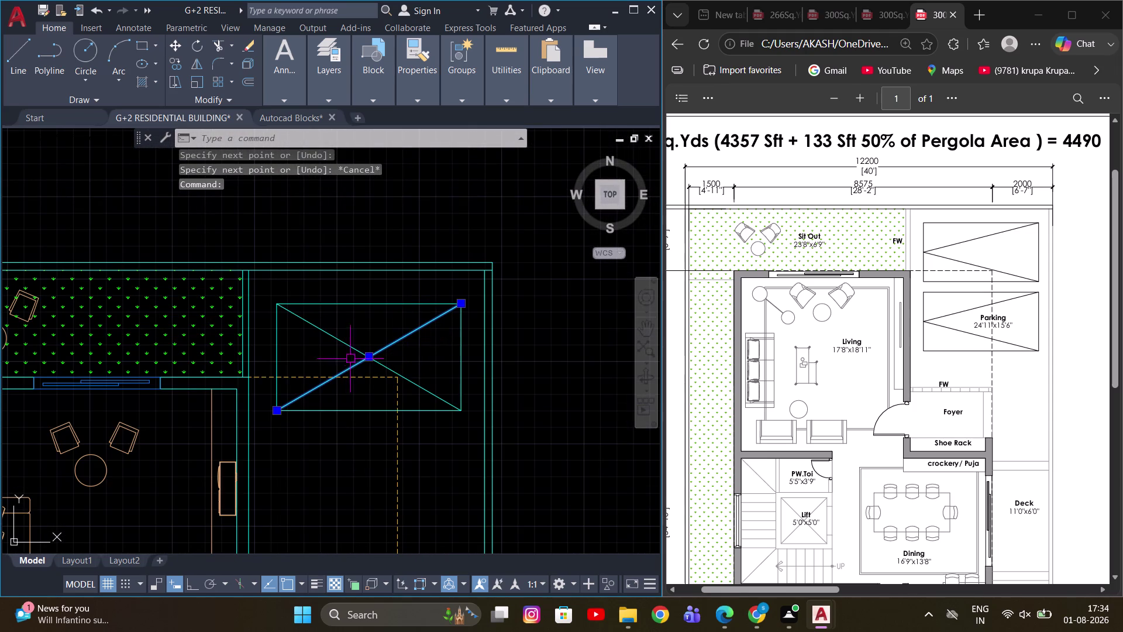
click(354, 345)
key(e)
key(space)
Draw angled car-marking lines inside the bay and select the bay with its lines.
key(l)
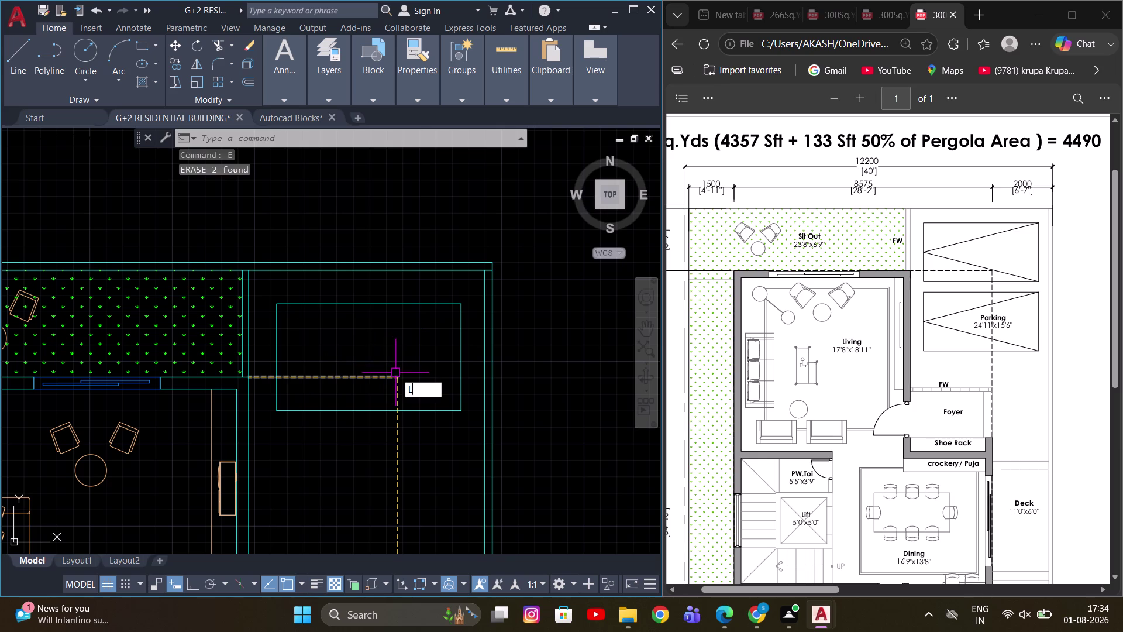
key(space)
click(468, 410)
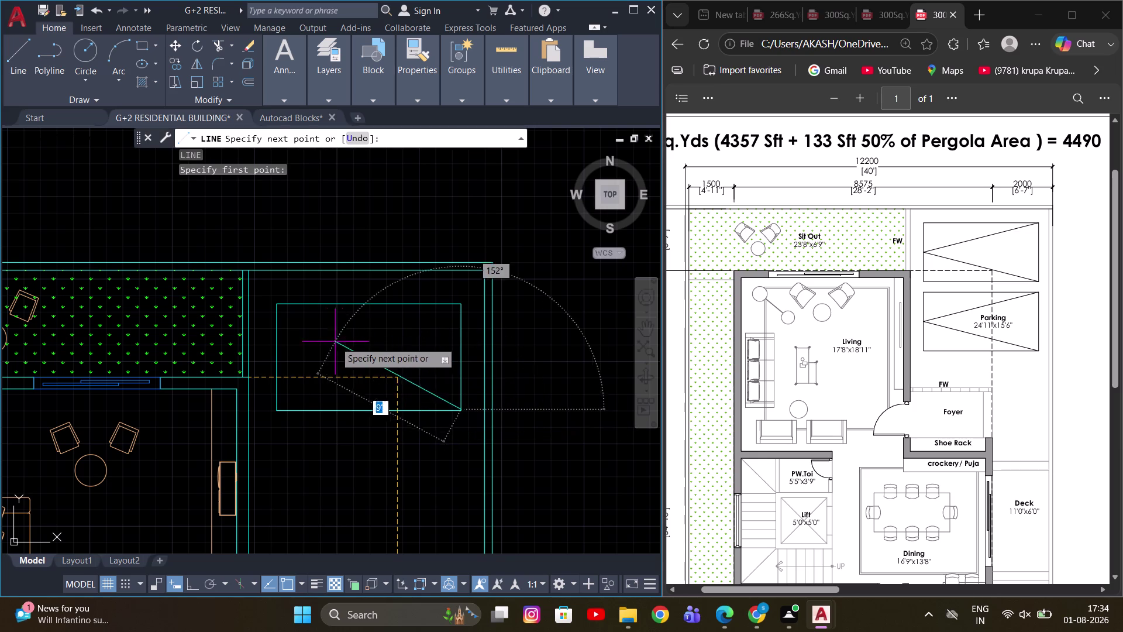
click(278, 360)
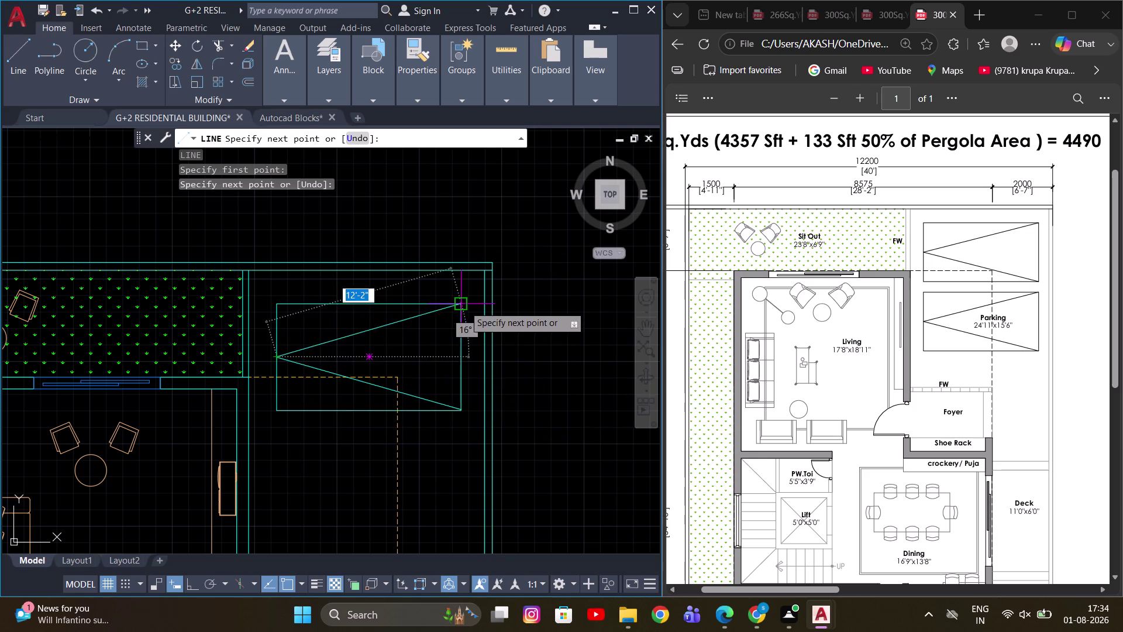
click(464, 306)
key(Escape)
drag(465, 286, 440, 326)
click(419, 403)
scroll(down, 3)
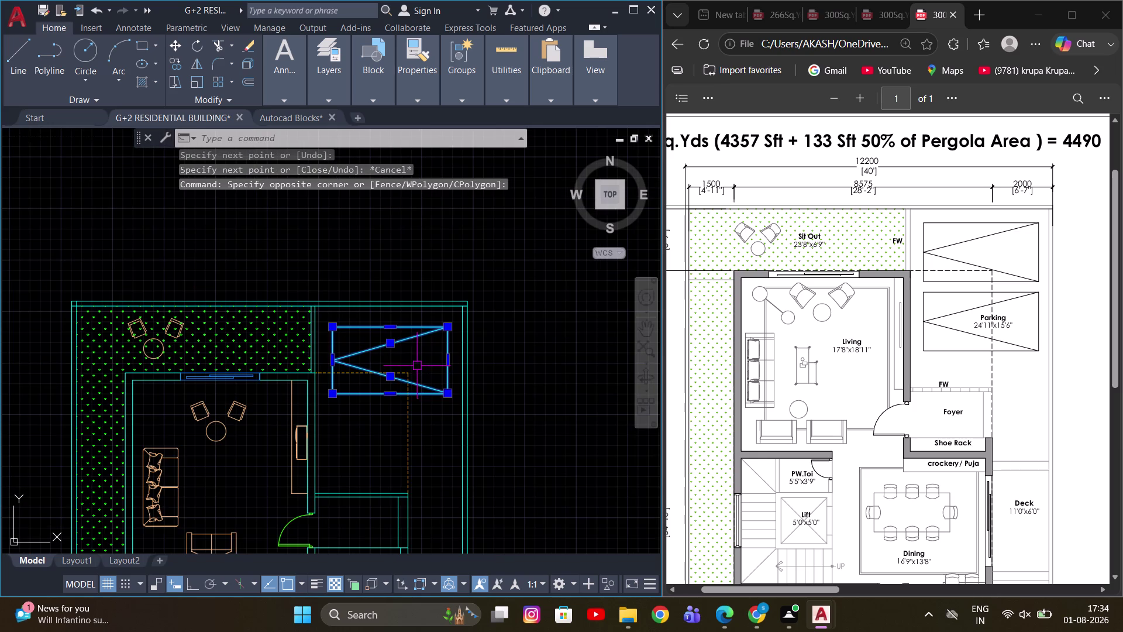
Copy the parking bay straight down with Ortho on, creating a second car space.
key(c)
key(o)
key(space)
scroll(up, 3)
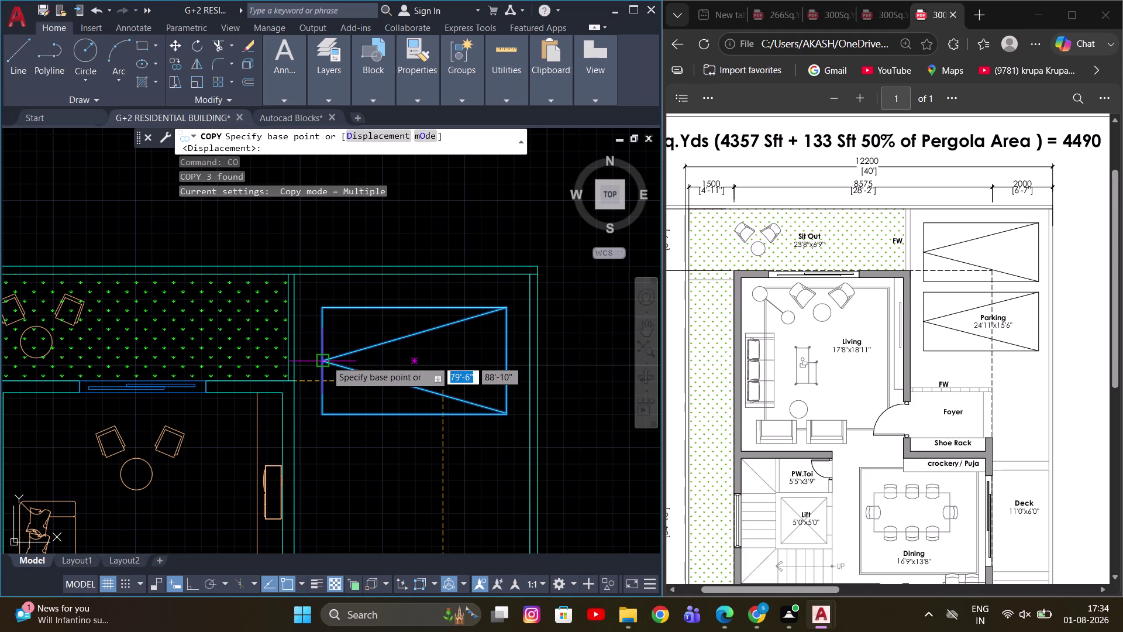
click(326, 360)
middle_drag(340, 458, 357, 403)
key(F8)
scroll(down, 3)
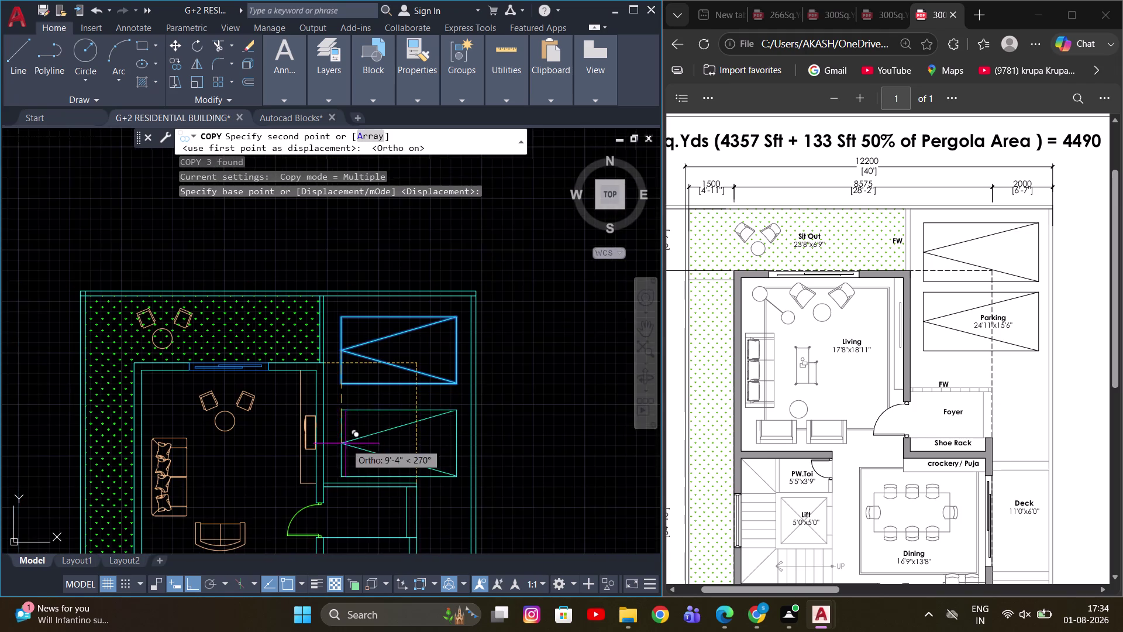
middle_drag(345, 443, 351, 422)
scroll(up, 3)
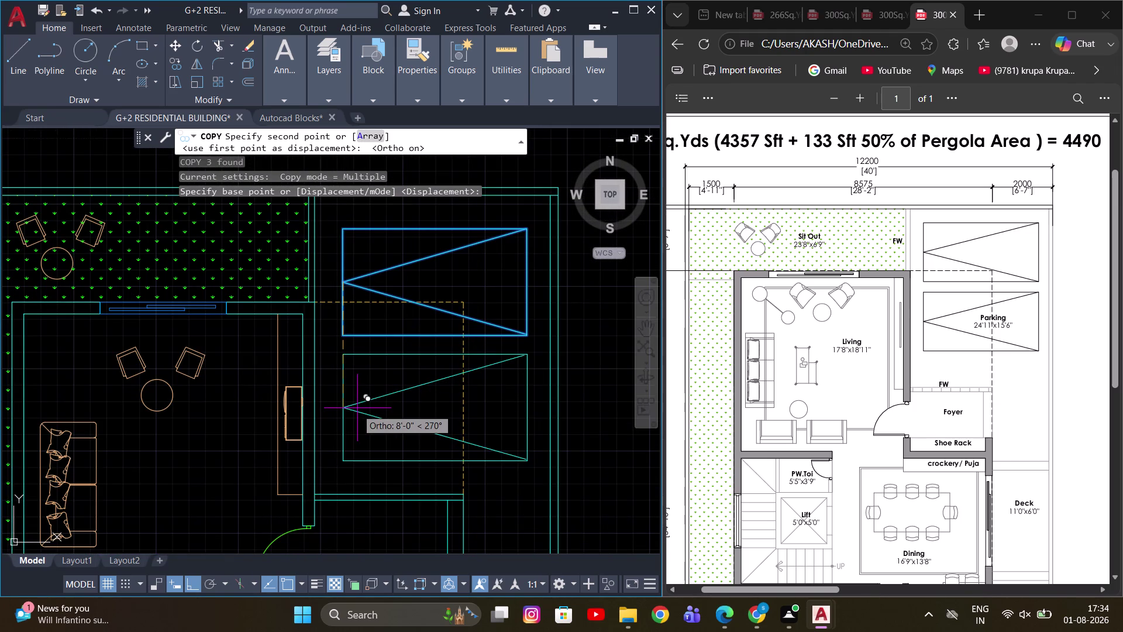
click(359, 399)
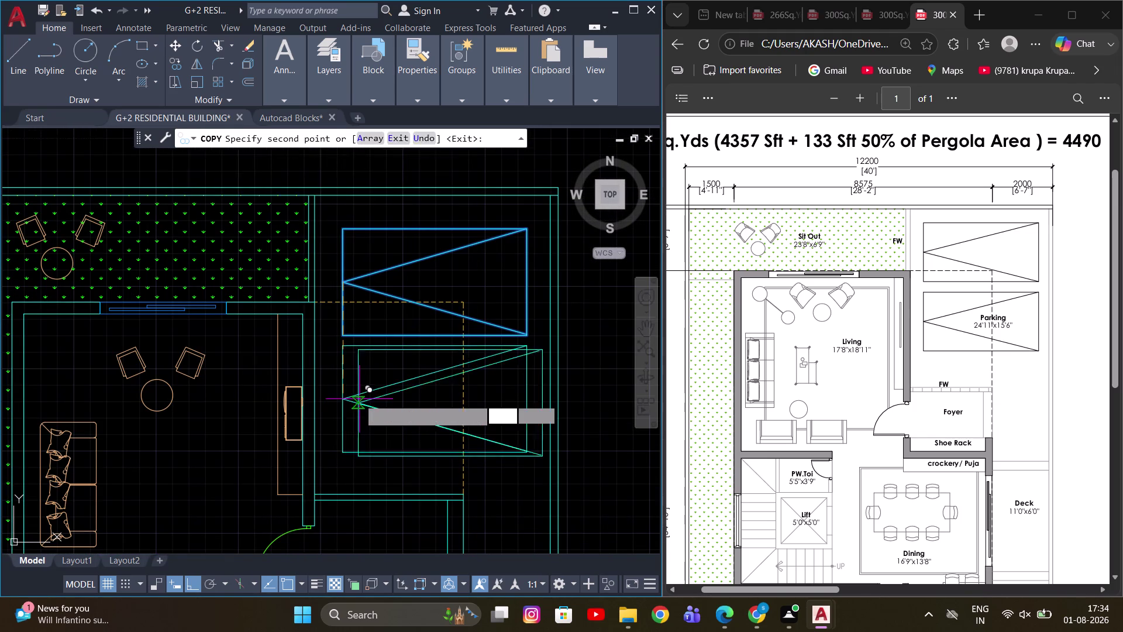
key(Escape)
scroll(down, 3)
scroll(up, 3)
middle_drag(451, 344, 446, 370)
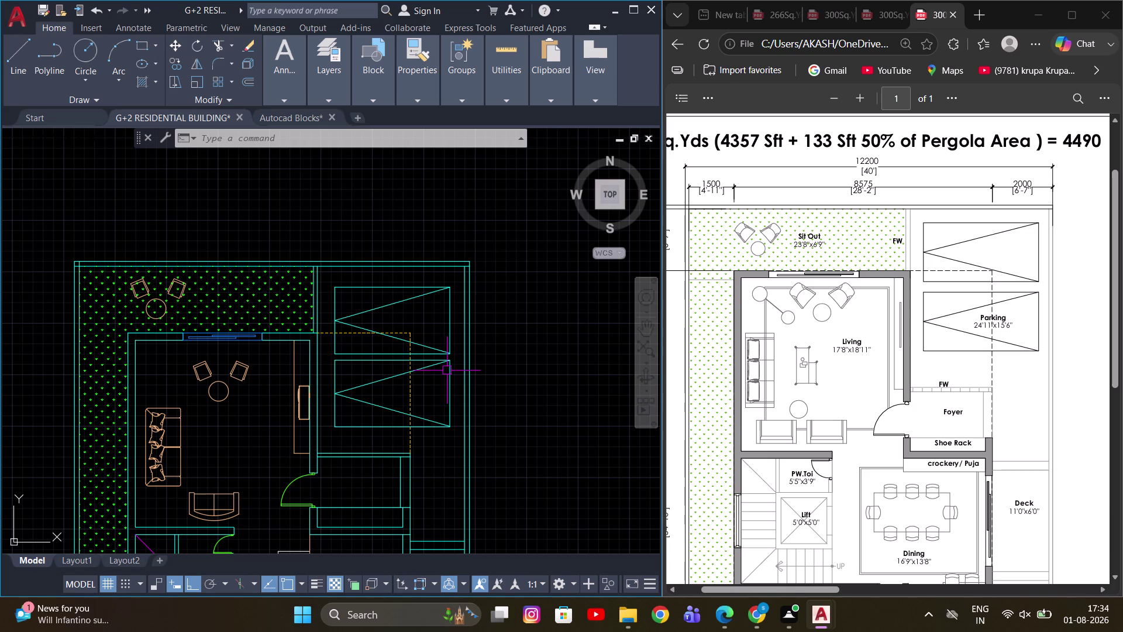
scroll(down, 3)
middle_drag(394, 418, 480, 303)
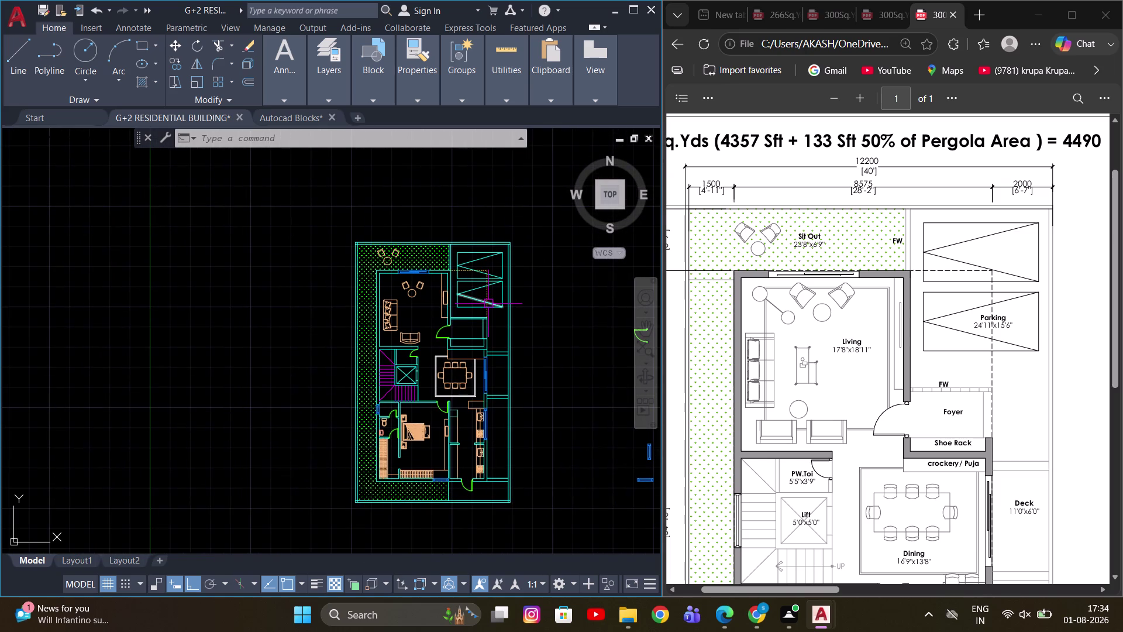
middle_drag(496, 422, 514, 369)
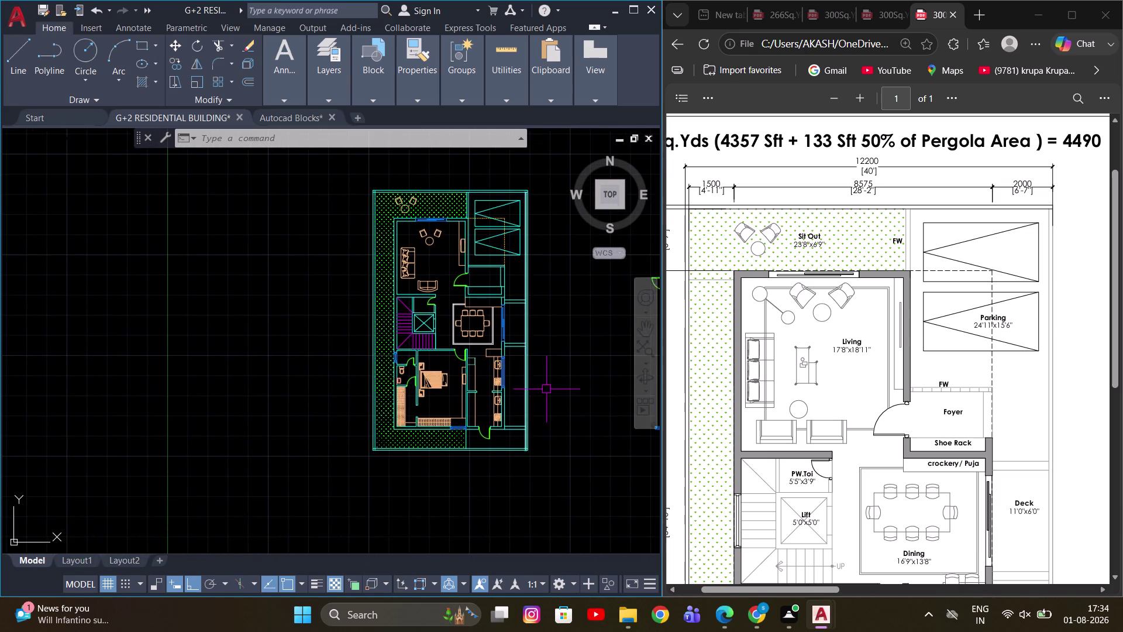
scroll(up, 3)
scroll(up, 3)
middle_drag(516, 413, 478, 419)
middle_drag(429, 310, 425, 334)
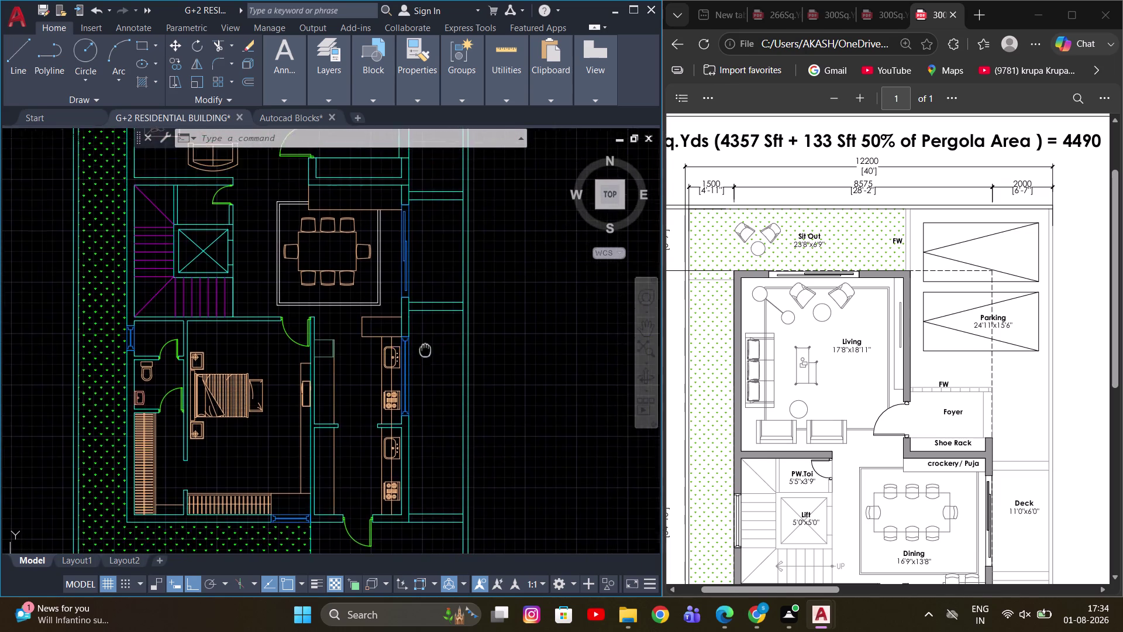
middle_drag(425, 334, 426, 365)
scroll(up, 3)
scroll(down, 3)
middle_drag(444, 361, 458, 411)
scroll(down, 3)
middle_drag(458, 387, 463, 367)
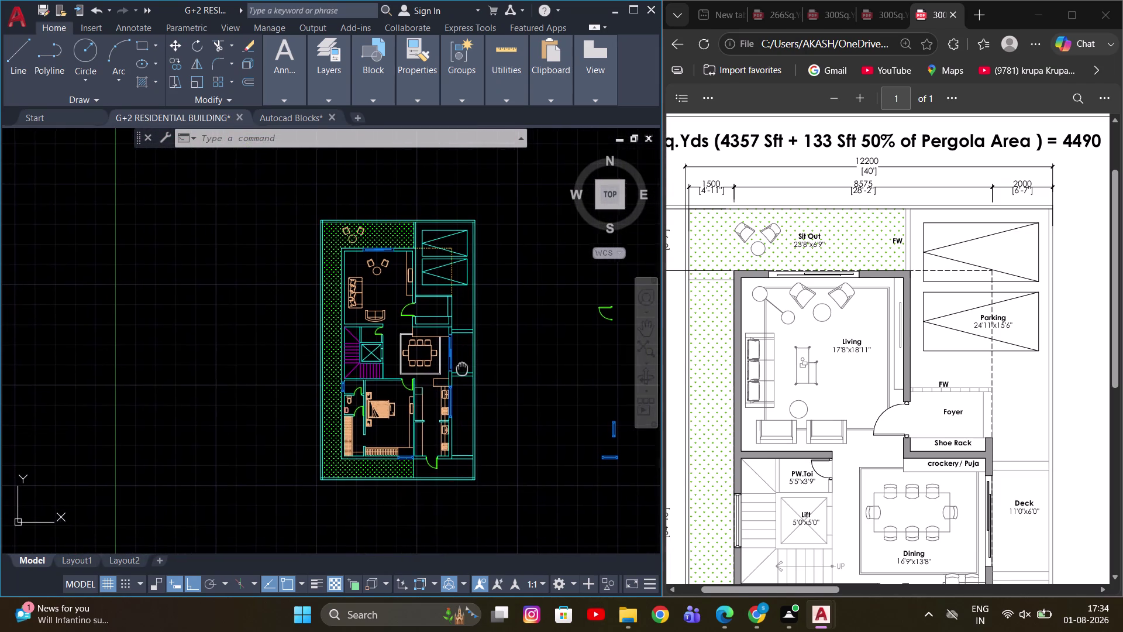
middle_drag(463, 368, 463, 366)
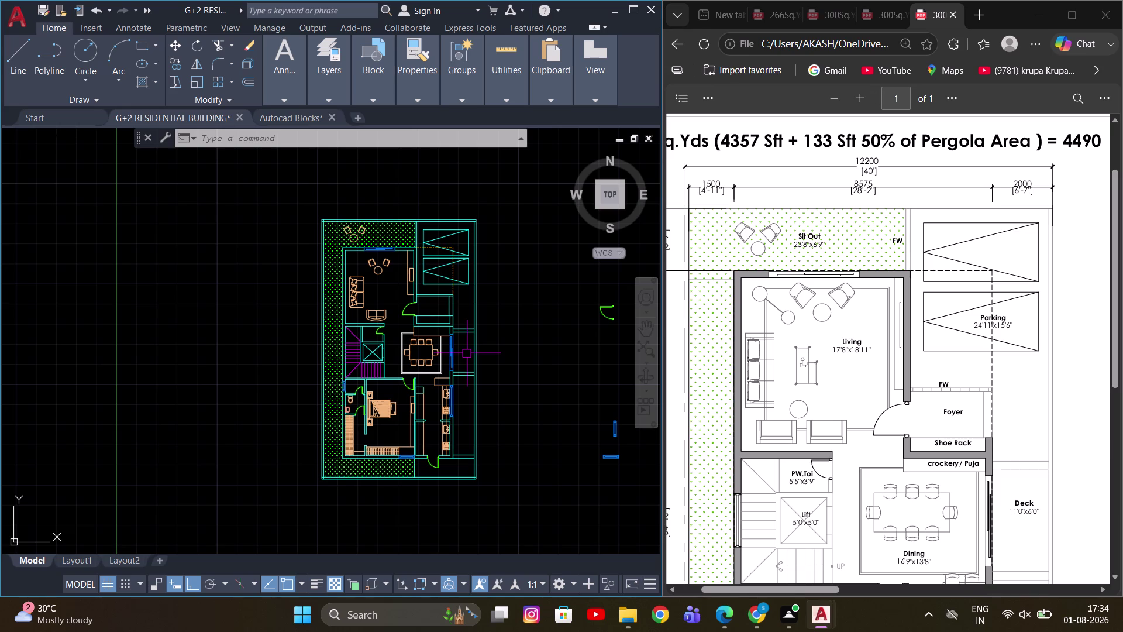
middle_drag(363, 362, 420, 314)
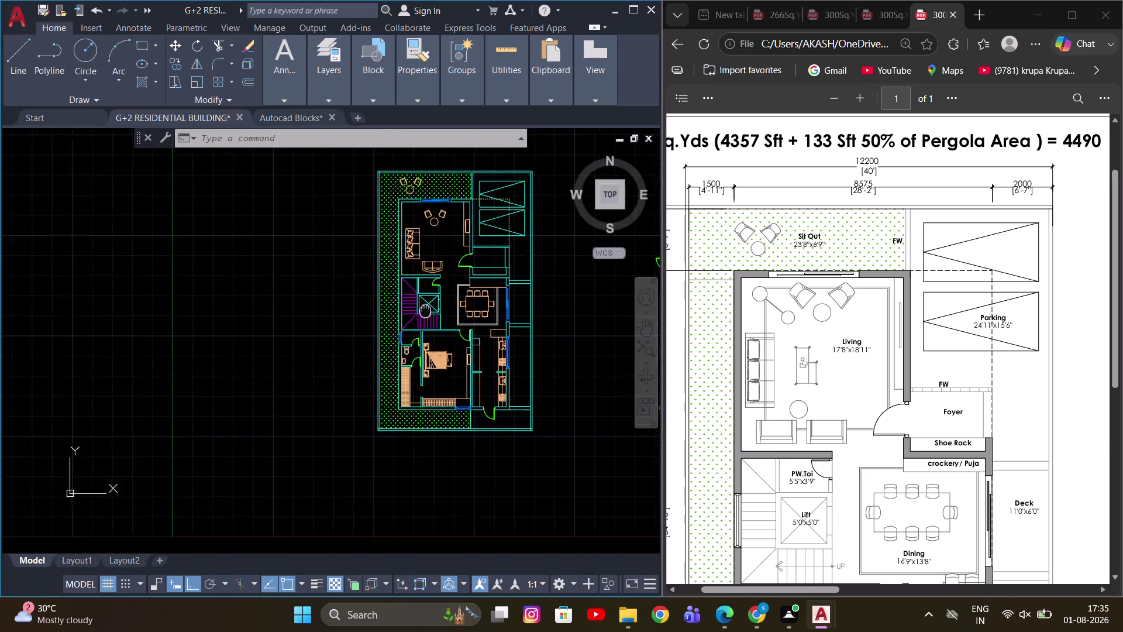
middle_drag(420, 314, 445, 297)
scroll(up, 3)
middle_drag(449, 314, 437, 339)
scroll(up, 3)
scroll(down, 3)
middle_drag(443, 323, 415, 341)
middle_drag(420, 336, 401, 367)
middle_click(400, 356)
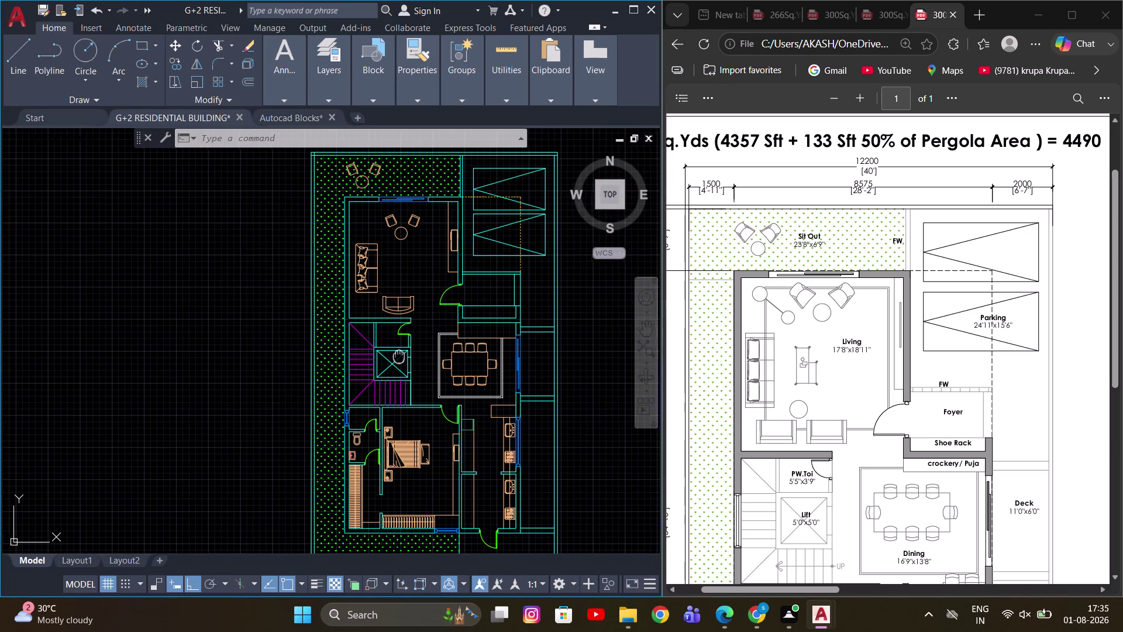
middle_drag(402, 355, 394, 378)
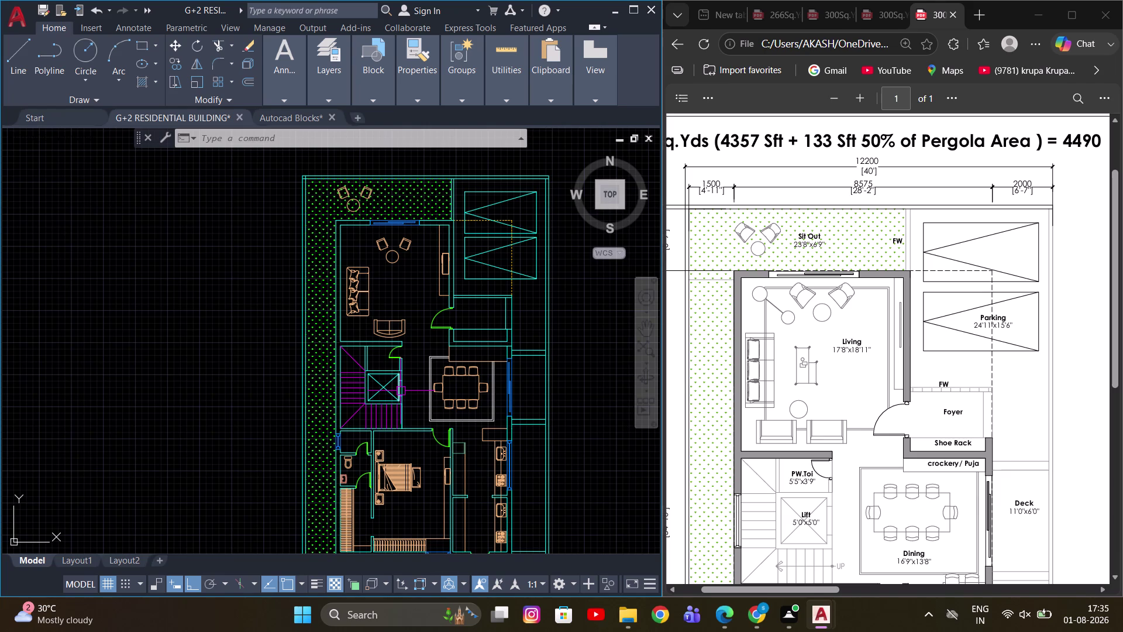
middle_drag(401, 391, 391, 404)
middle_drag(453, 386, 402, 414)
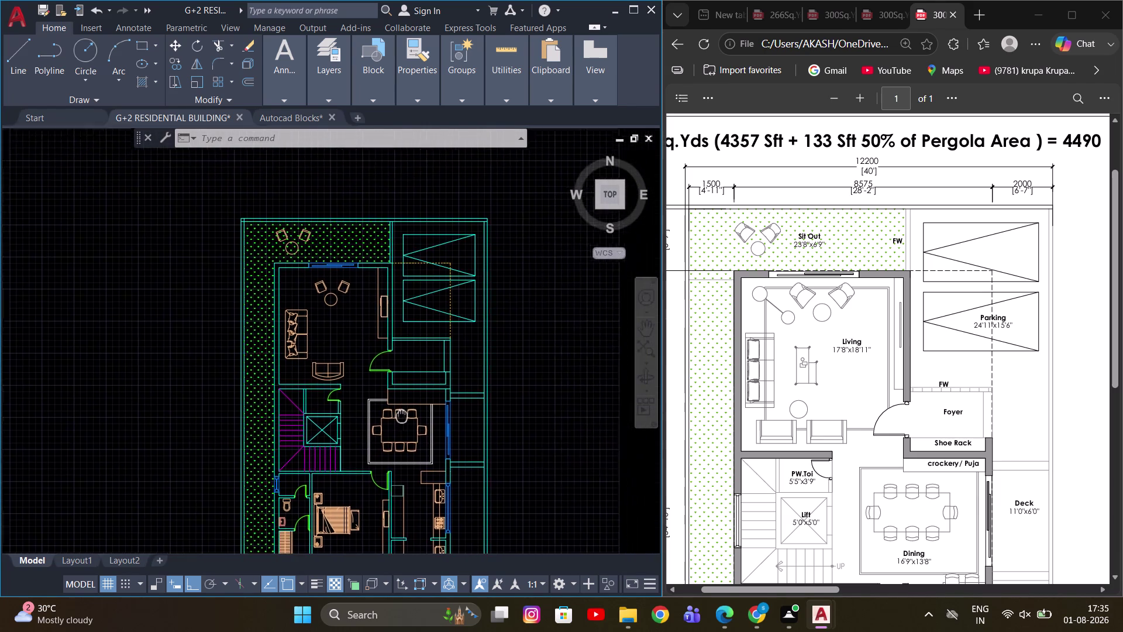
middle_drag(402, 415, 399, 416)
scroll(up, 3)
middle_drag(467, 398, 421, 359)
scroll(down, 3)
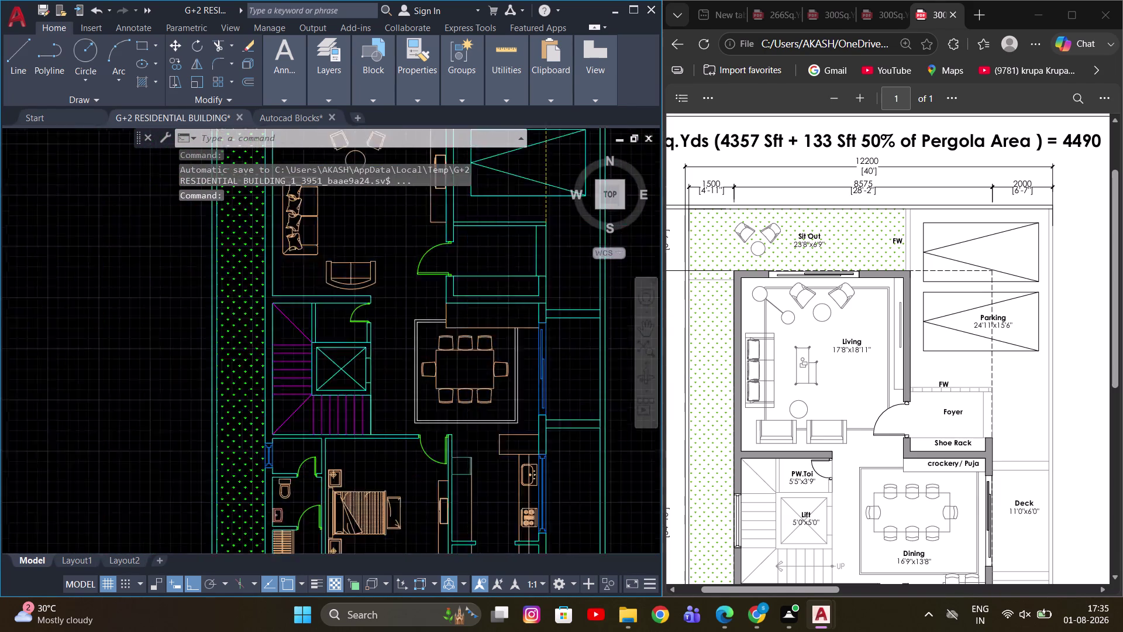
scroll(down, 3)
middle_drag(452, 404, 410, 408)
scroll(up, 3)
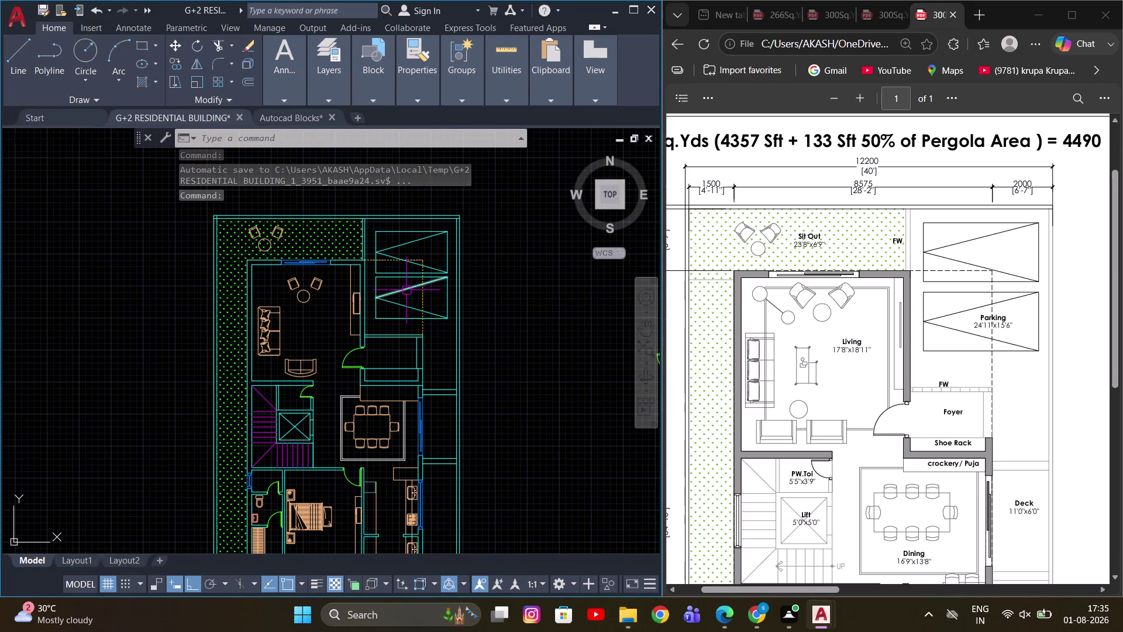
middle_drag(404, 302, 389, 328)
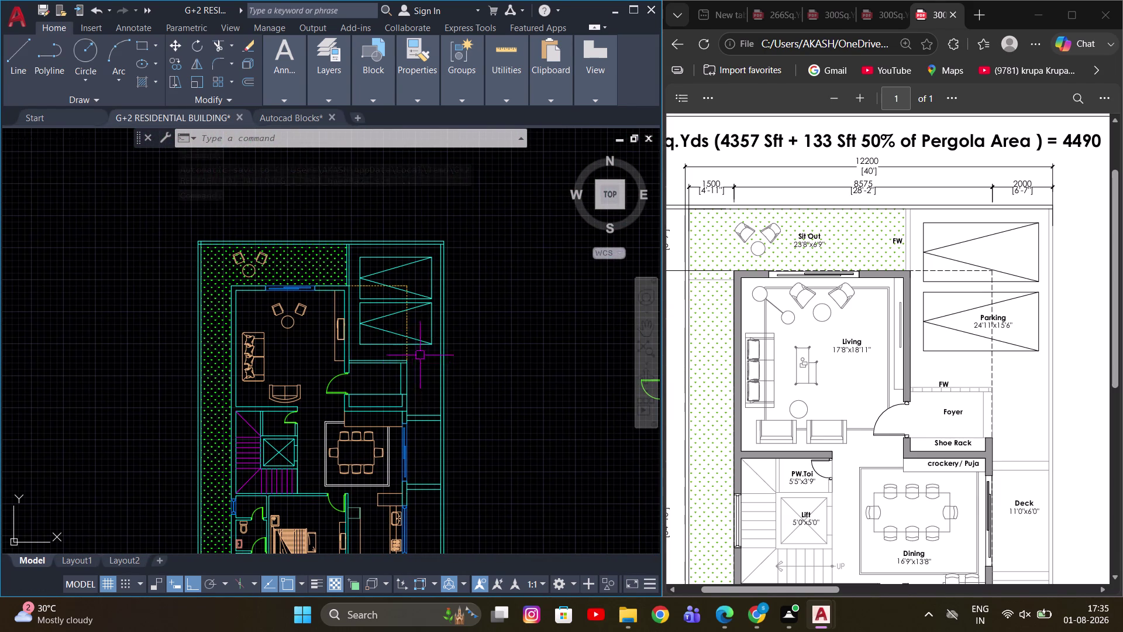
middle_drag(421, 352, 416, 316)
middle_drag(318, 340, 337, 291)
middle_drag(337, 291, 333, 328)
scroll(up, 3)
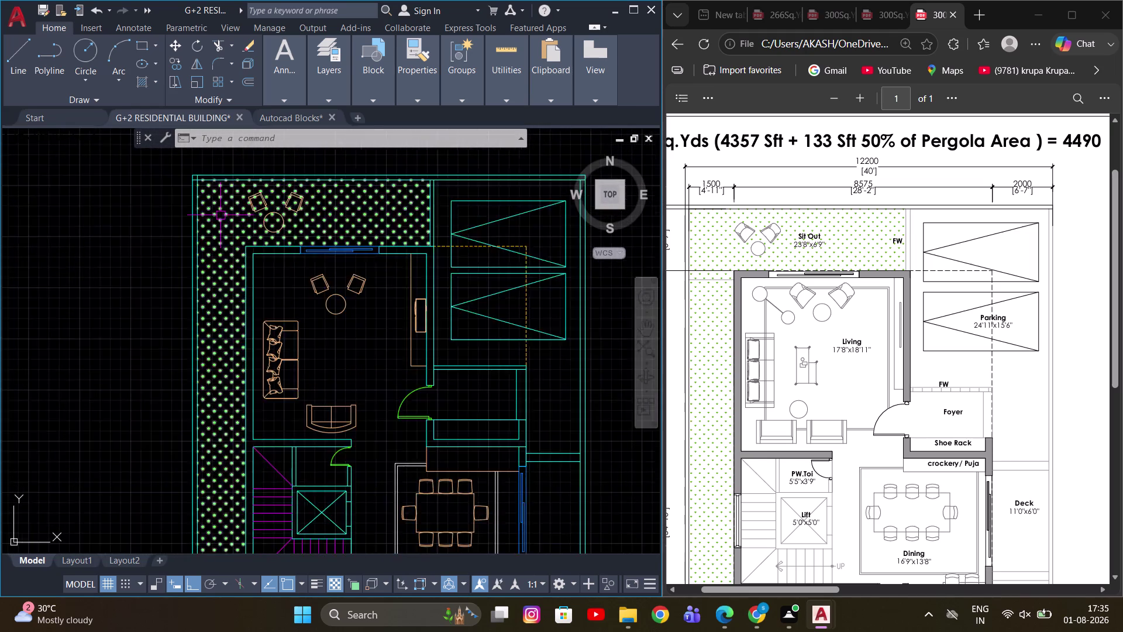
key(Escape)
scroll(up, 3)
middle_drag(186, 193, 213, 344)
scroll(up, 3)
key(Escape)
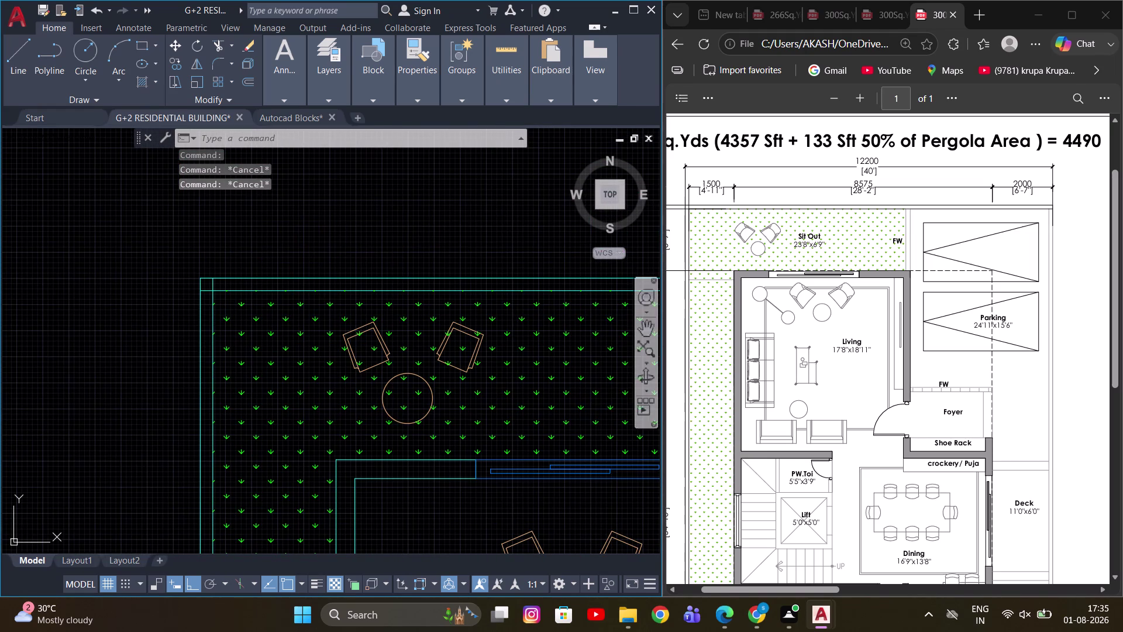
scroll(down, 3)
middle_drag(412, 442, 395, 327)
scroll(down, 3)
middle_drag(381, 391, 376, 370)
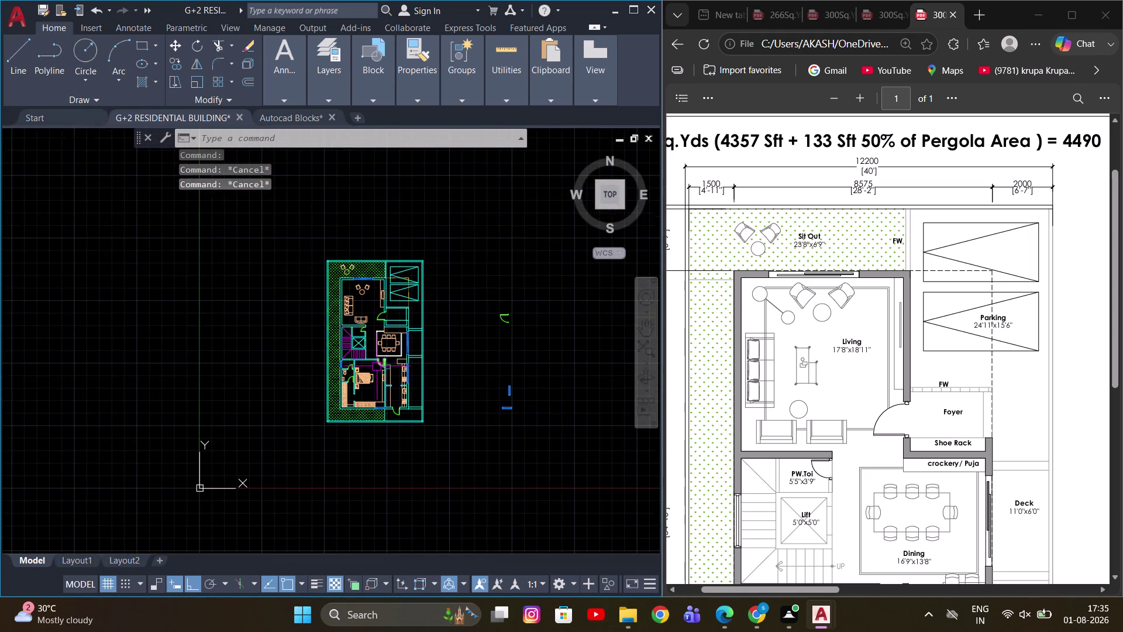
scroll(up, 3)
middle_drag(379, 389, 367, 446)
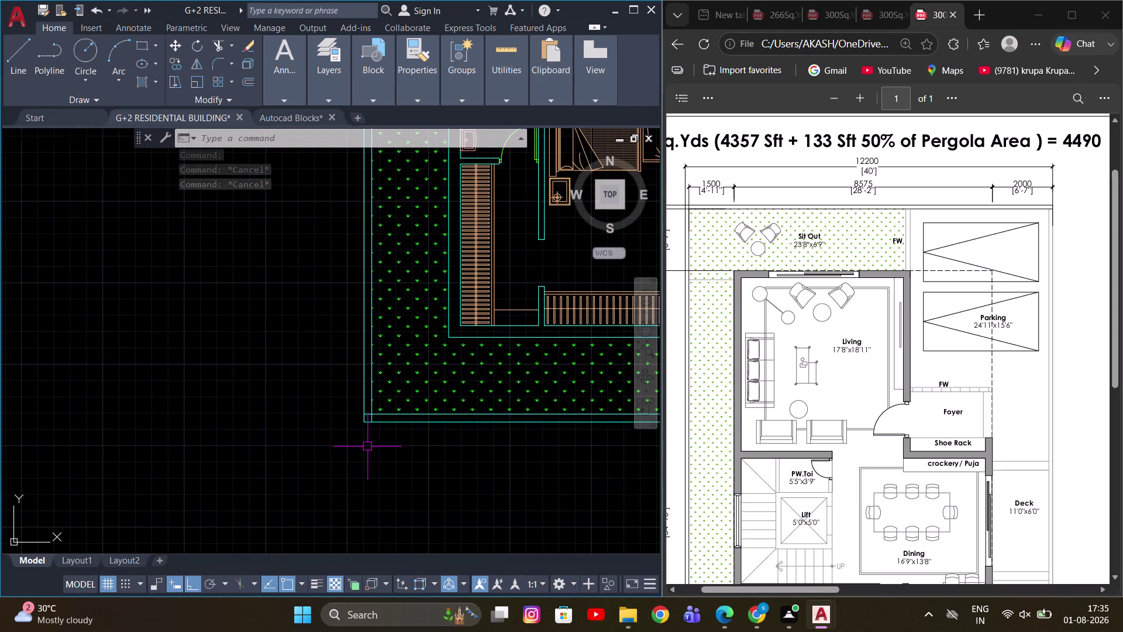
text(TR)
key(Return)
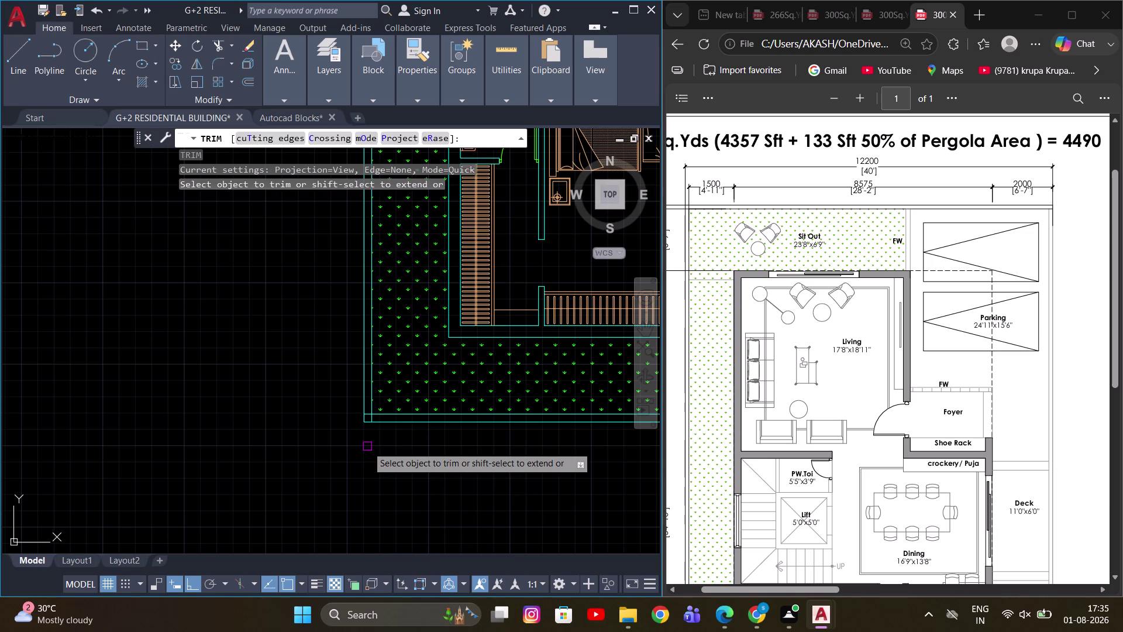
scroll(up, 3)
drag(369, 424, 340, 429)
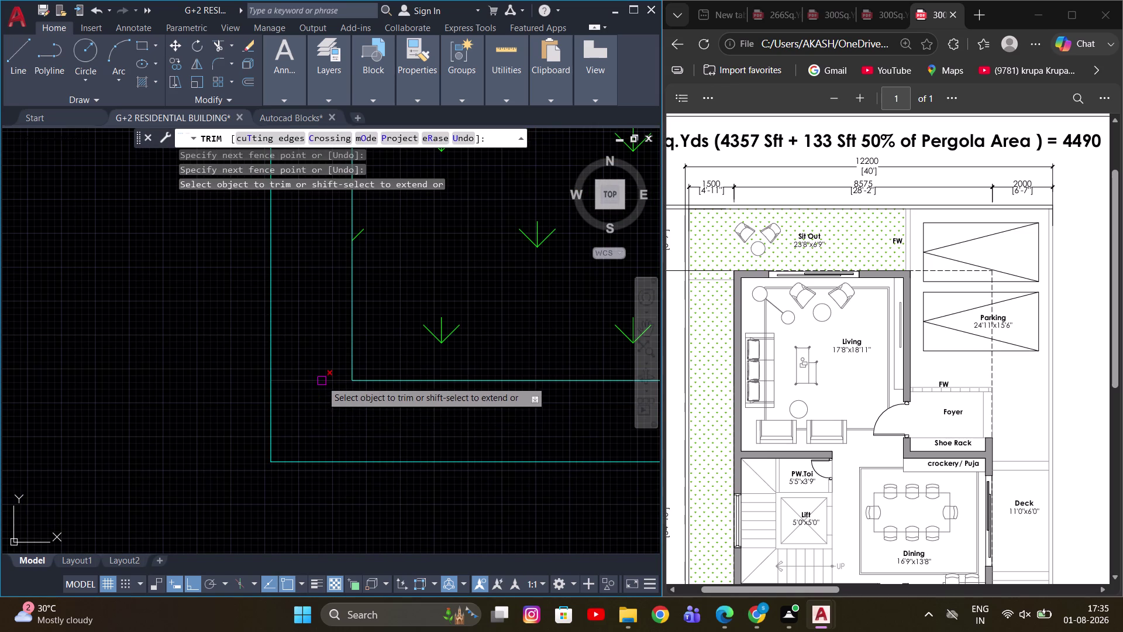
scroll(down, 3)
scroll(down, 3)
scroll(down, 3)
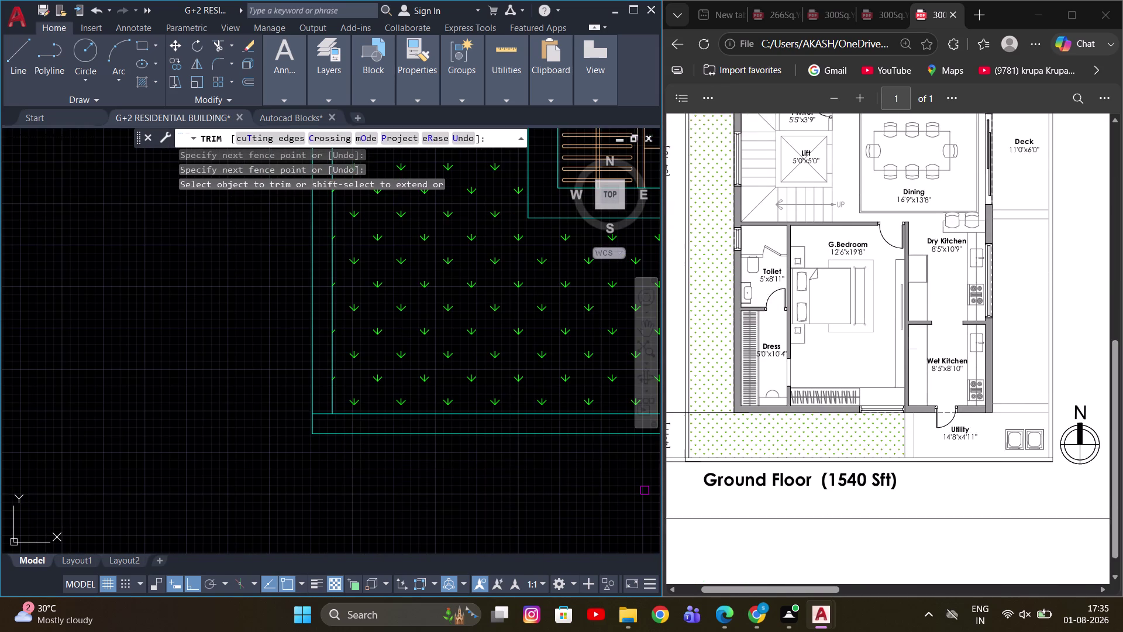
scroll(up, 3)
right_click(196, 380)
click(255, 405)
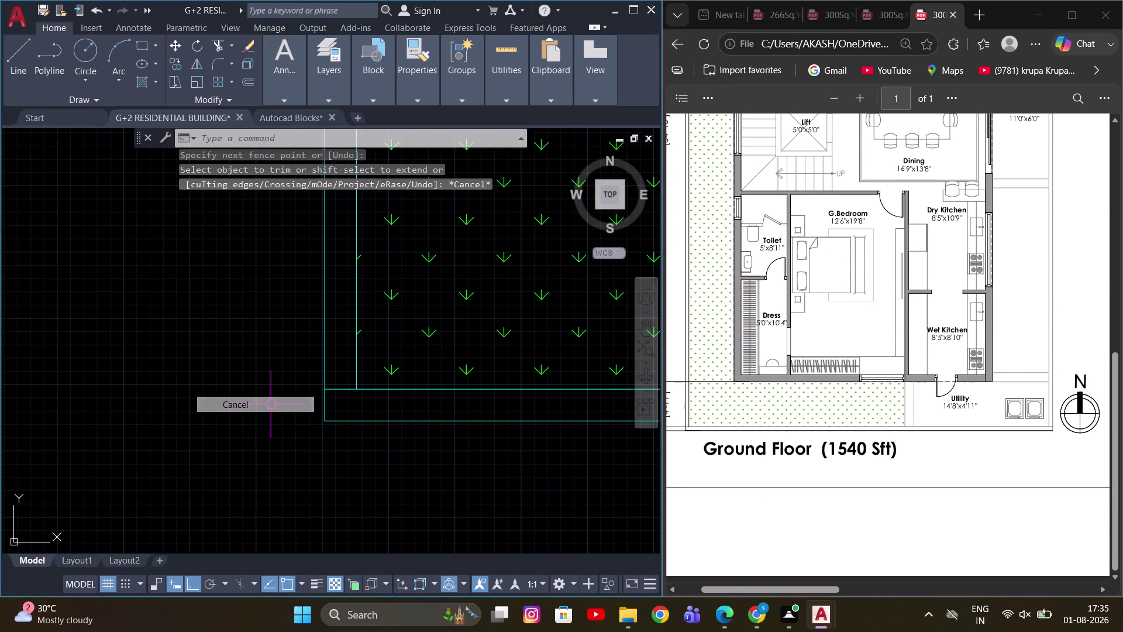
scroll(down, 3)
scroll(down, 3)
middle_drag(491, 448, 392, 443)
scroll(down, 3)
middle_drag(505, 419, 487, 453)
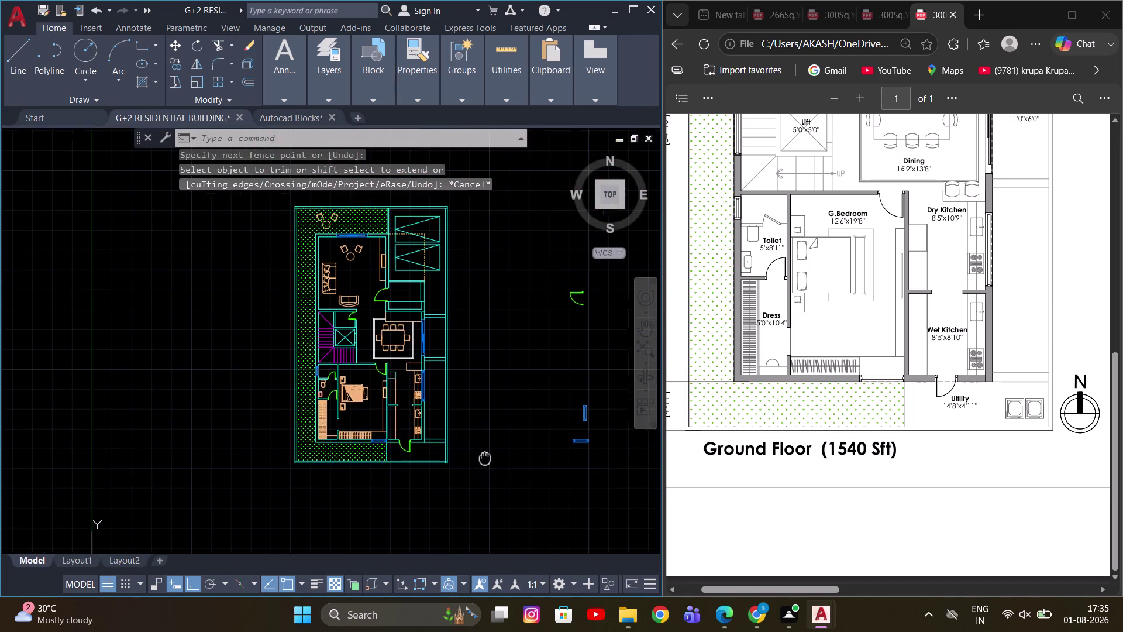
middle_drag(488, 454, 484, 457)
scroll(down, 3)
middle_drag(491, 421, 488, 441)
middle_drag(515, 411, 514, 448)
scroll(up, 3)
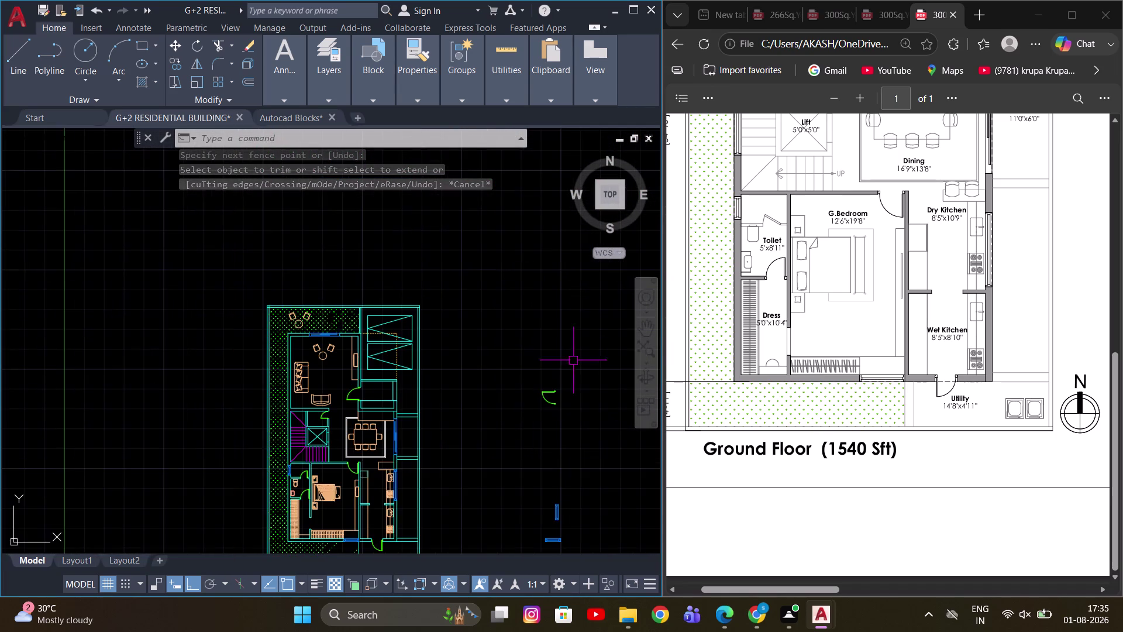
scroll(down, 3)
middle_drag(505, 418, 495, 405)
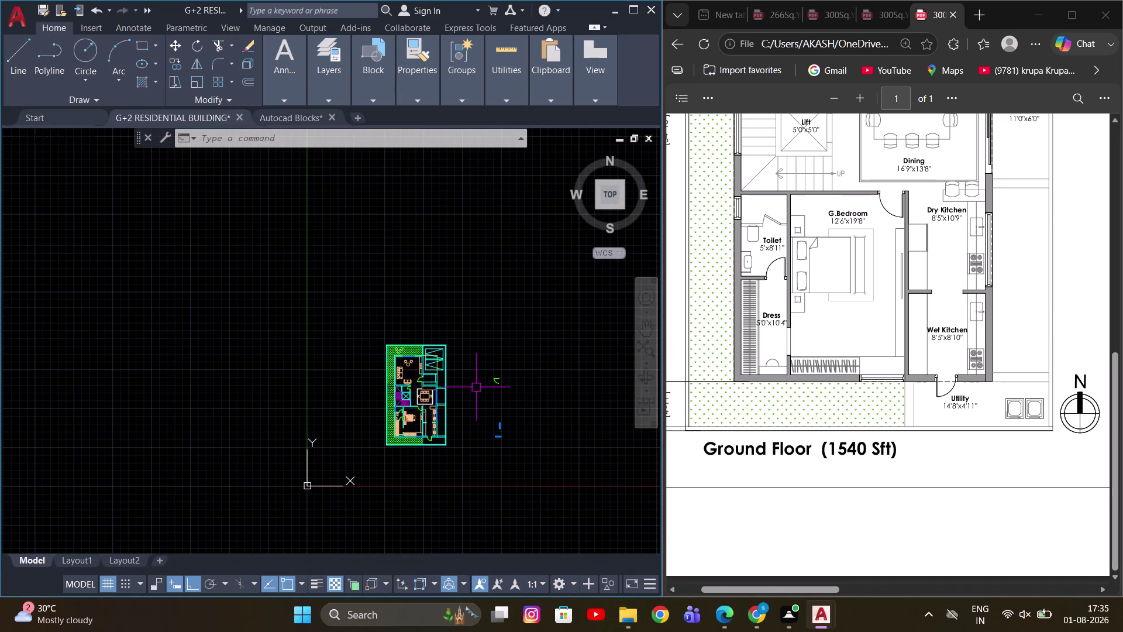
middle_drag(498, 424, 486, 444)
scroll(up, 3)
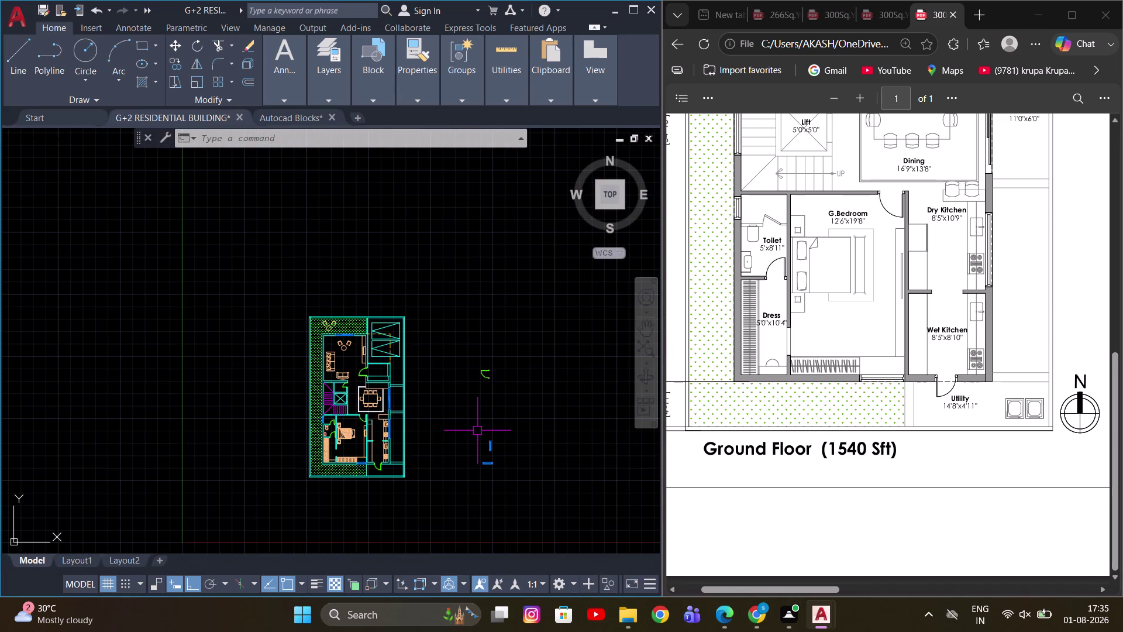
scroll(up, 3)
scroll(down, 3)
scroll(up, 3)
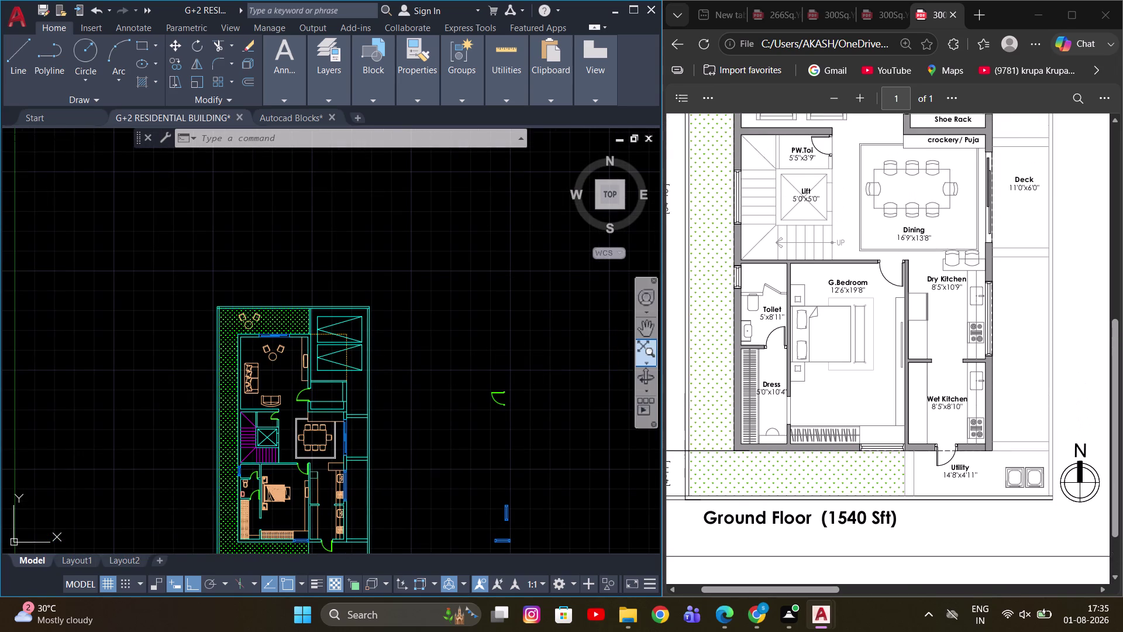
scroll(up, 3)
click(840, 94)
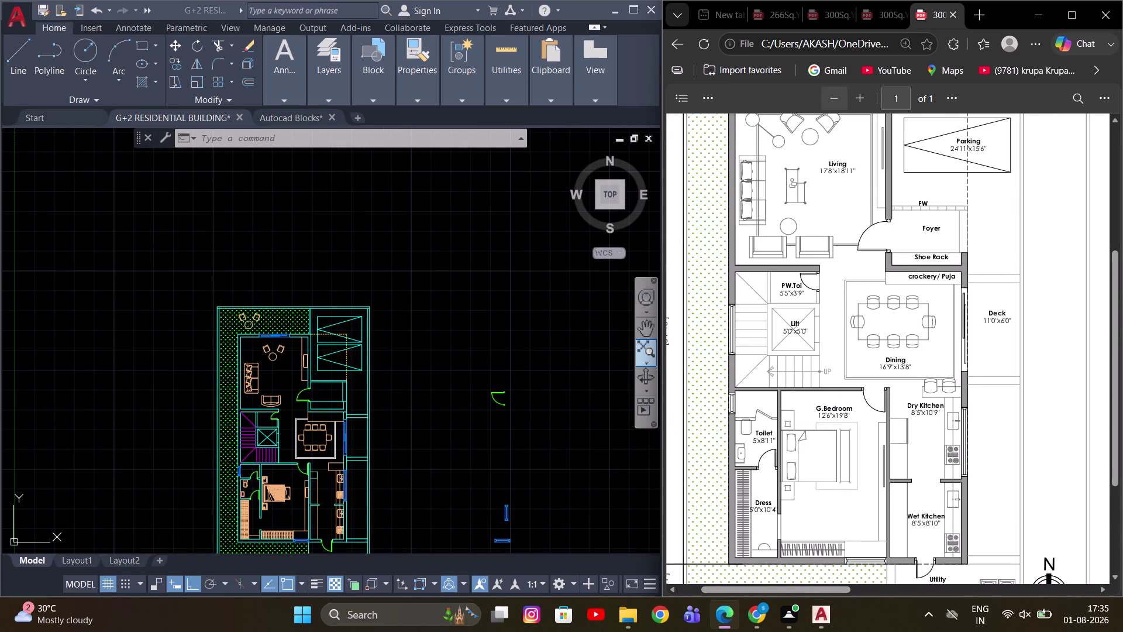
click(840, 94)
click(840, 94)
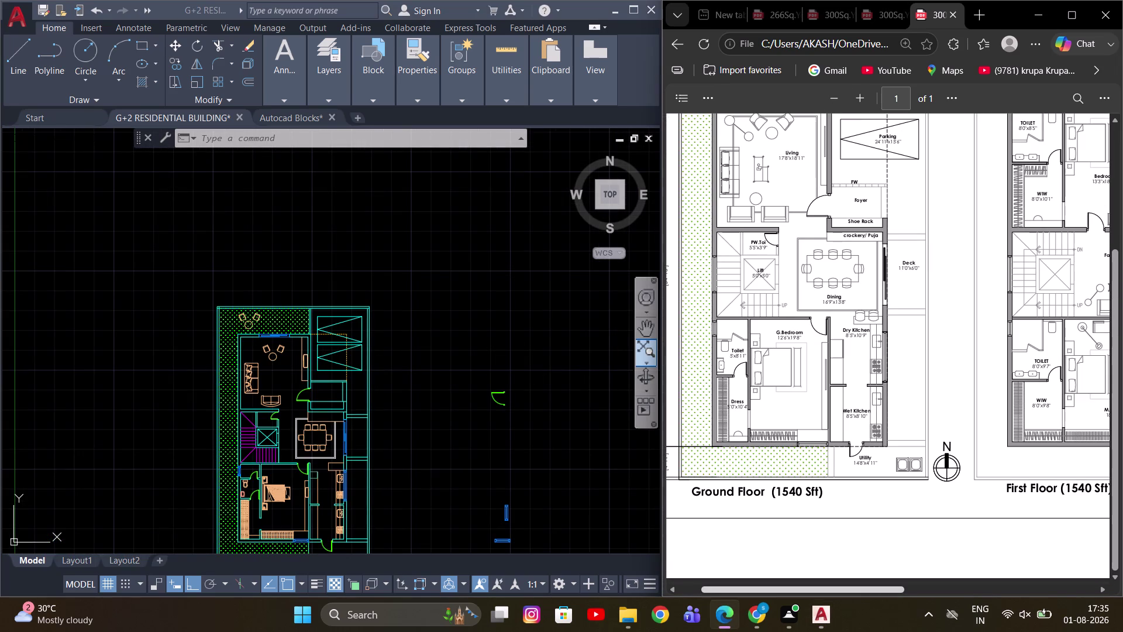
drag(827, 593, 804, 592)
scroll(up, 3)
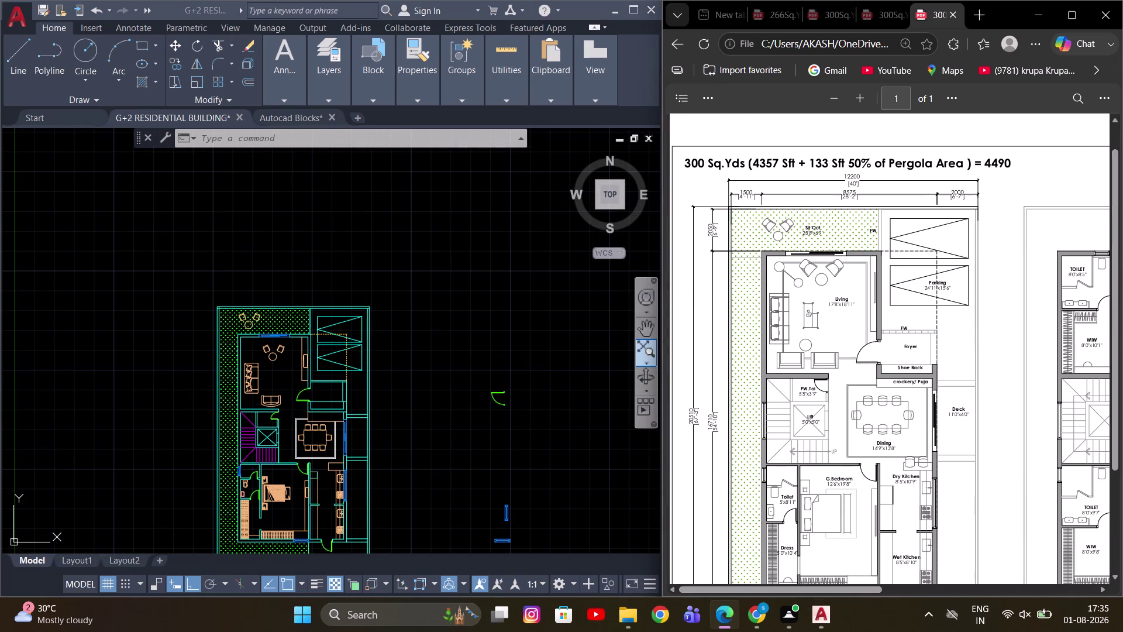
scroll(up, 3)
click(389, 368)
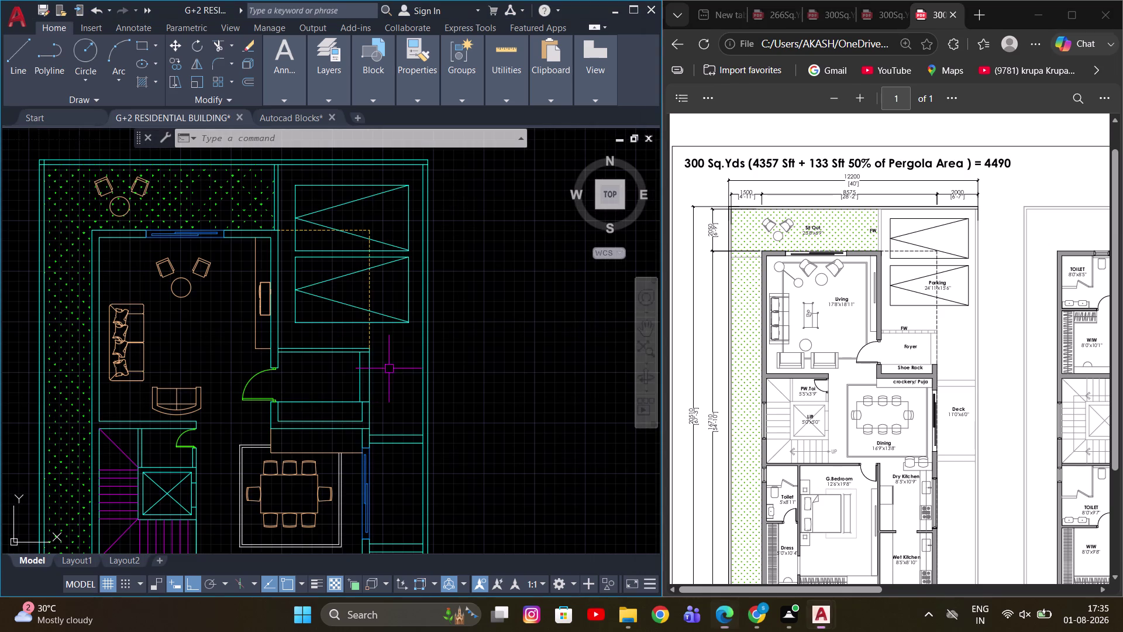
scroll(up, 3)
middle_drag(375, 341, 375, 331)
scroll(down, 3)
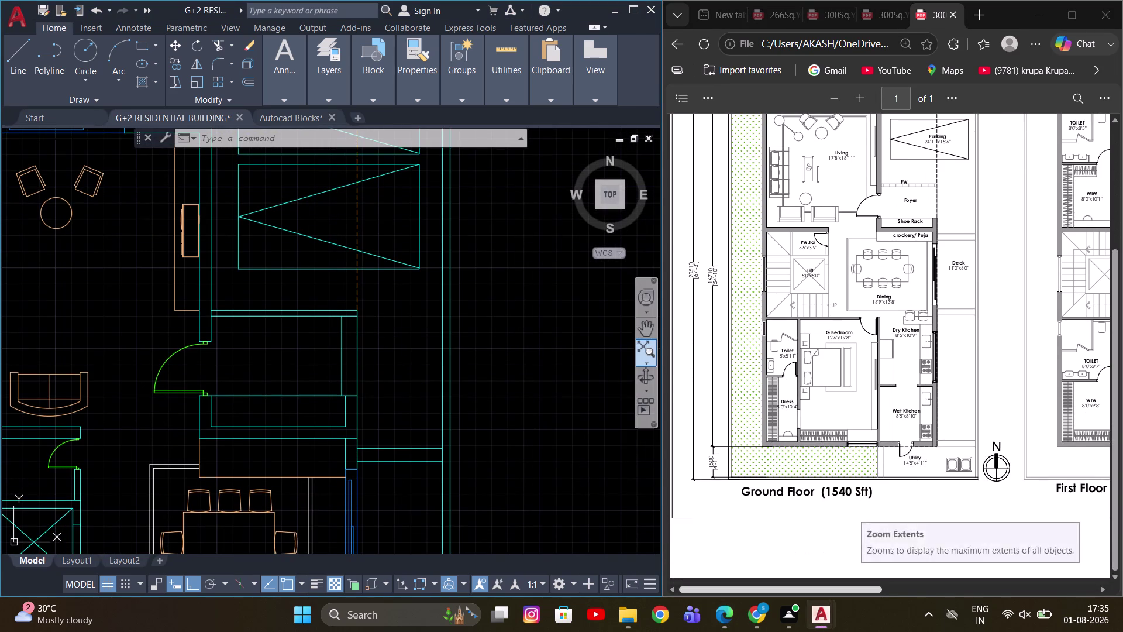
drag(804, 594, 827, 593)
scroll(down, 3)
scroll(up, 3)
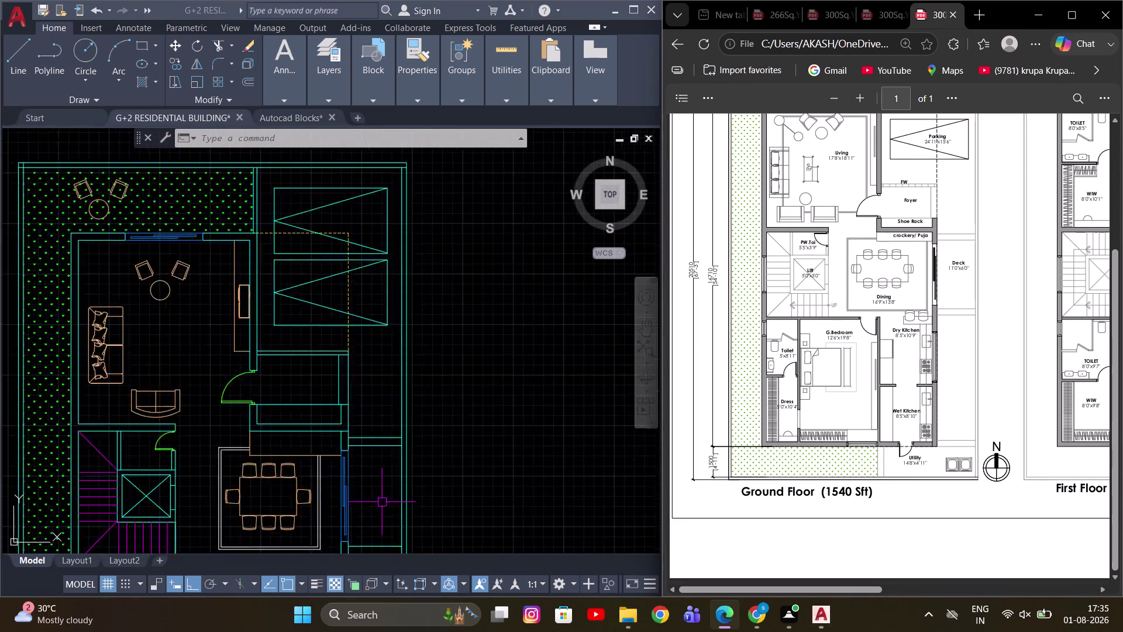
scroll(up, 3)
click(382, 494)
middle_drag(367, 483, 362, 373)
scroll(up, 3)
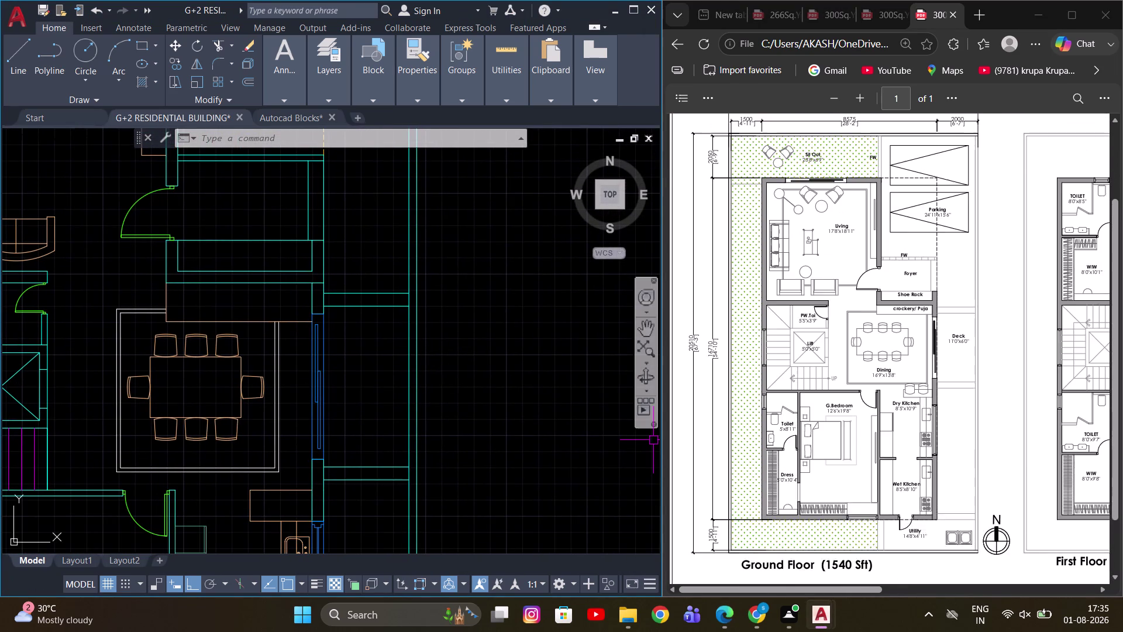
scroll(up, 3)
middle_drag(379, 411, 375, 289)
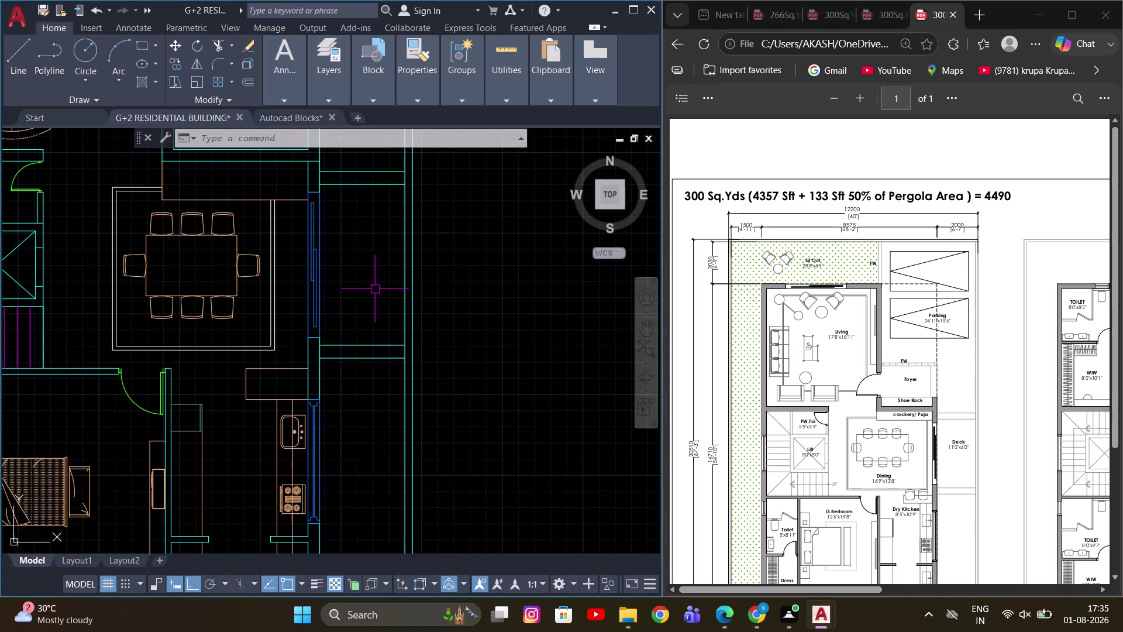
scroll(down, 3)
scroll(up, 3)
middle_drag(462, 383, 484, 509)
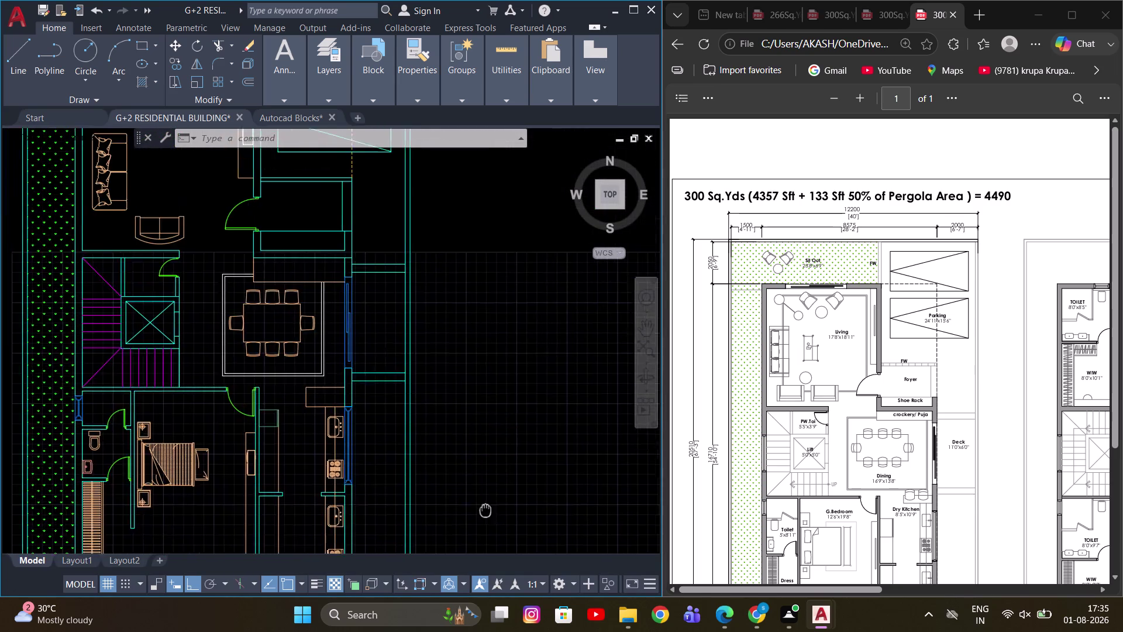
middle_drag(485, 508, 485, 511)
scroll(up, 3)
scroll(down, 3)
drag(717, 589, 766, 591)
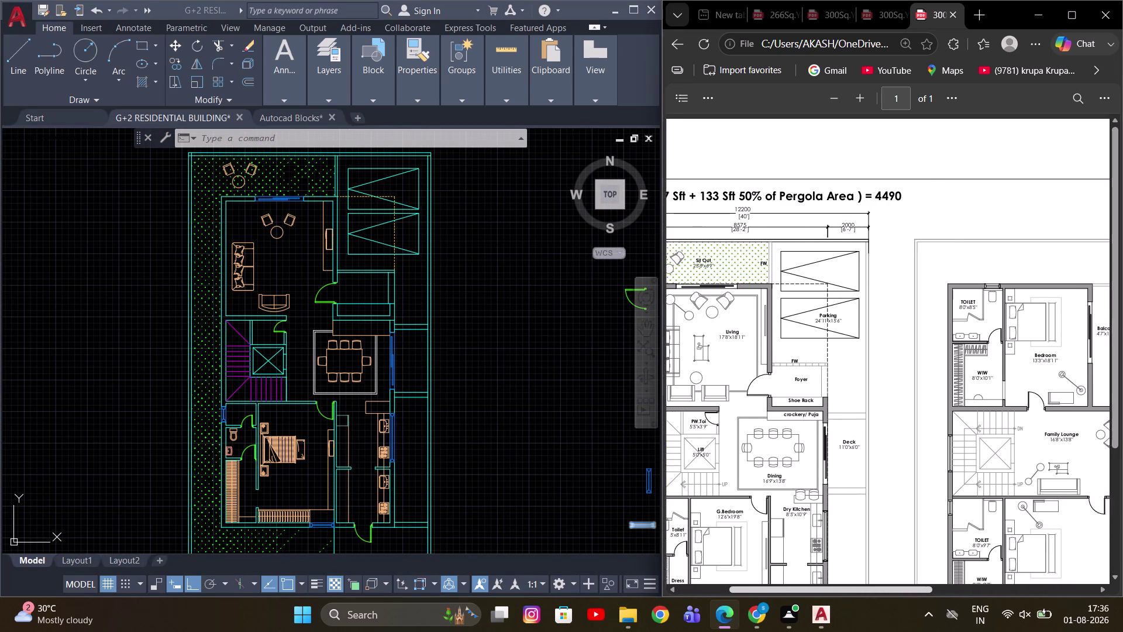
drag(766, 591, 802, 599)
scroll(down, 3)
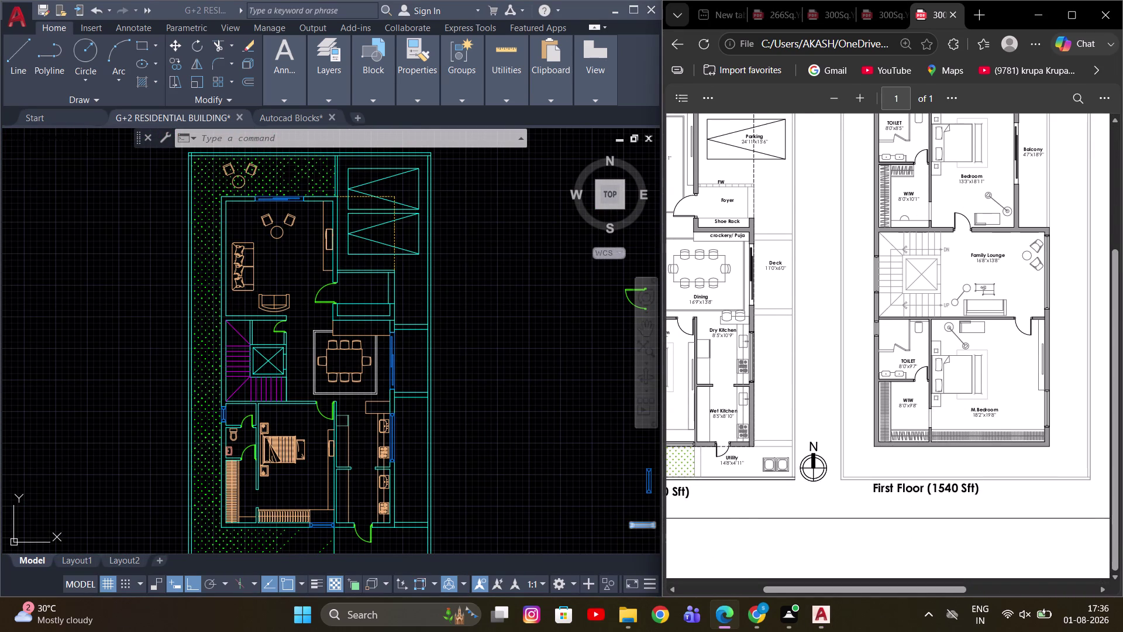
scroll(up, 3)
drag(864, 591, 893, 590)
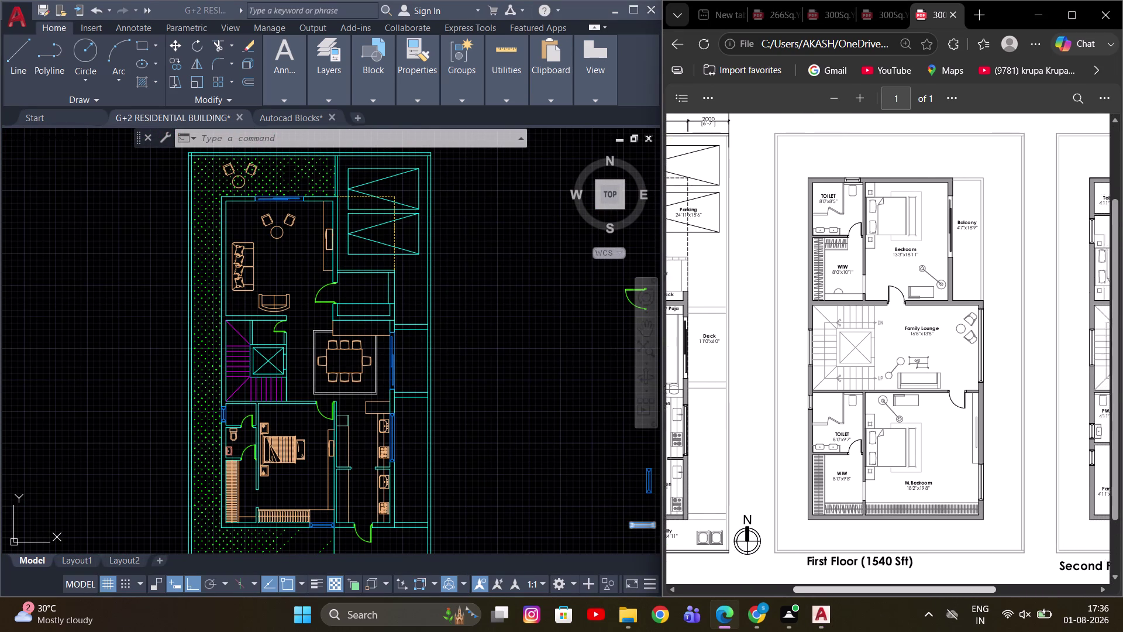
drag(893, 590, 899, 591)
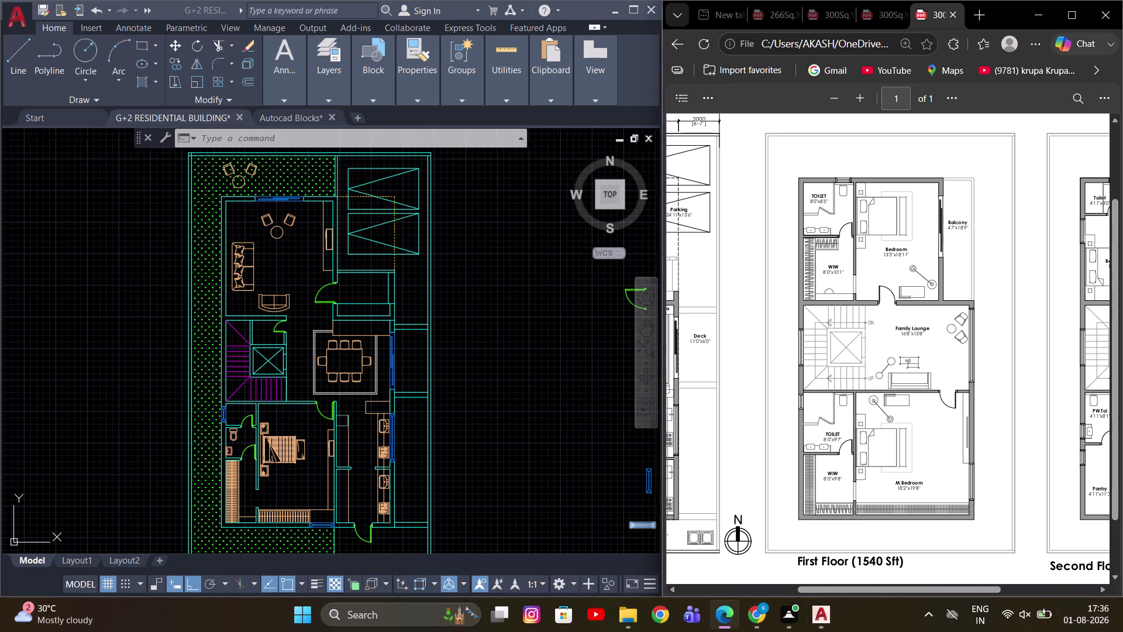
Centre the overall plan and window-select the ground floor plan.
scroll(down, 3)
click(449, 363)
scroll(up, 3)
middle_drag(398, 385, 403, 343)
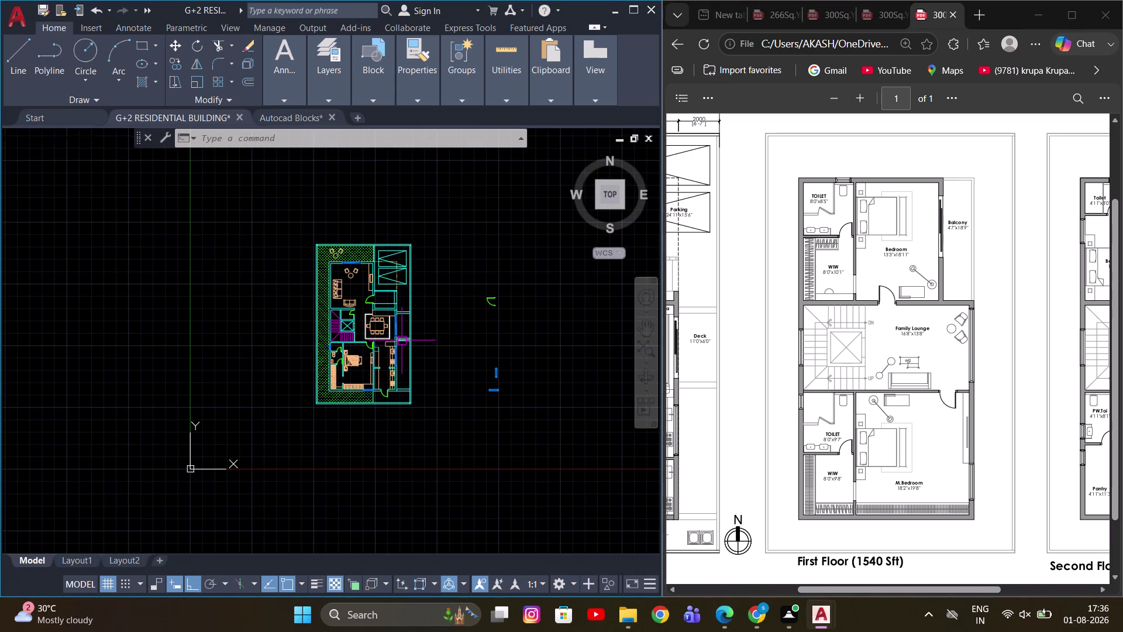
middle_drag(443, 325, 315, 347)
scroll(down, 3)
middle_drag(352, 386, 373, 393)
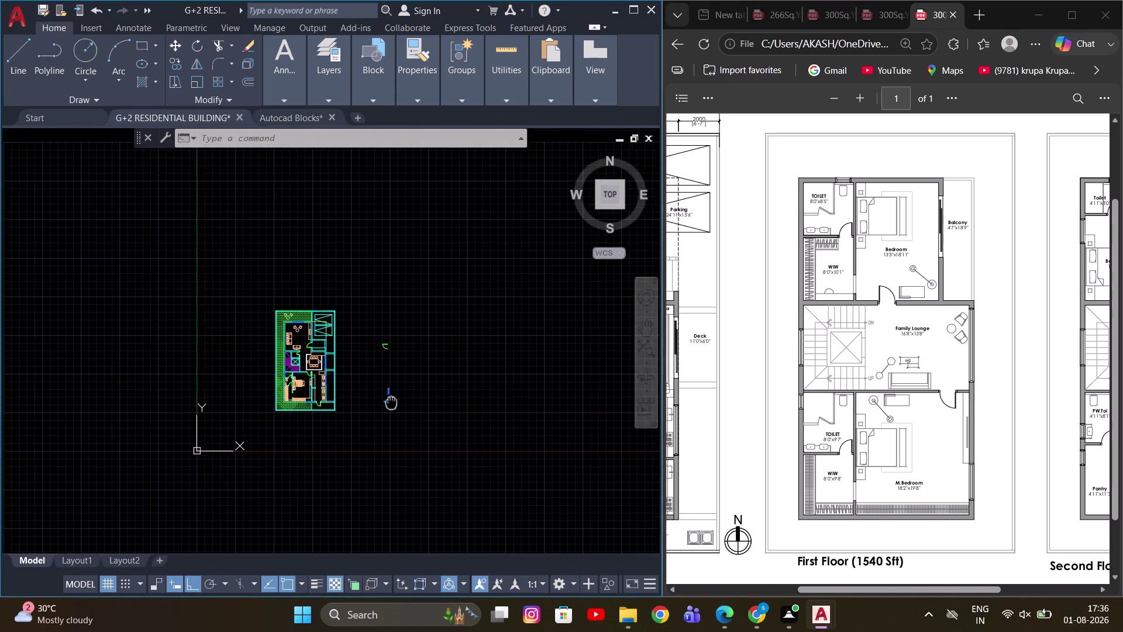
middle_drag(373, 393, 470, 444)
scroll(up, 3)
drag(547, 482, 523, 459)
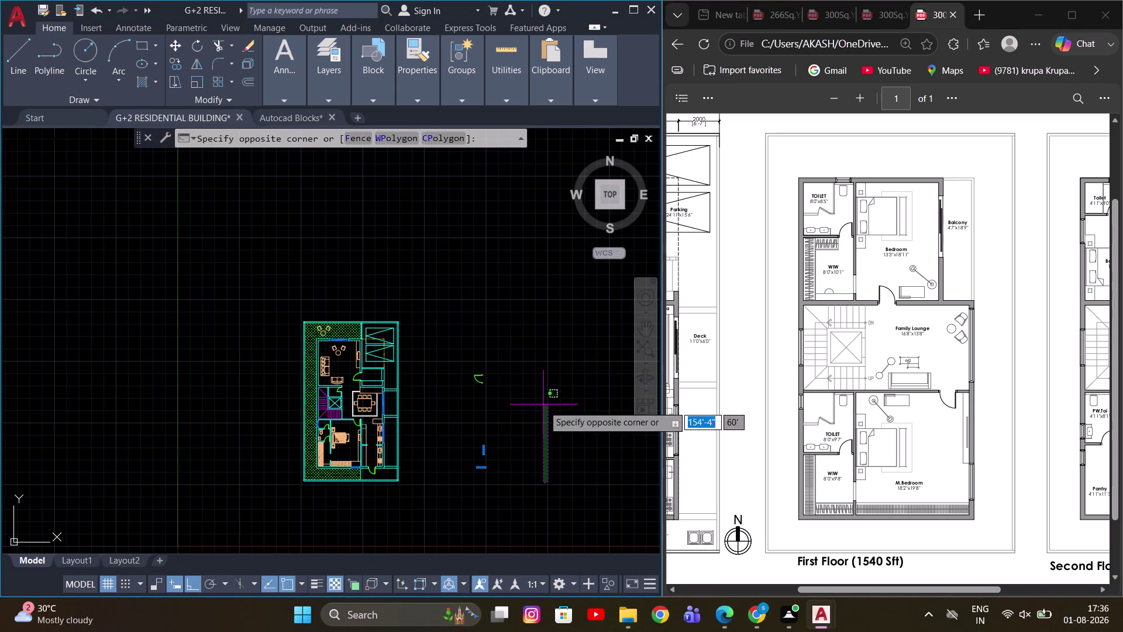
click(546, 411)
Compare the ground and first floor reference plans against the drawing.
scroll(down, 3)
drag(821, 593, 778, 595)
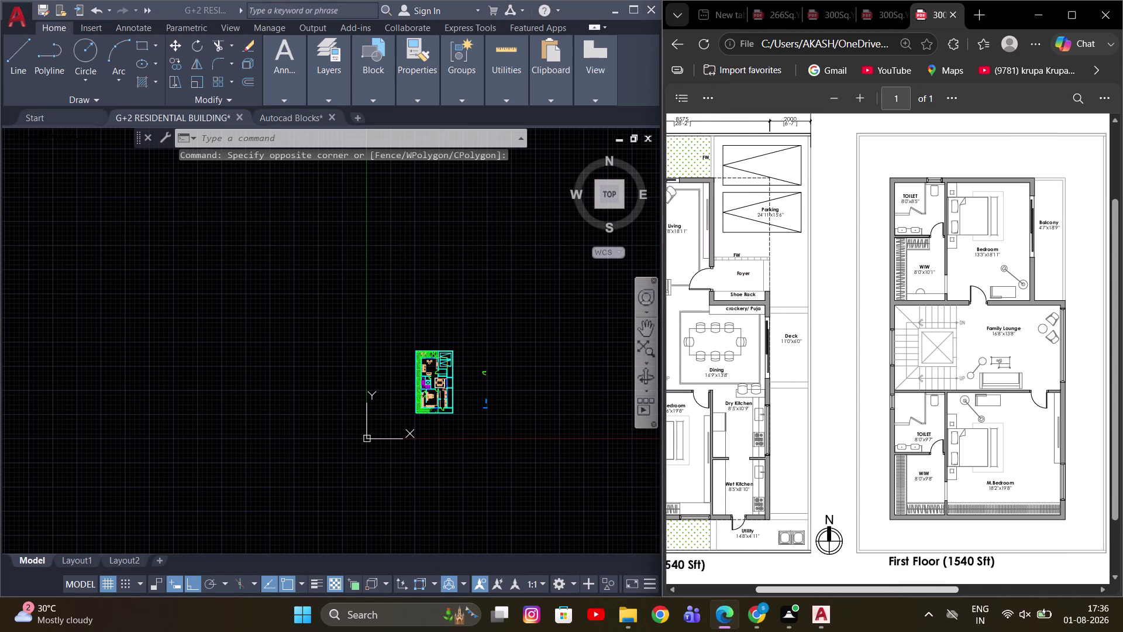
drag(778, 595, 735, 597)
drag(810, 594, 805, 596)
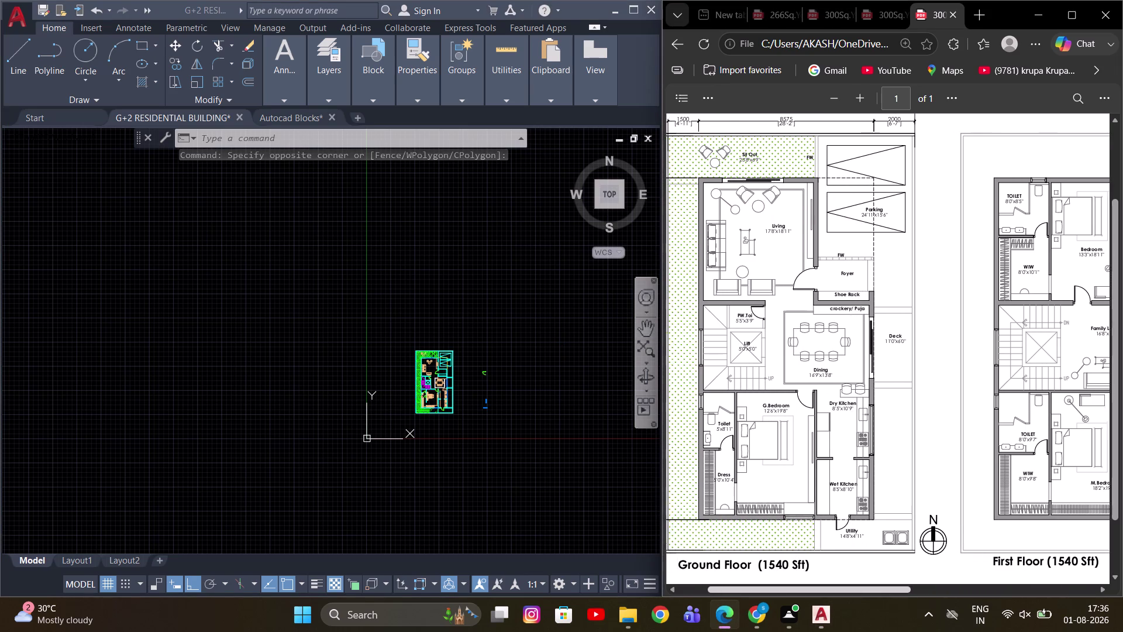
drag(805, 596, 777, 597)
scroll(up, 3)
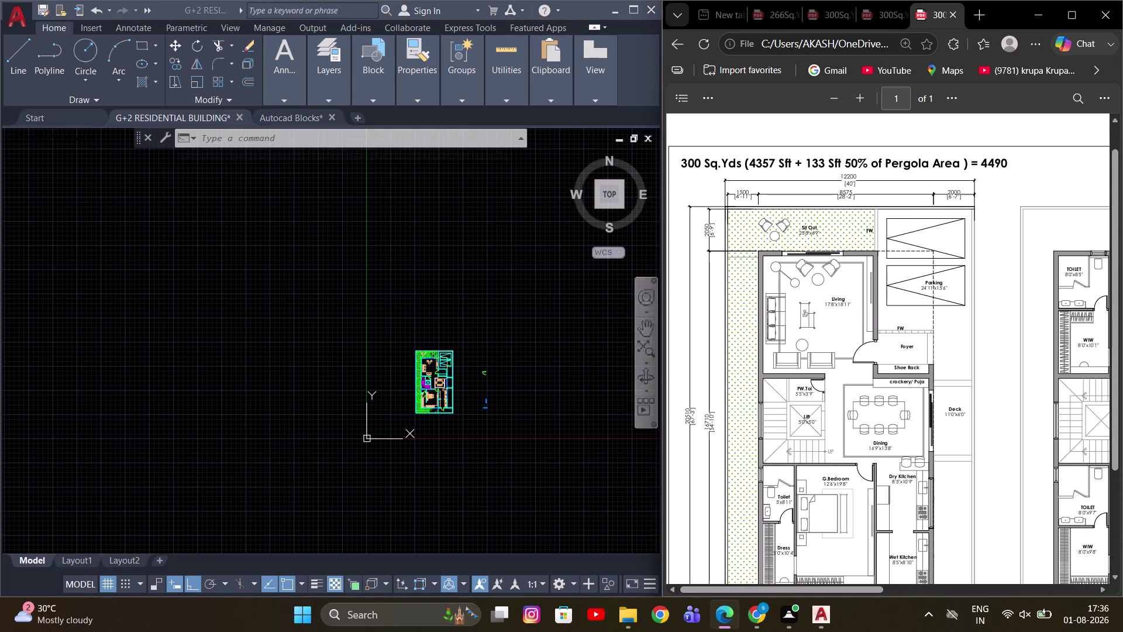
scroll(up, 3)
click(528, 378)
scroll(down, 3)
middle_drag(502, 403, 578, 441)
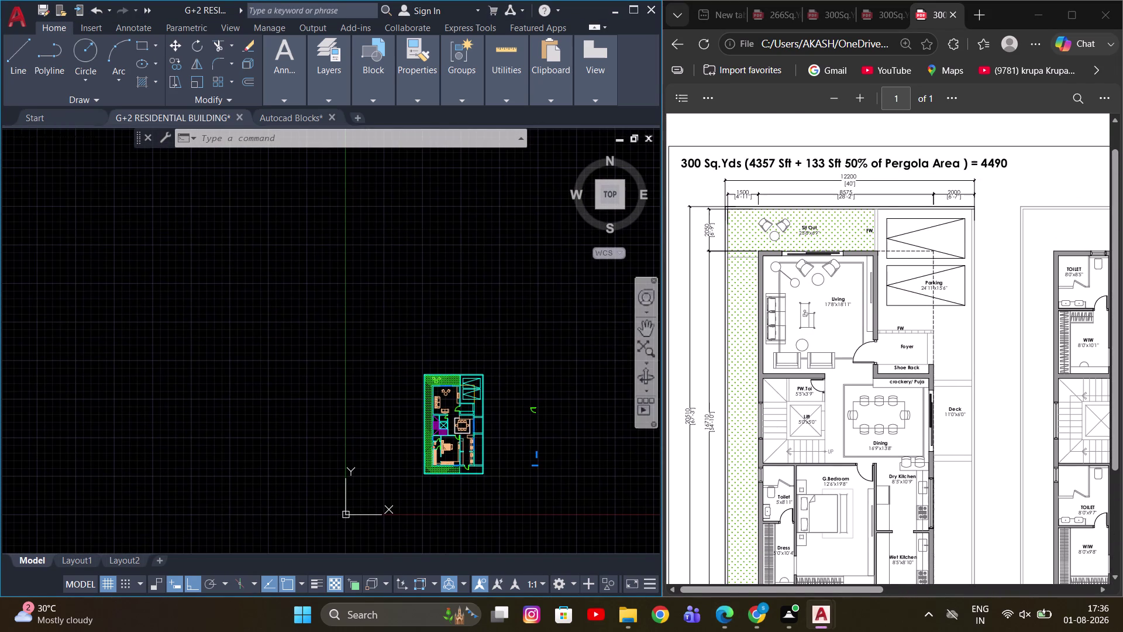
scroll(up, 3)
middle_drag(512, 392, 476, 307)
scroll(down, 3)
middle_drag(538, 423, 496, 442)
scroll(up, 3)
drag(779, 585, 876, 613)
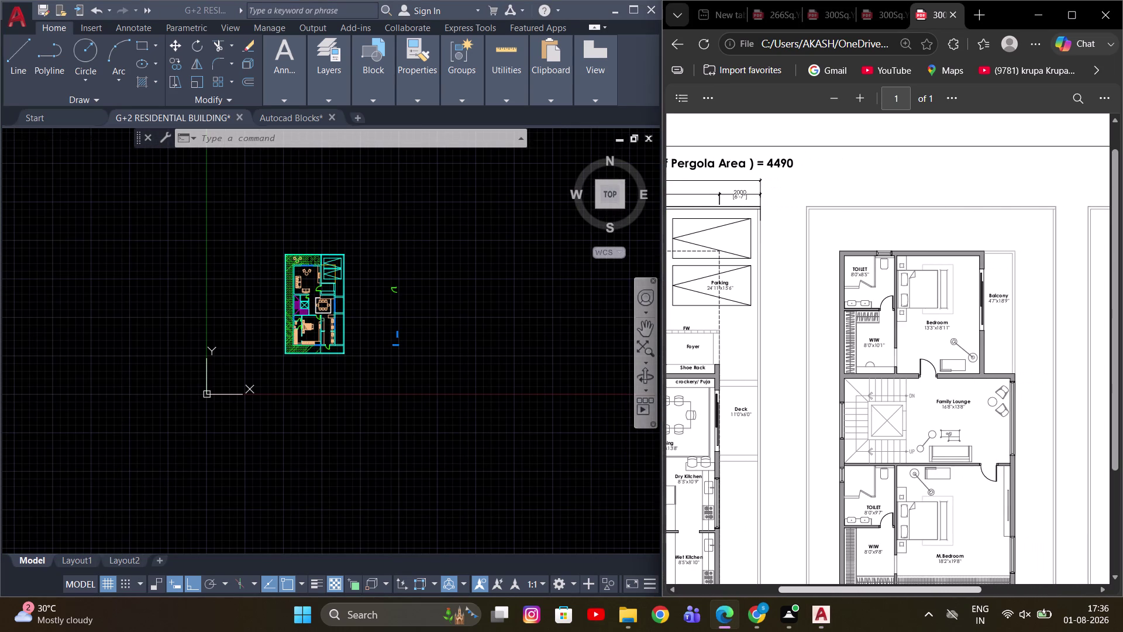
drag(876, 613, 877, 612)
Inspect the living area, garden hatch and bedroom, clearing stray selections.
scroll(down, 3)
middle_drag(373, 356, 440, 401)
scroll(up, 3)
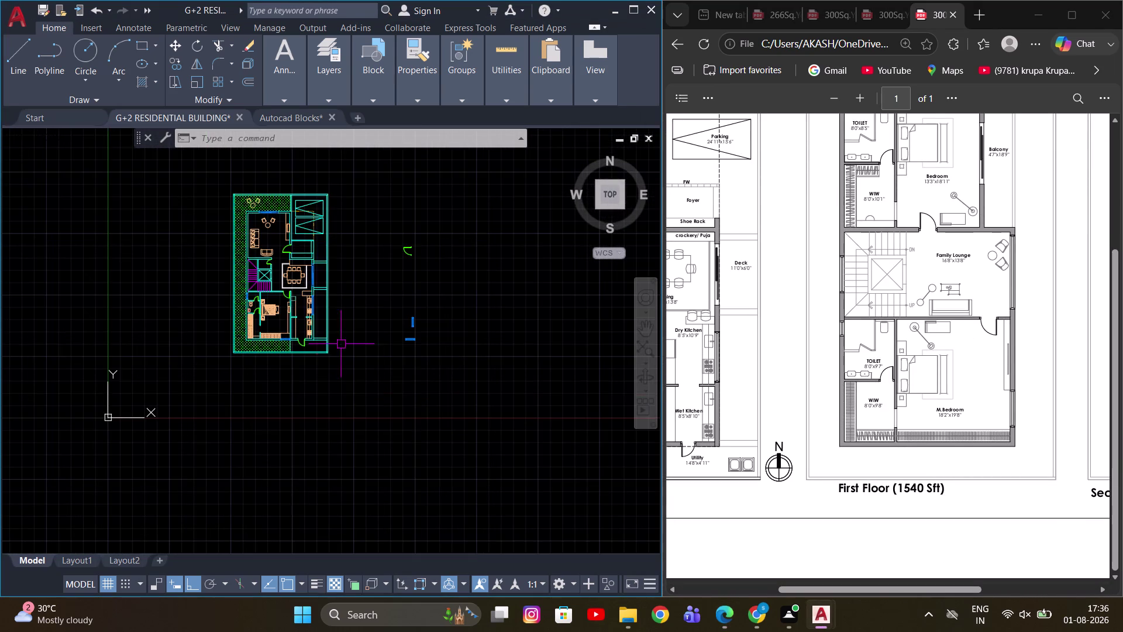
scroll(up, 3)
middle_drag(340, 341, 512, 442)
scroll(up, 3)
middle_drag(474, 349, 456, 386)
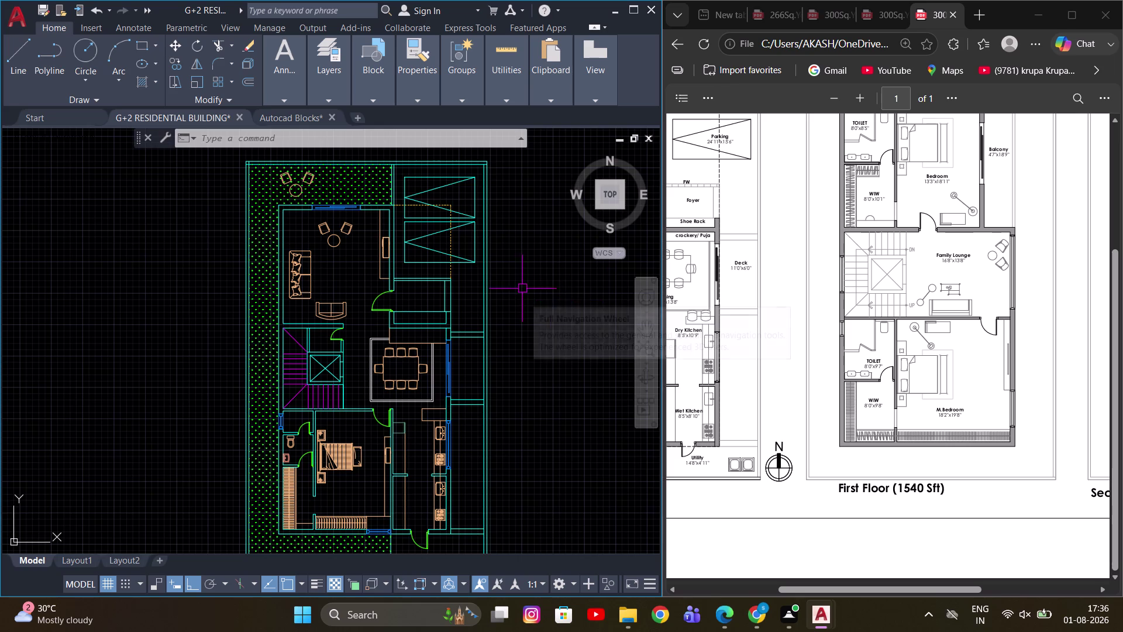
middle_drag(524, 274, 499, 223)
middle_drag(296, 241, 313, 269)
scroll(up, 3)
key(Escape)
scroll(up, 3)
middle_drag(270, 211, 270, 212)
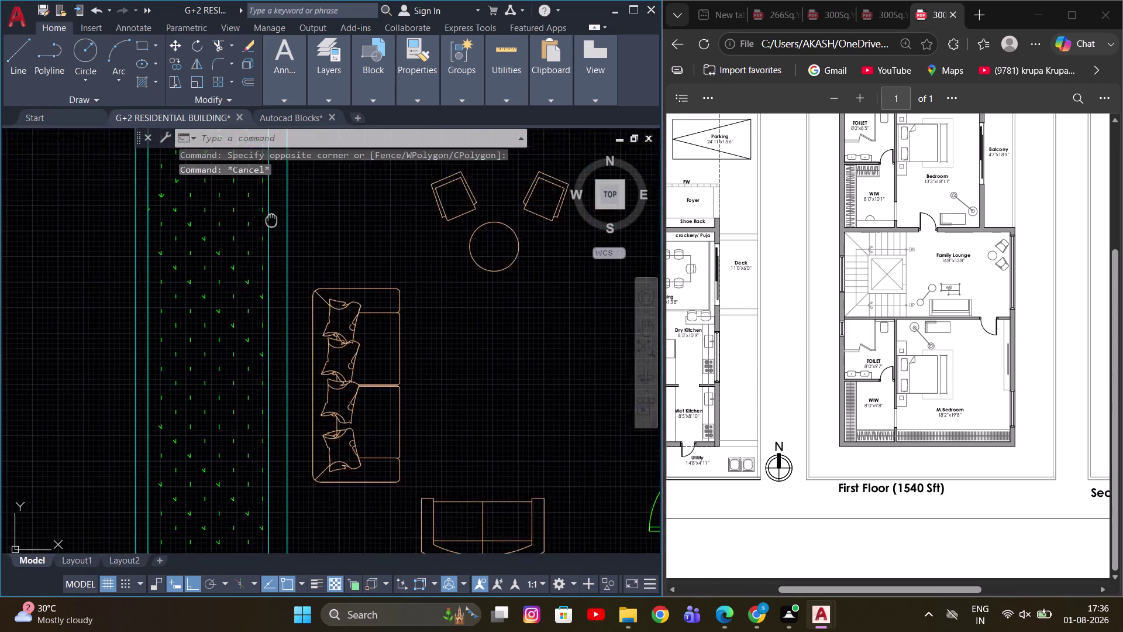
middle_drag(270, 213, 280, 281)
scroll(down, 3)
click(276, 289)
middle_drag(310, 358, 315, 232)
scroll(down, 3)
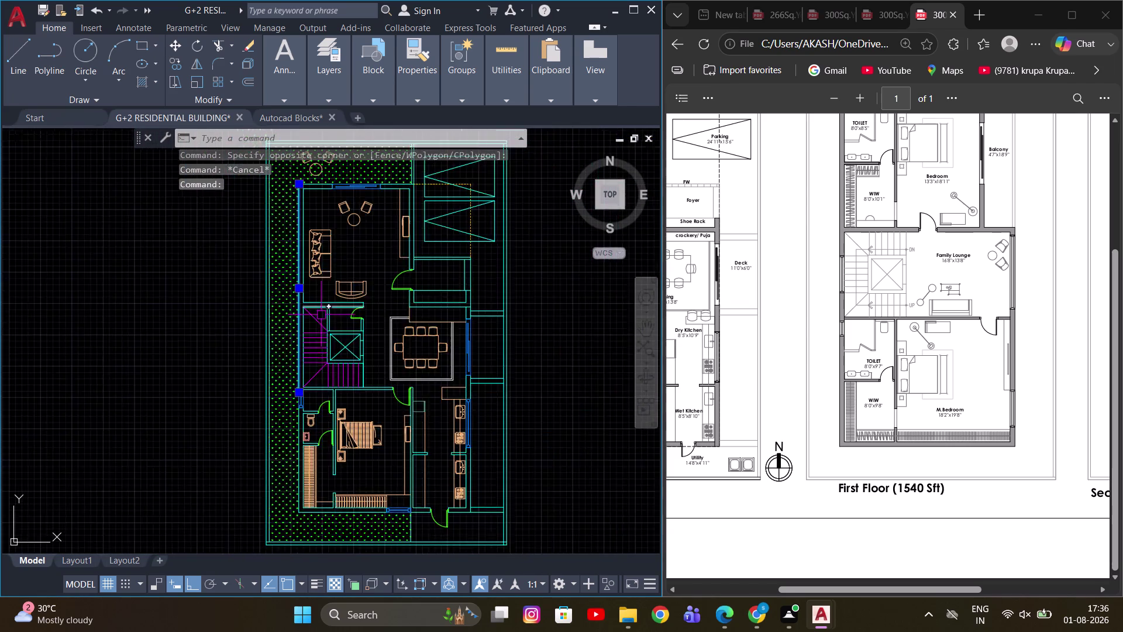
scroll(up, 3)
middle_drag(238, 403, 258, 348)
scroll(down, 3)
key(Escape)
Window-select the whole ground floor plan.
scroll(down, 3)
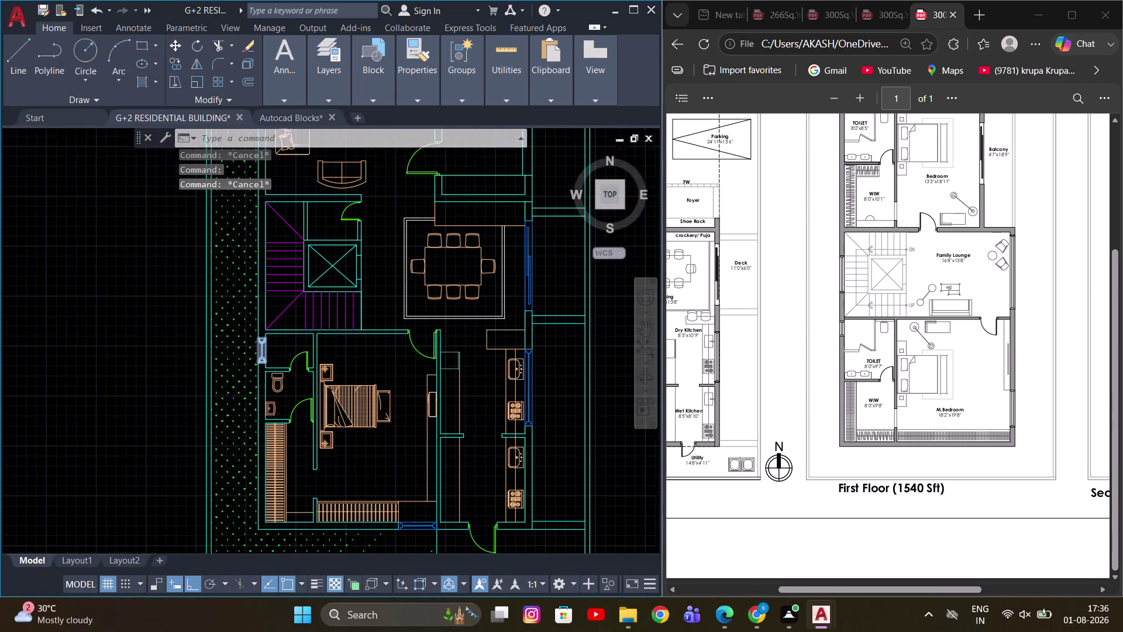
scroll(down, 3)
click(181, 233)
click(389, 457)
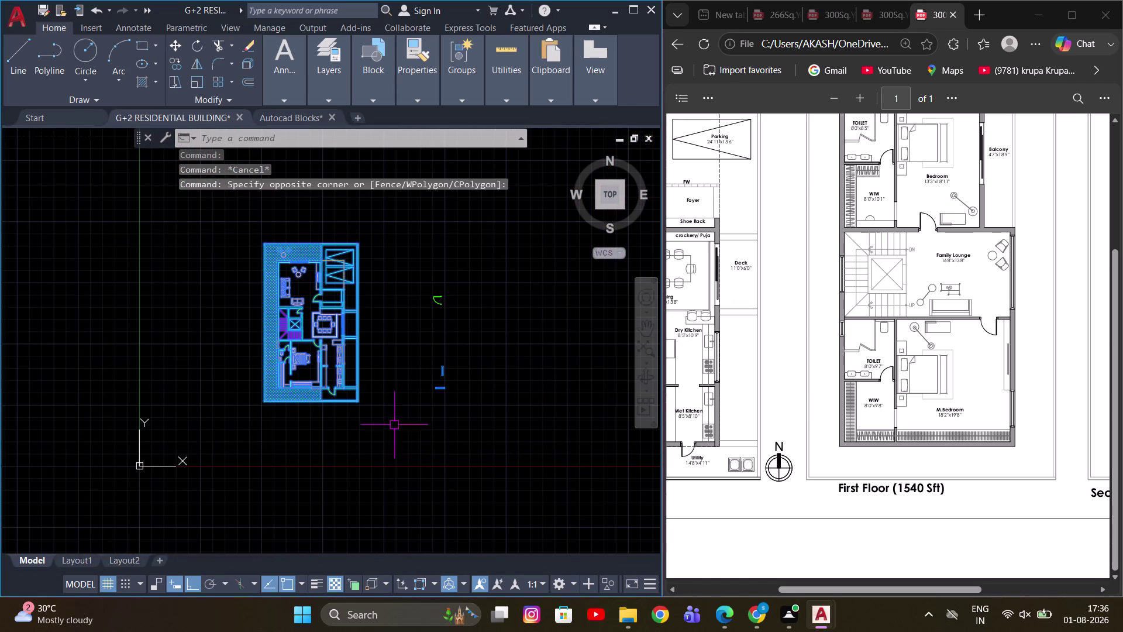
Copy the whole ground floor plan to the right of the original.
middle_drag(394, 425, 374, 424)
key(c)
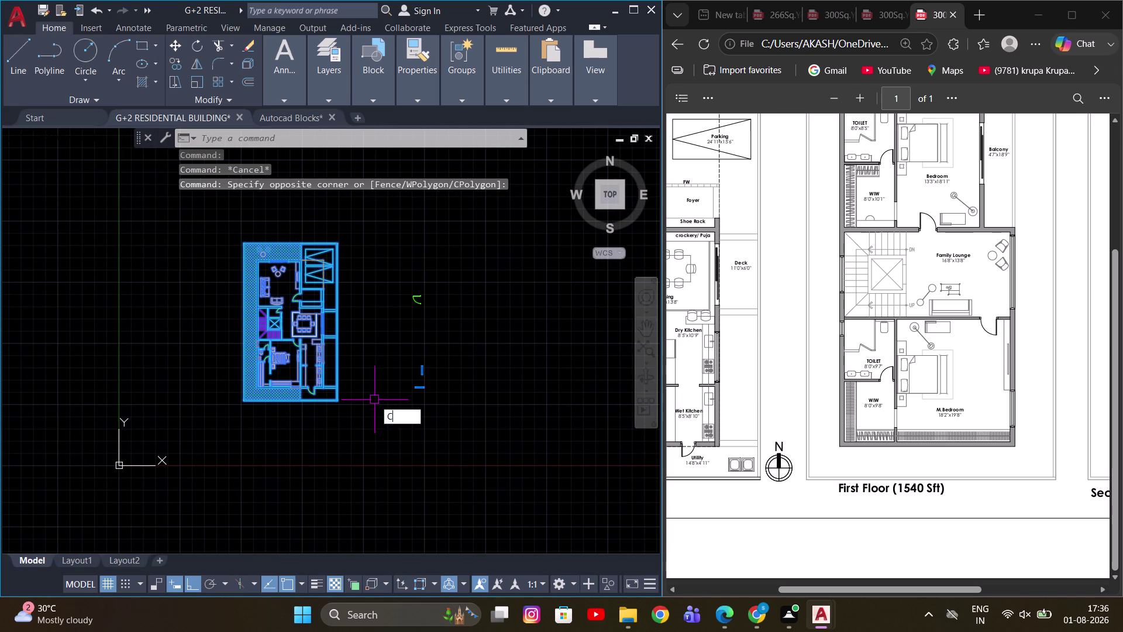
key(o)
key(space)
click(350, 411)
middle_drag(583, 448, 483, 452)
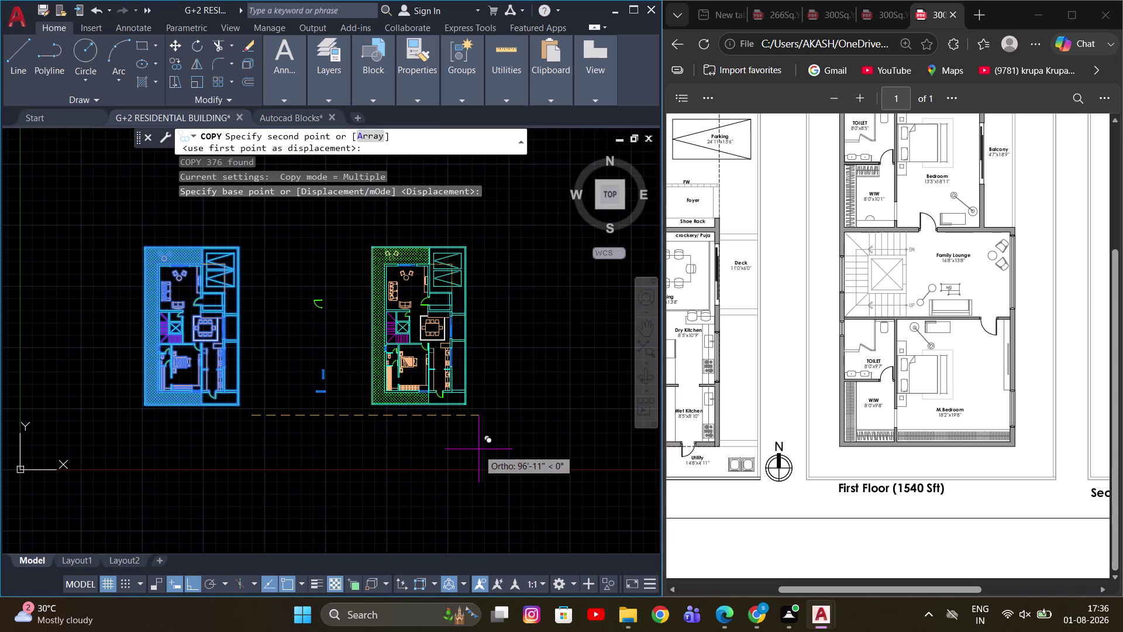
click(476, 442)
key(Escape)
Erase the garden hatch from the copied plan.
scroll(up, 3)
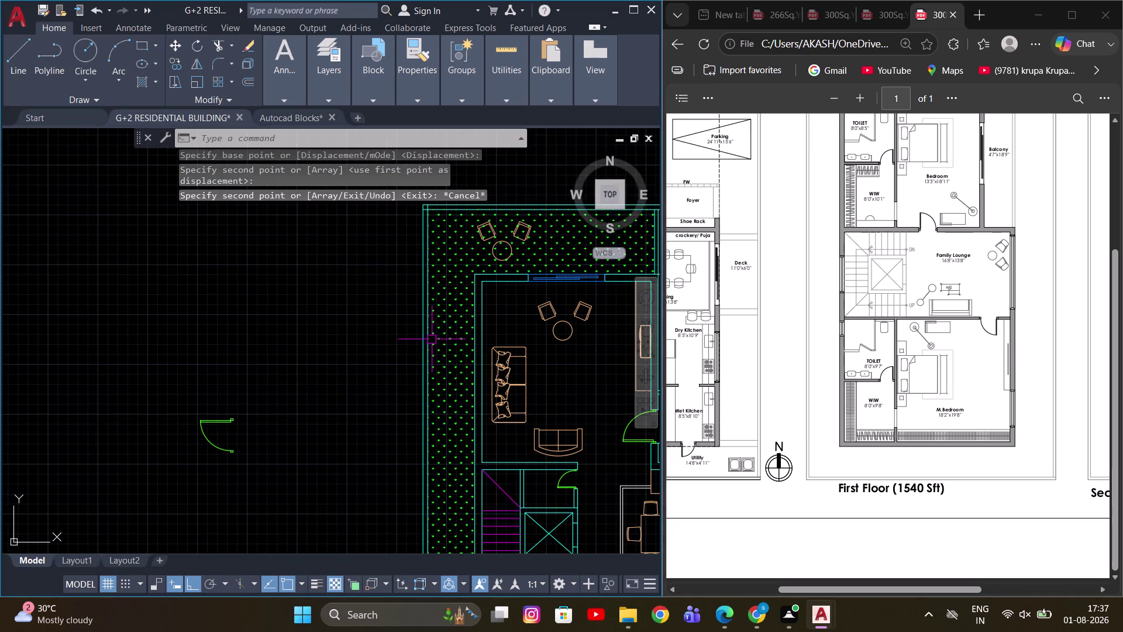
middle_drag(434, 343, 347, 316)
scroll(down, 3)
scroll(up, 3)
click(346, 322)
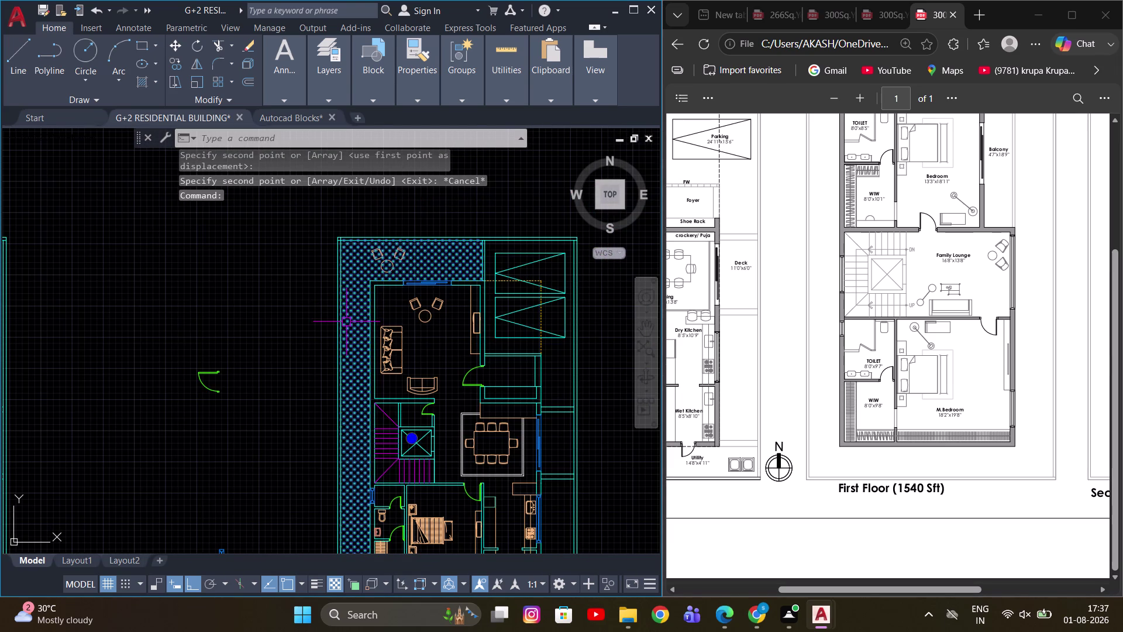
text(E)
key(space)
scroll(down, 3)
scroll(up, 3)
middle_drag(366, 293, 393, 445)
key(Escape)
middle_drag(394, 302, 377, 328)
scroll(up, 3)
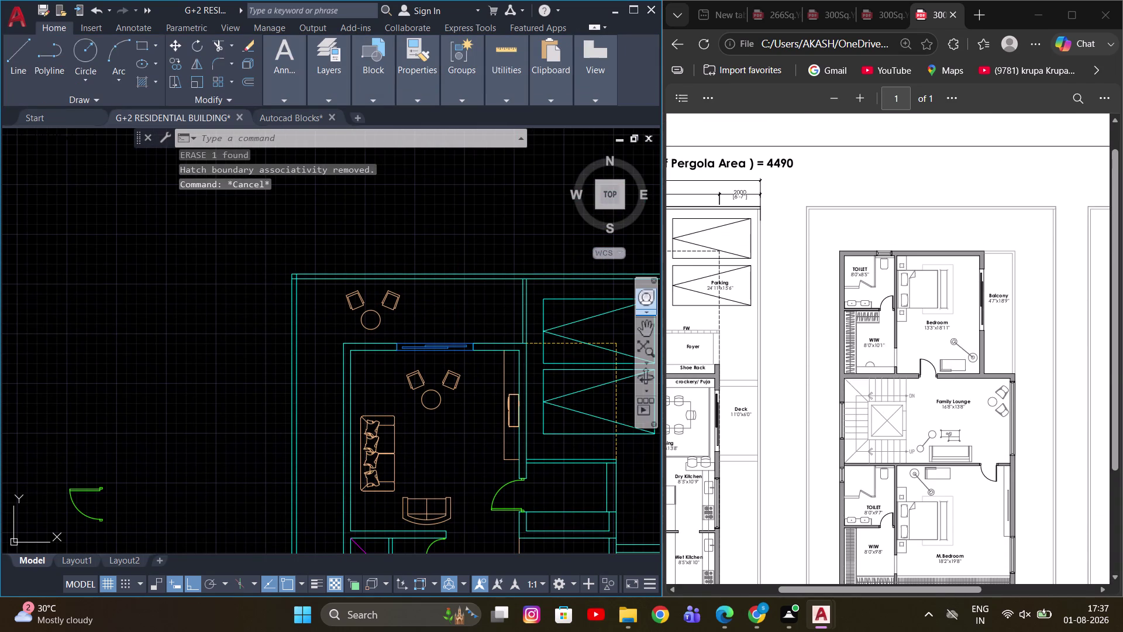
scroll(up, 3)
scroll(up, 3)
scroll(up, 3)
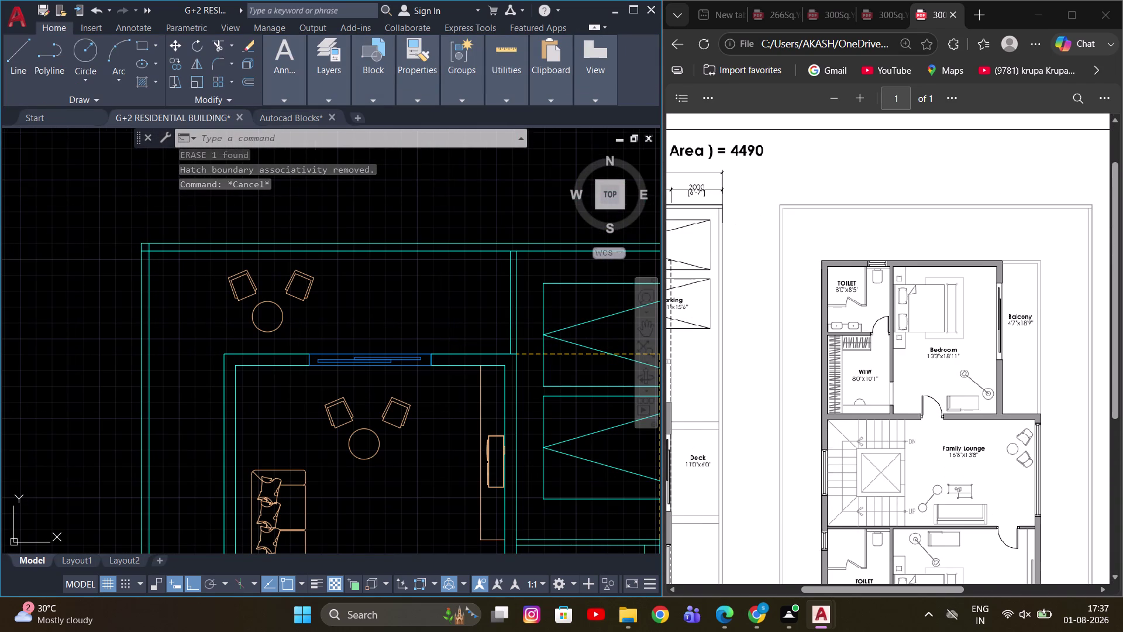
scroll(up, 3)
middle_drag(383, 312, 332, 305)
scroll(down, 3)
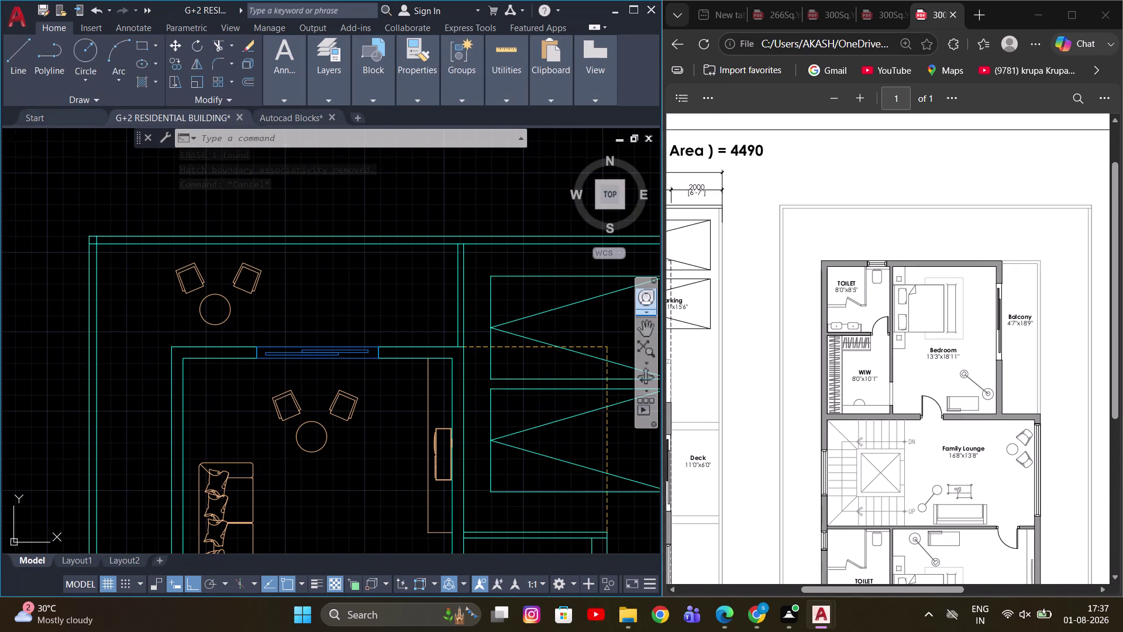
scroll(down, 3)
scroll(up, 3)
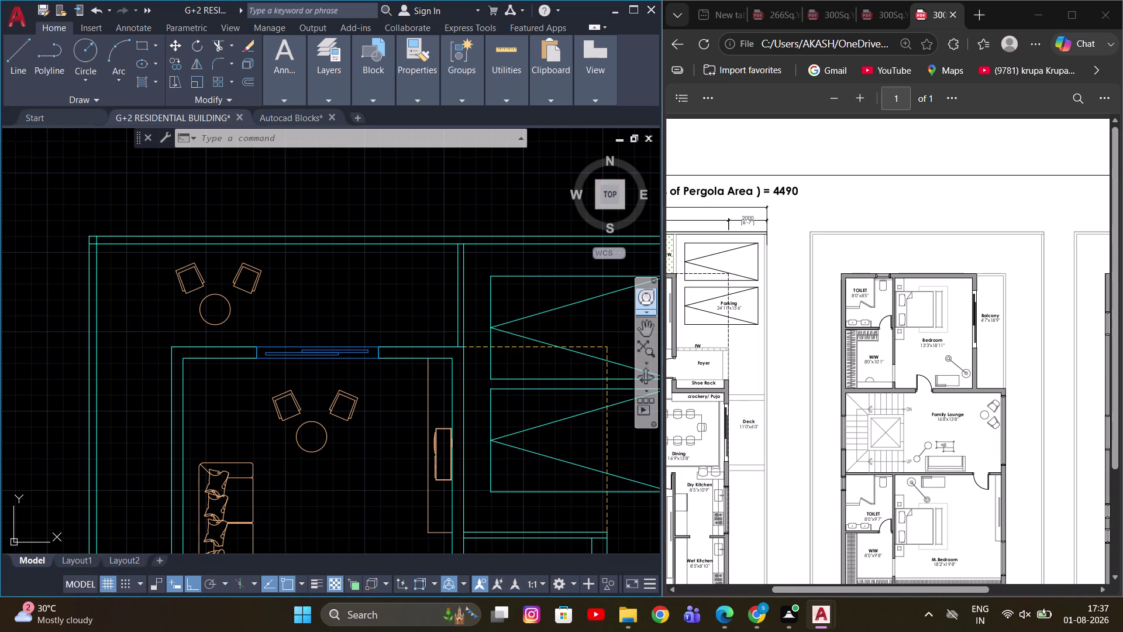
drag(808, 590, 771, 588)
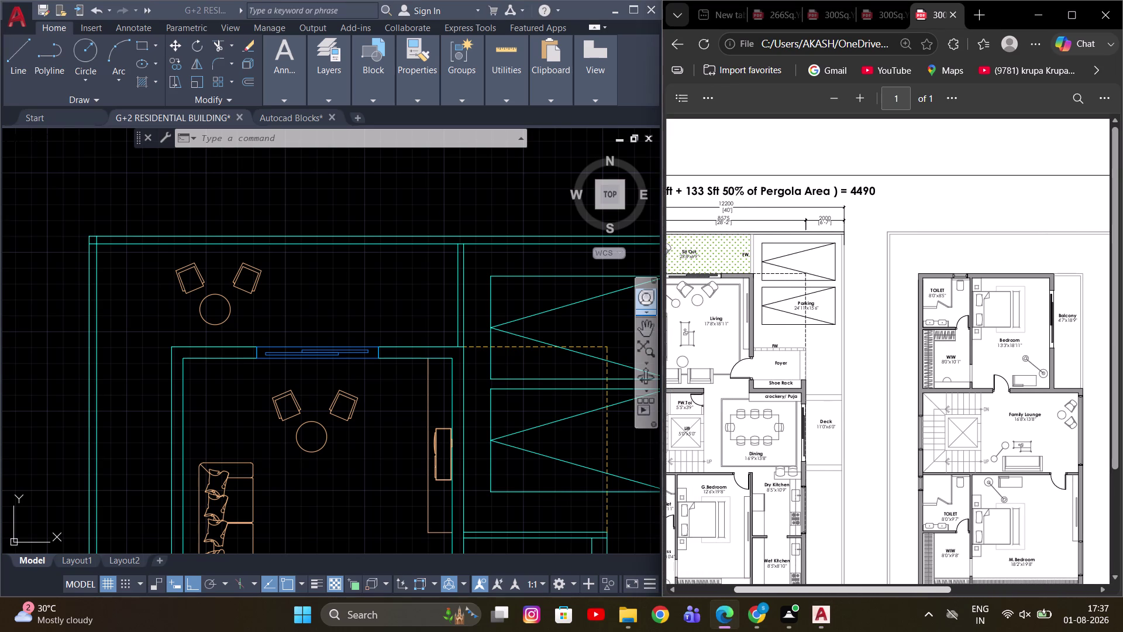
drag(770, 589, 752, 588)
scroll(up, 3)
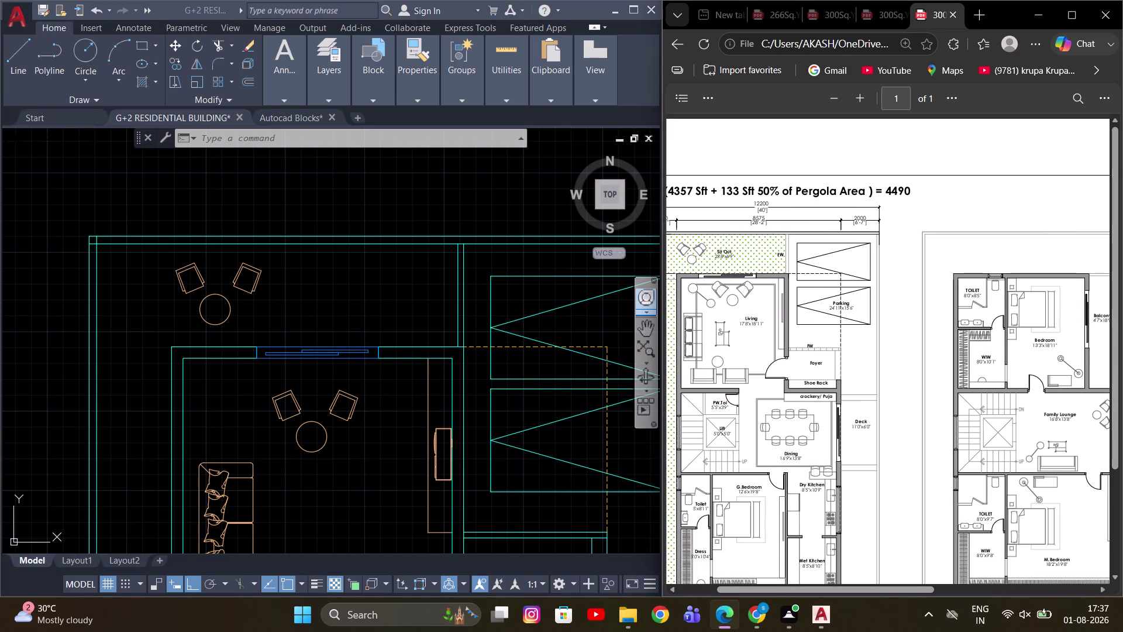
scroll(up, 3)
scroll(up, 3)
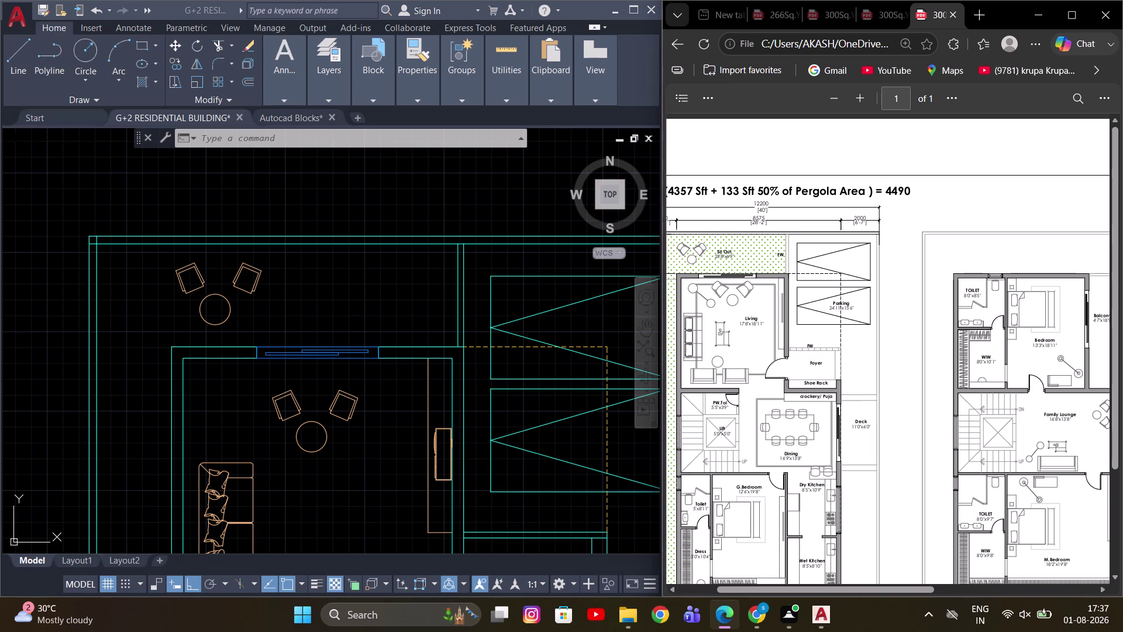
scroll(down, 3)
click(397, 310)
middle_drag(350, 336, 338, 304)
scroll(up, 3)
middle_drag(352, 351, 448, 357)
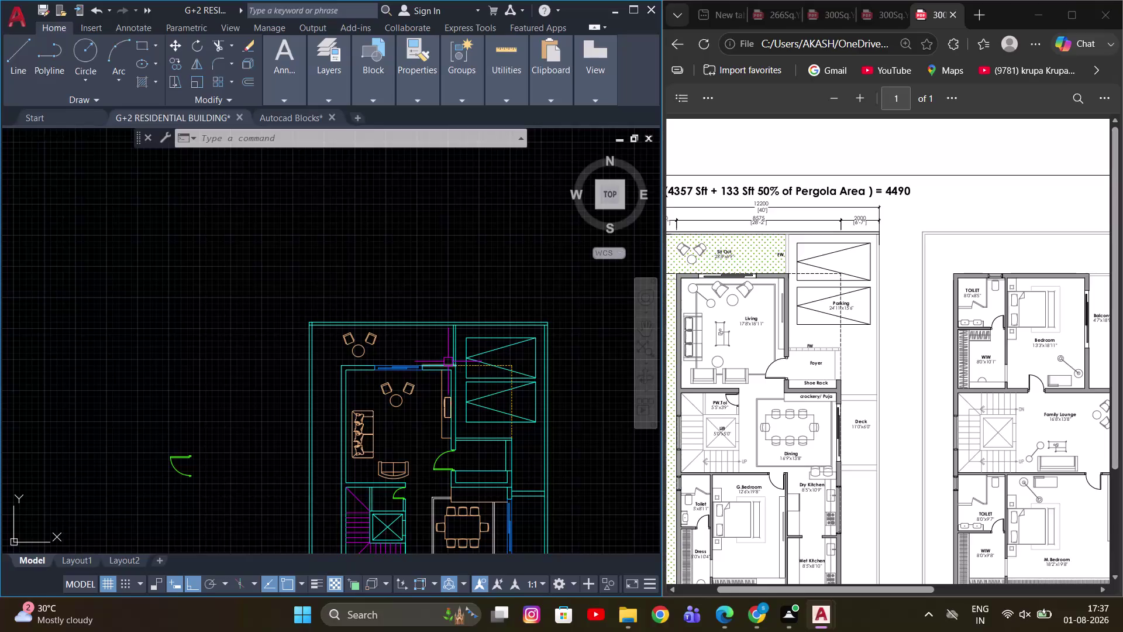